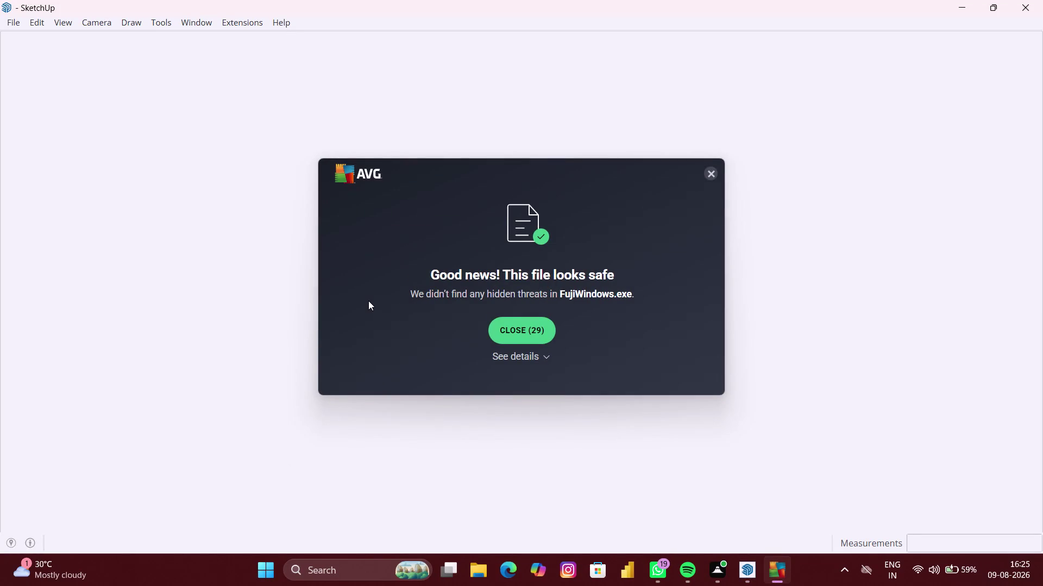
Dismiss the AVG notice and delete the default person figure.
click(713, 176)
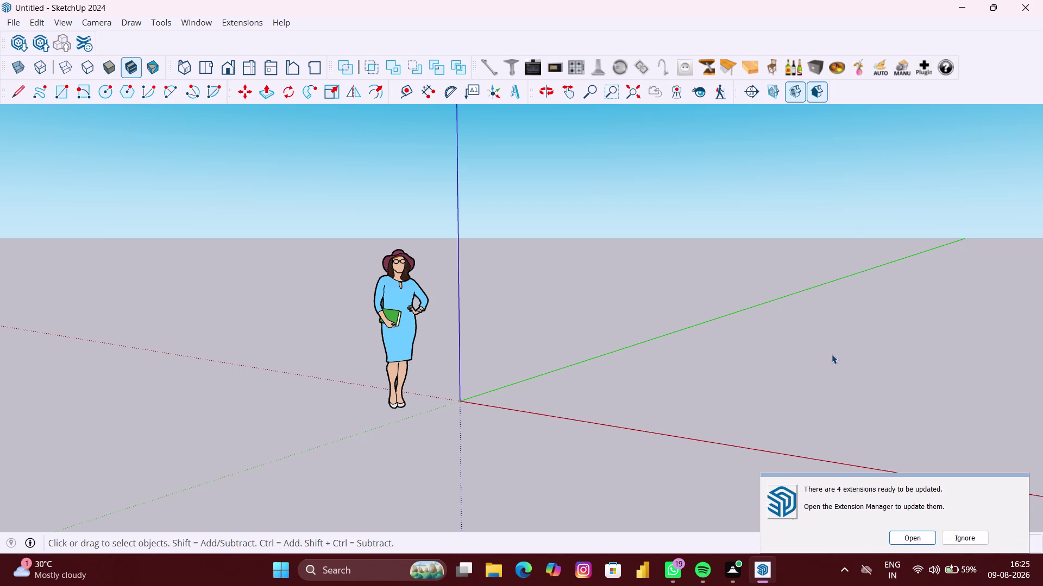
click(396, 367)
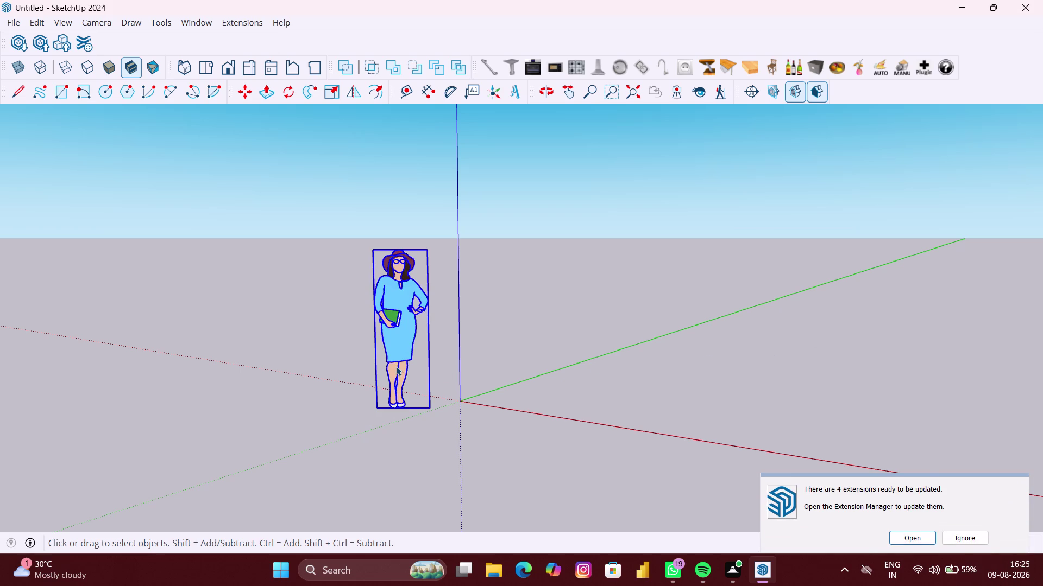
key(Delete)
Orbit and zoom to frame the empty ground plane with the origin at lower left.
scroll(down, 3)
middle_drag(445, 368, 461, 373)
middle_drag(461, 374, 603, 376)
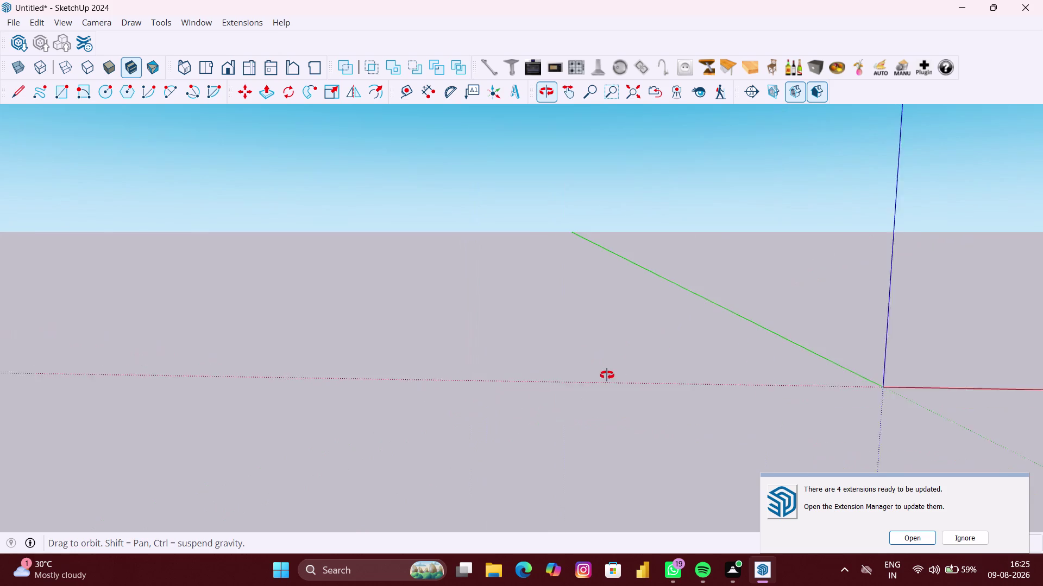
middle_drag(602, 376, 611, 373)
middle_drag(725, 362, 287, 356)
middle_drag(723, 343, 391, 364)
scroll(up, 3)
middle_drag(485, 372, 504, 379)
middle_drag(646, 353, 481, 381)
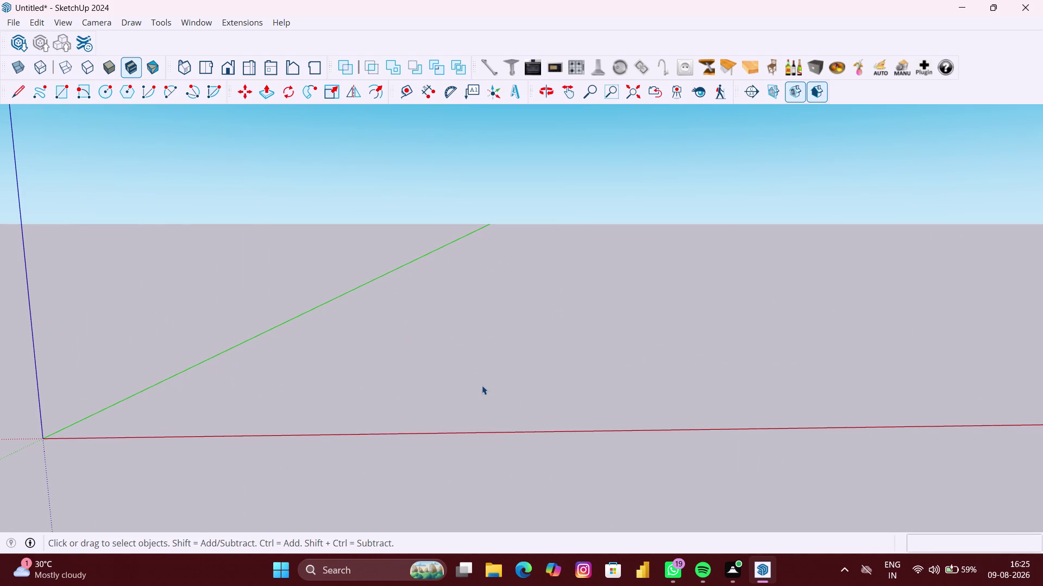
Draw a 10' × 10' rectangle from a corner point on the ground.
key(r)
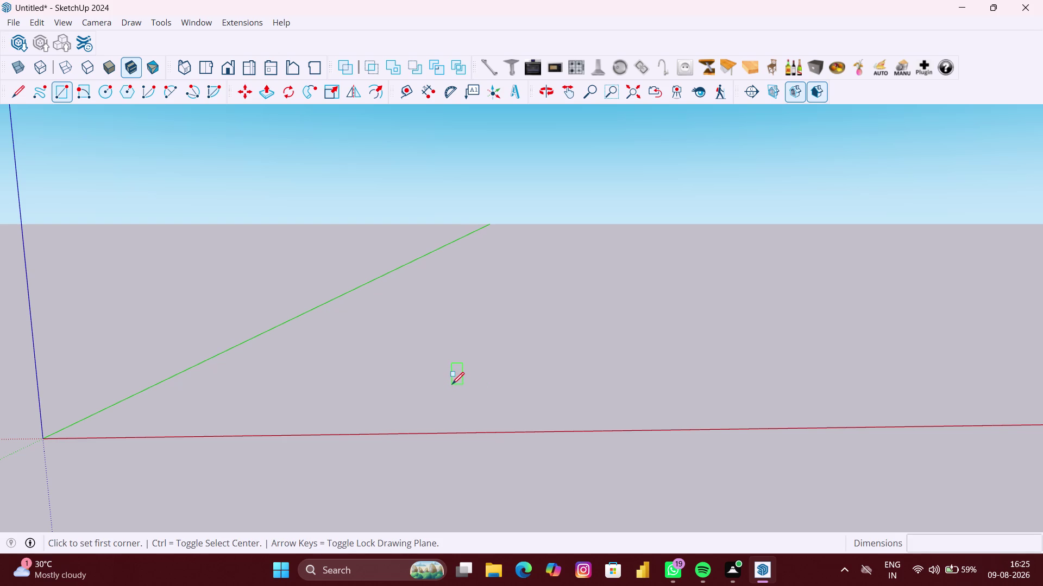
key(Up)
click(430, 333)
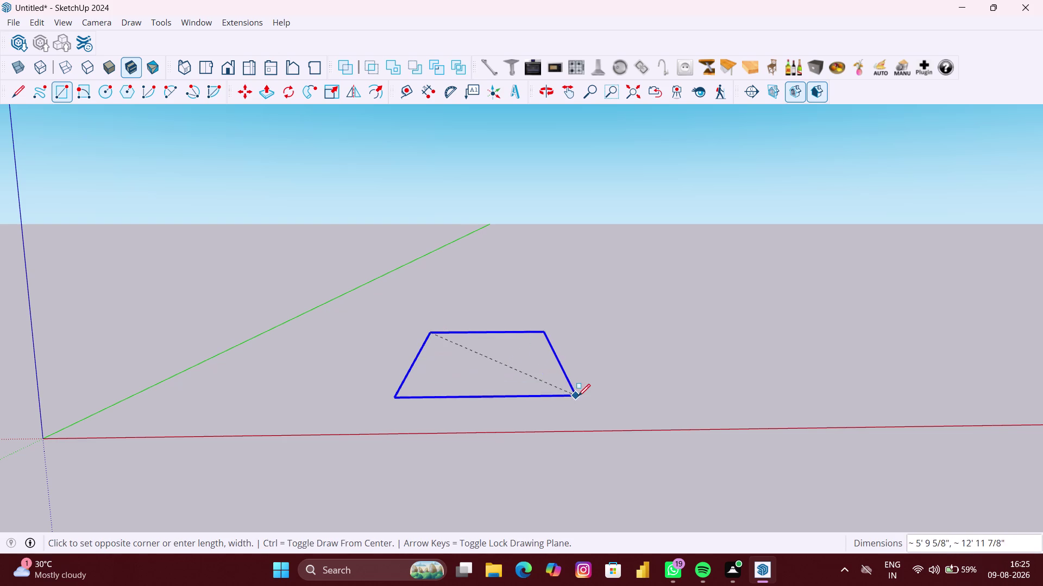
text(10')
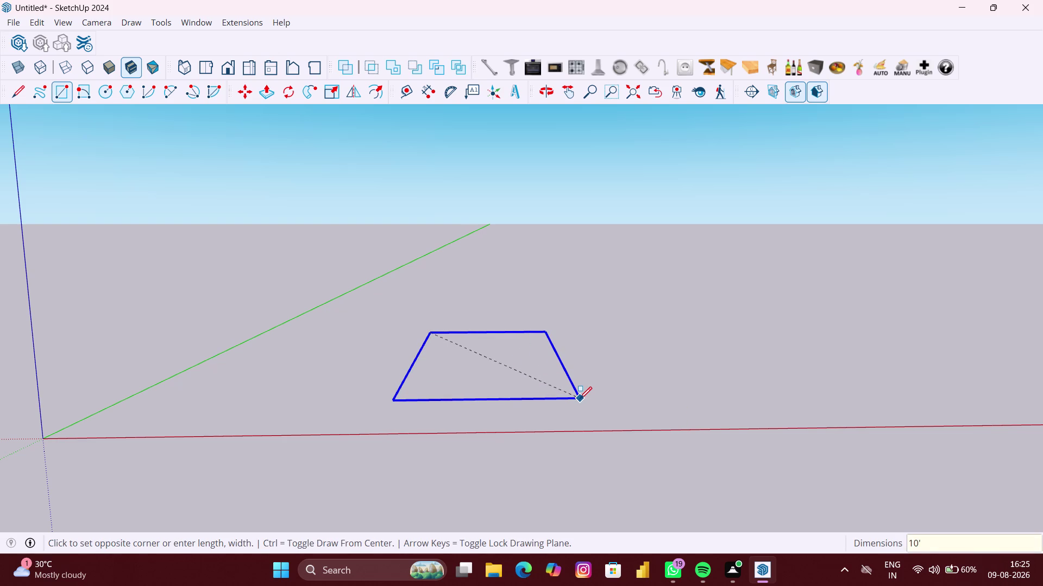
text(,)
text(10)
text(')
key(Return)
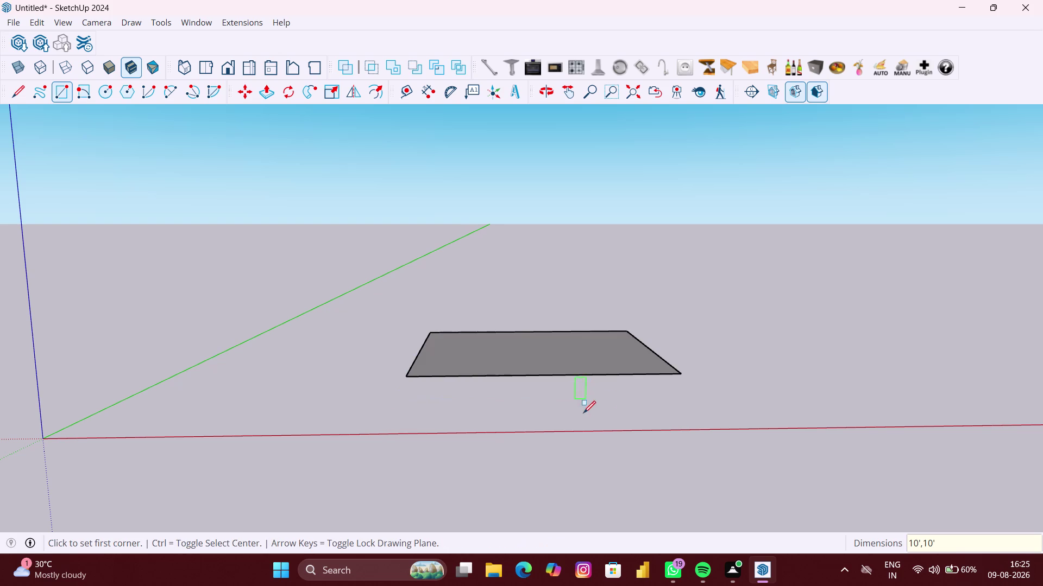
Return to Select and reframe the view around the new floor square.
scroll(up, 3)
scroll(up, 3)
middle_drag(740, 363, 737, 424)
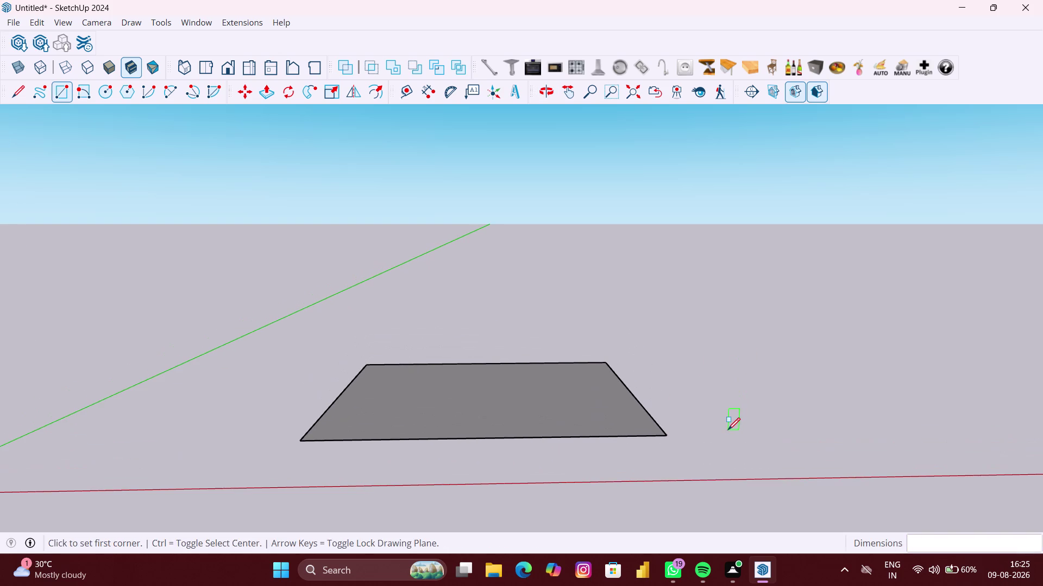
key(space)
click(727, 430)
scroll(up, 3)
middle_click(633, 449)
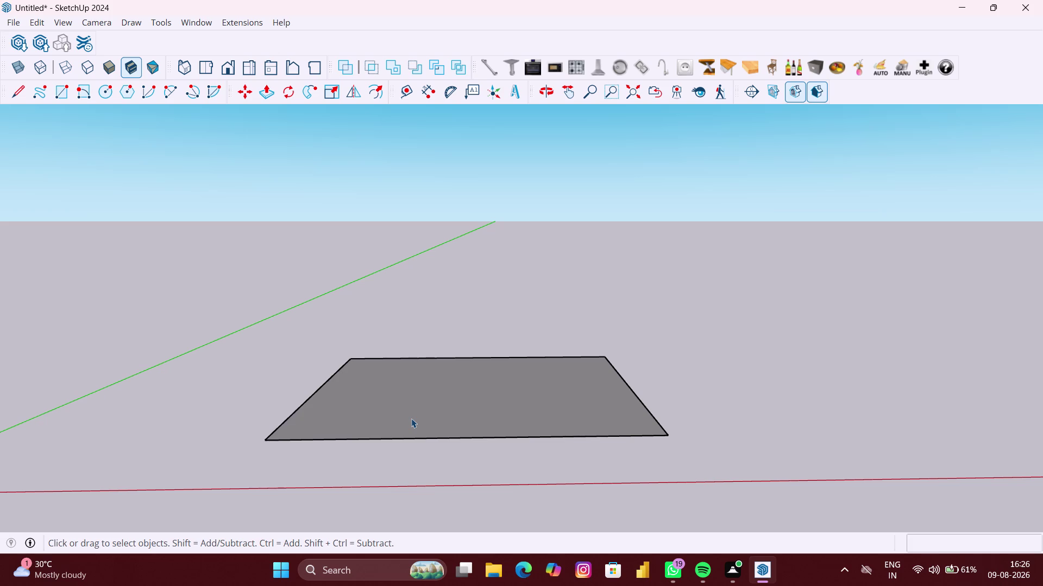
With Tape Measure, place a guide 9" from the floor's back edge.
middle_drag(509, 358, 512, 404)
scroll(down, 3)
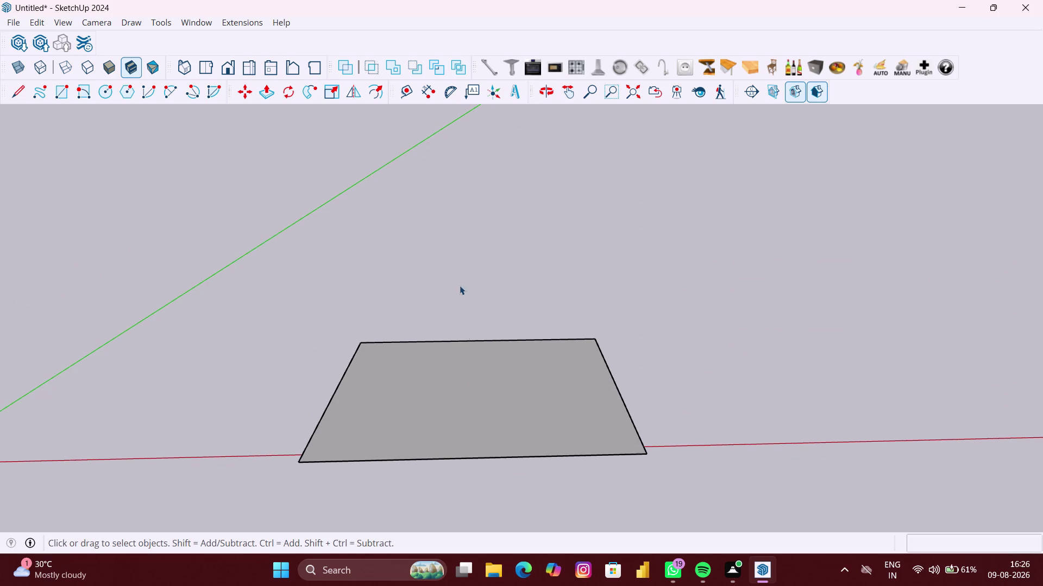
click(401, 88)
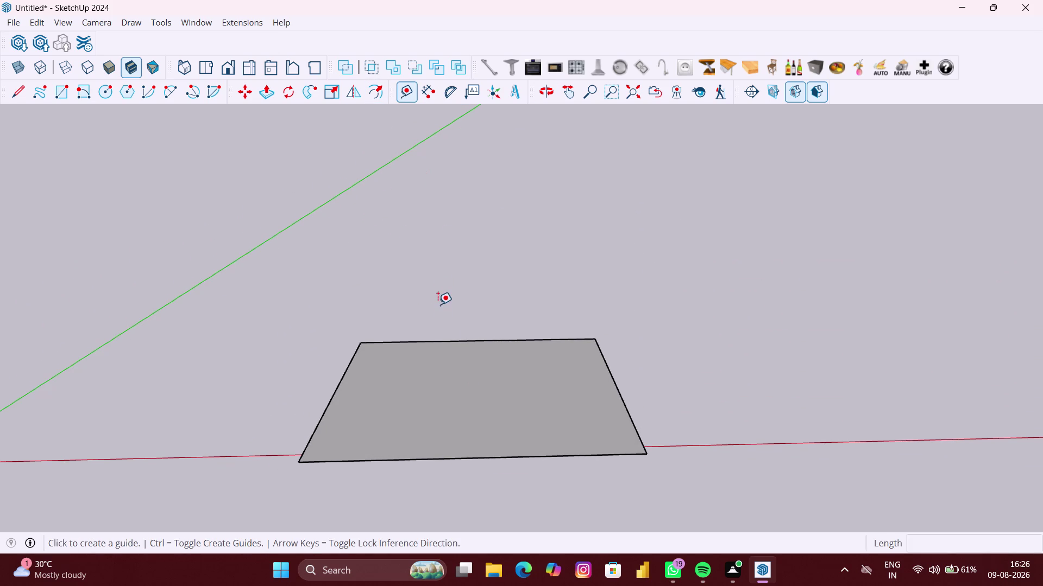
scroll(up, 3)
click(460, 343)
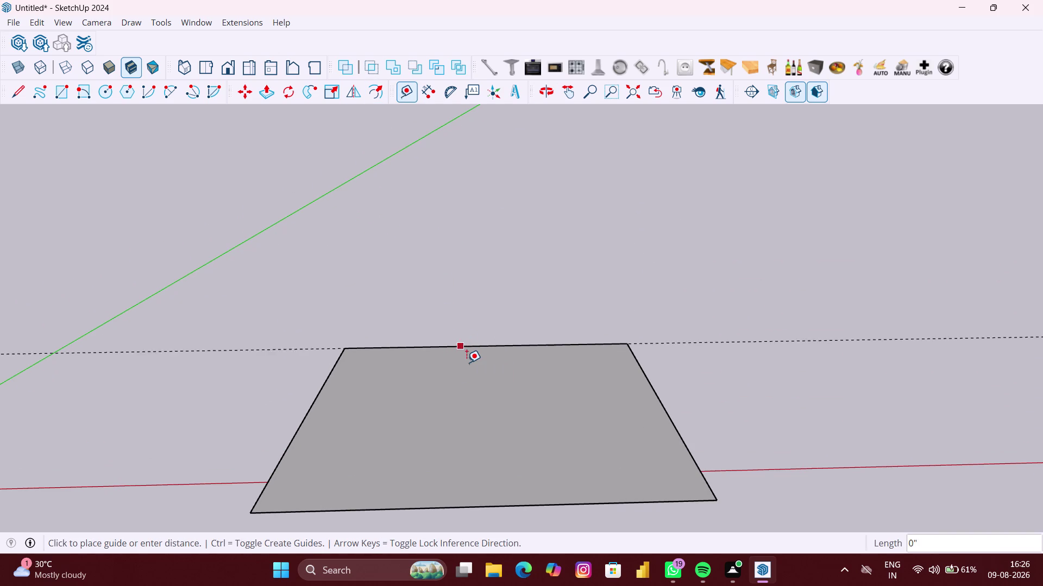
key(Up)
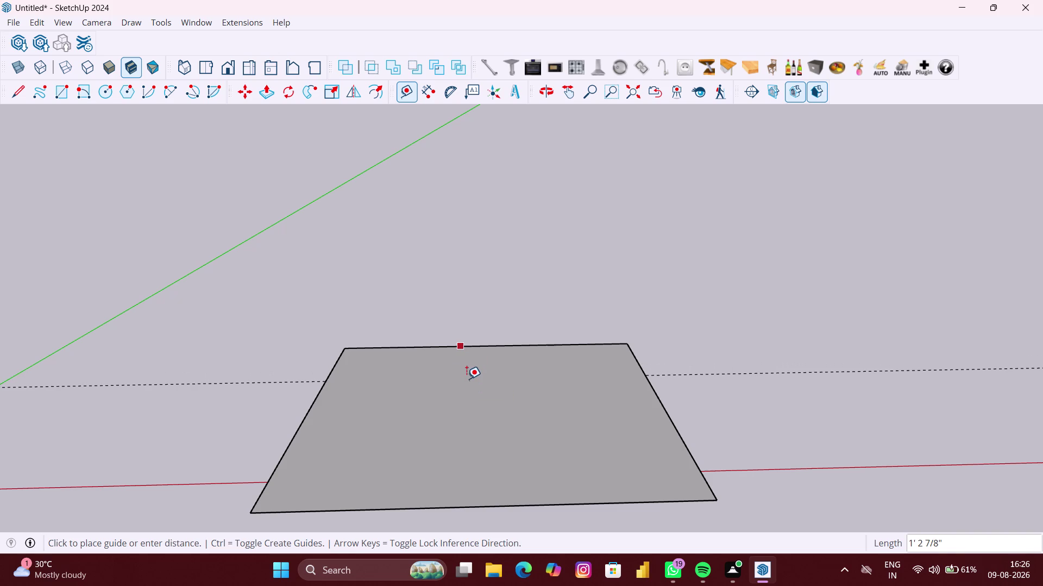
key(Left)
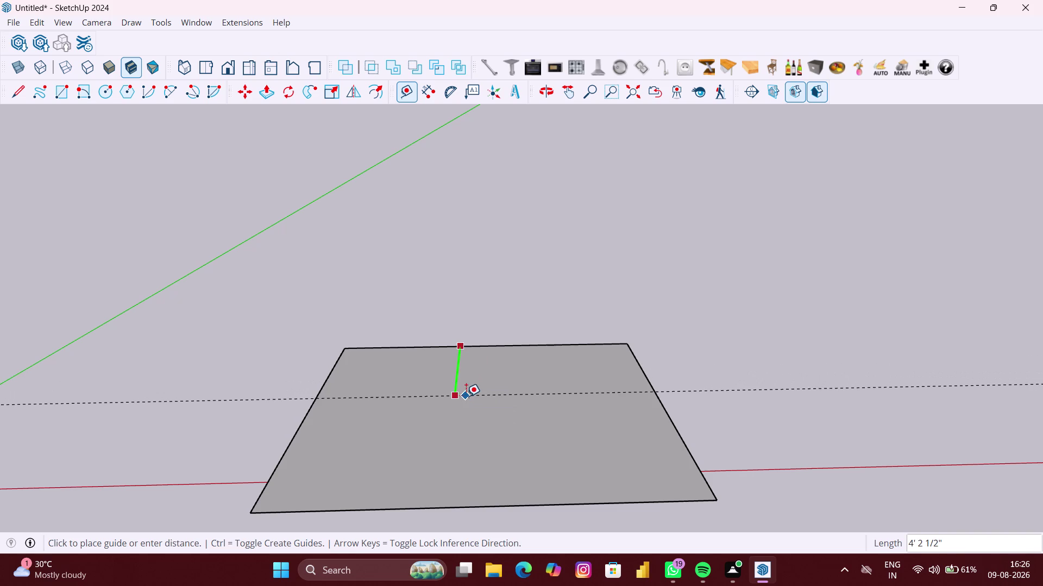
key(9)
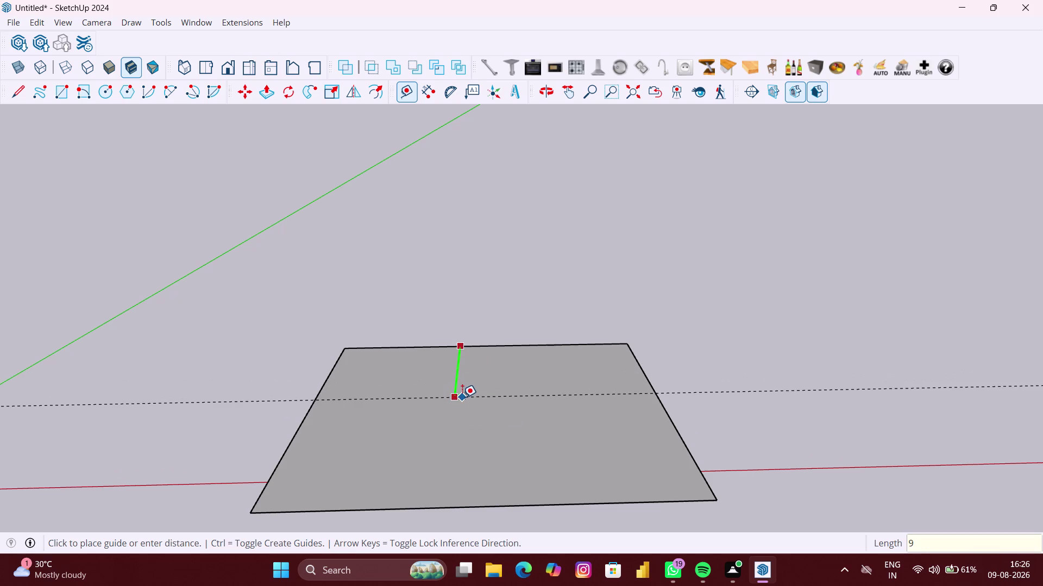
key(shift+quotedbl)
key(Return)
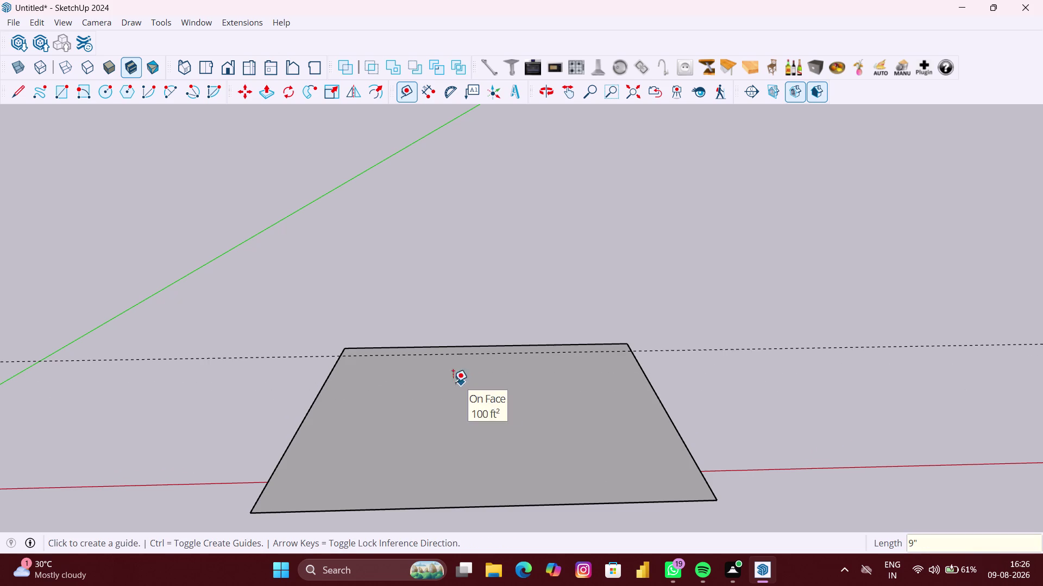
Place a second guide 380 mm from the back edge.
scroll(up, 3)
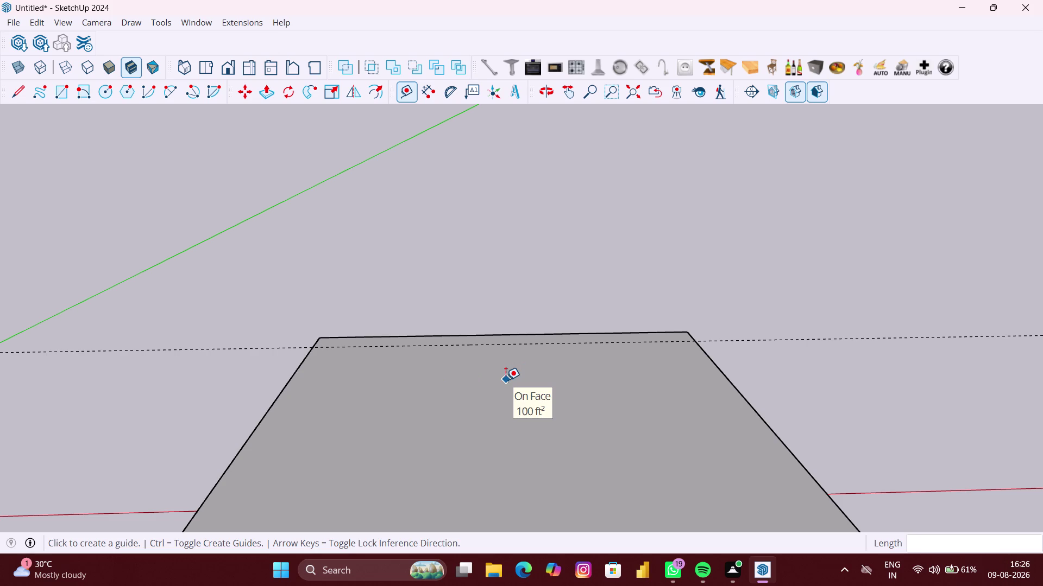
click(499, 346)
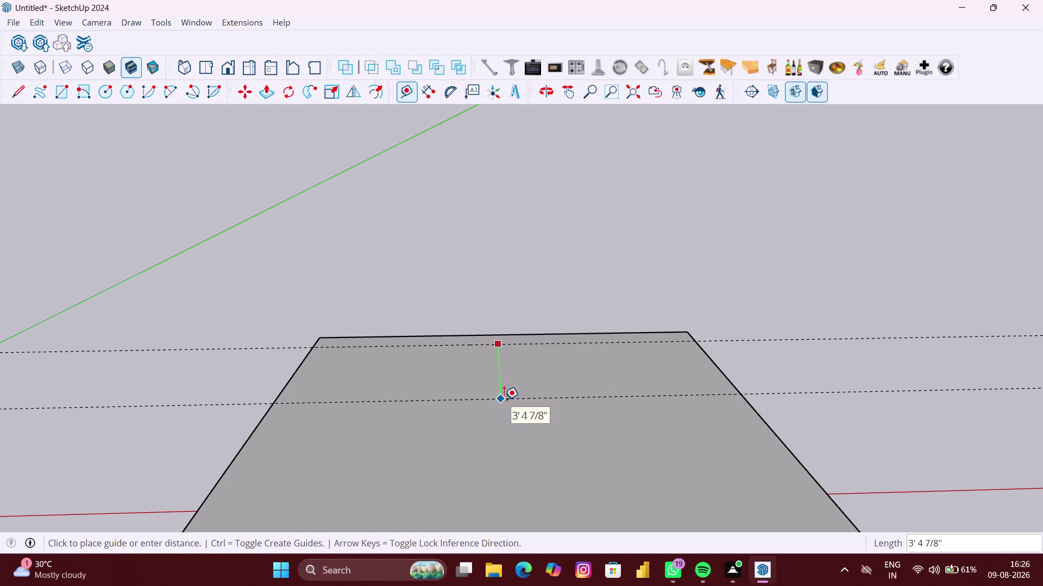
key(3)
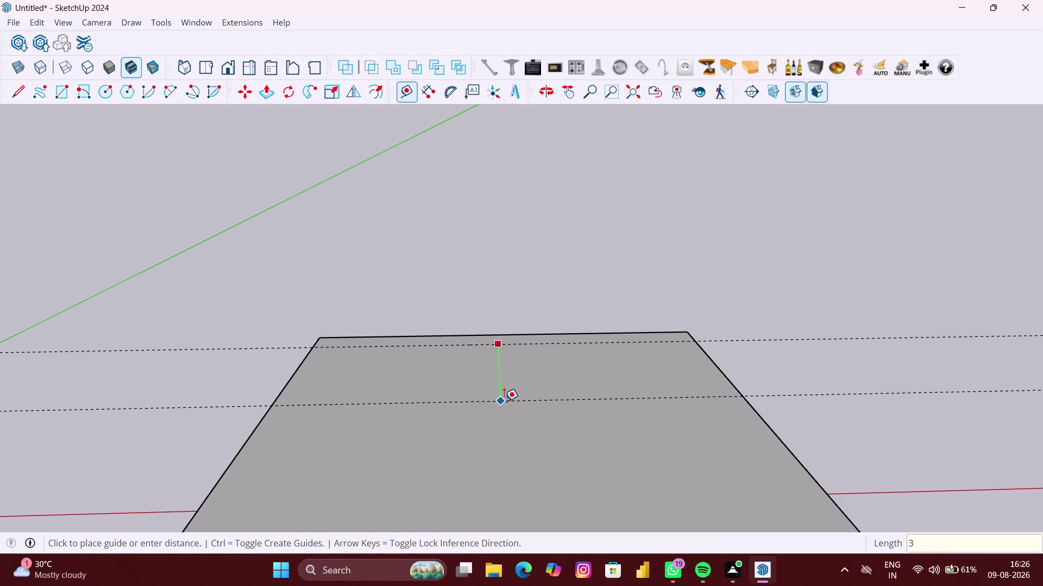
key(8)
key(0)
text(MM)
key(Return)
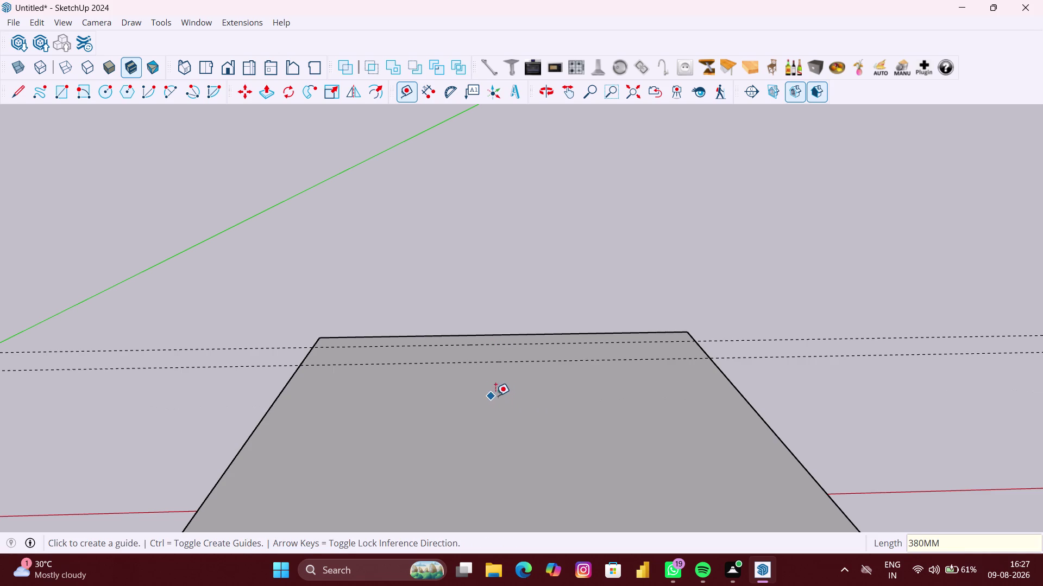
Add a crossing guide from the left edge and another 24" beyond it.
scroll(up, 3)
middle_drag(534, 385, 543, 419)
scroll(down, 3)
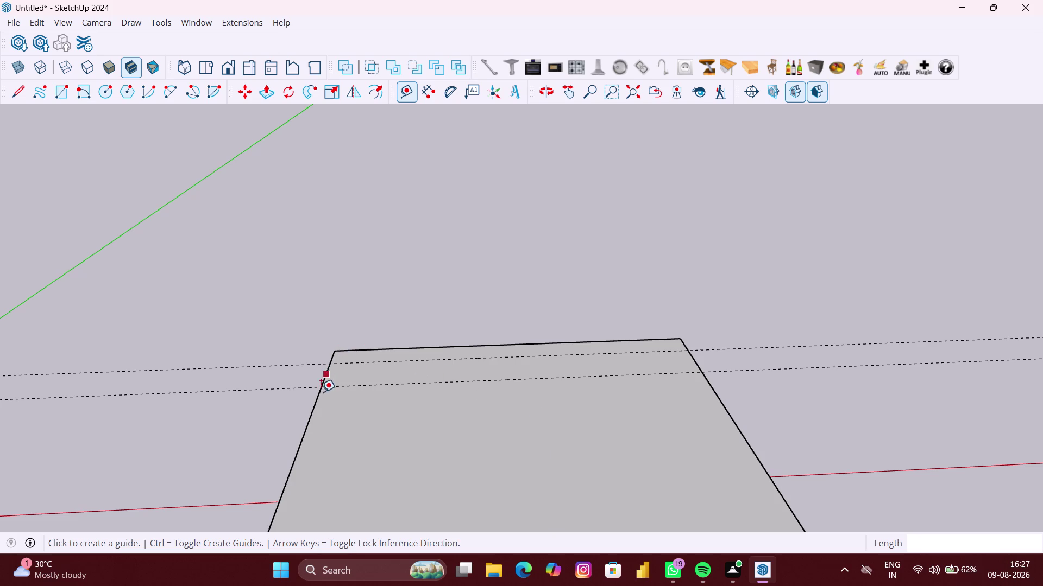
click(317, 404)
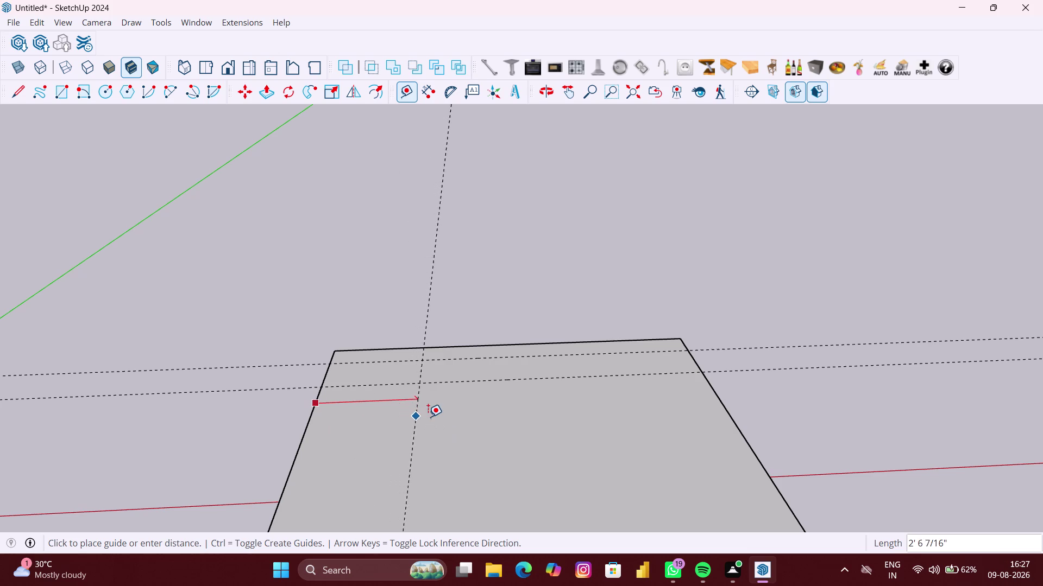
click(457, 418)
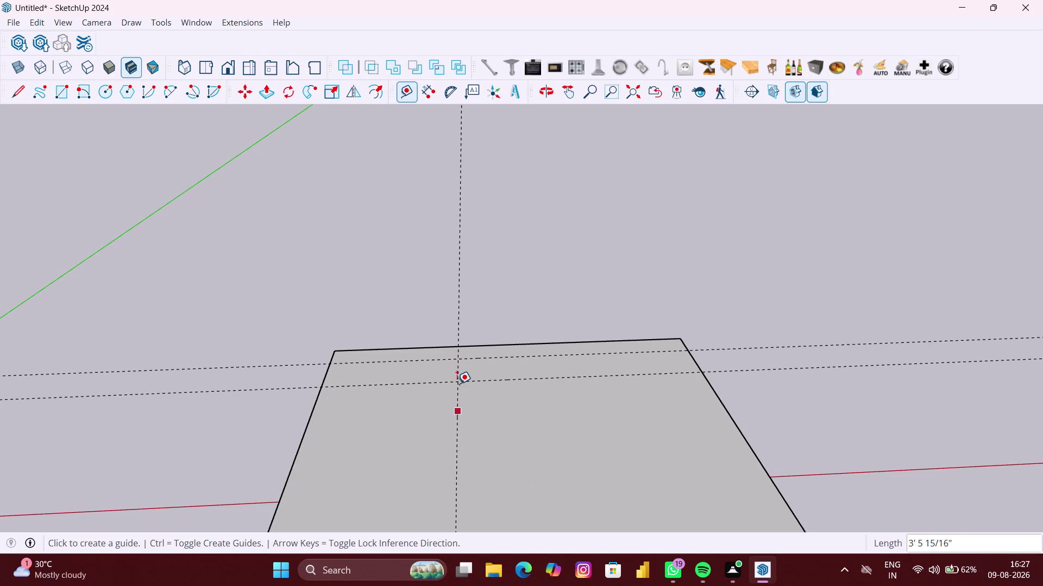
click(457, 376)
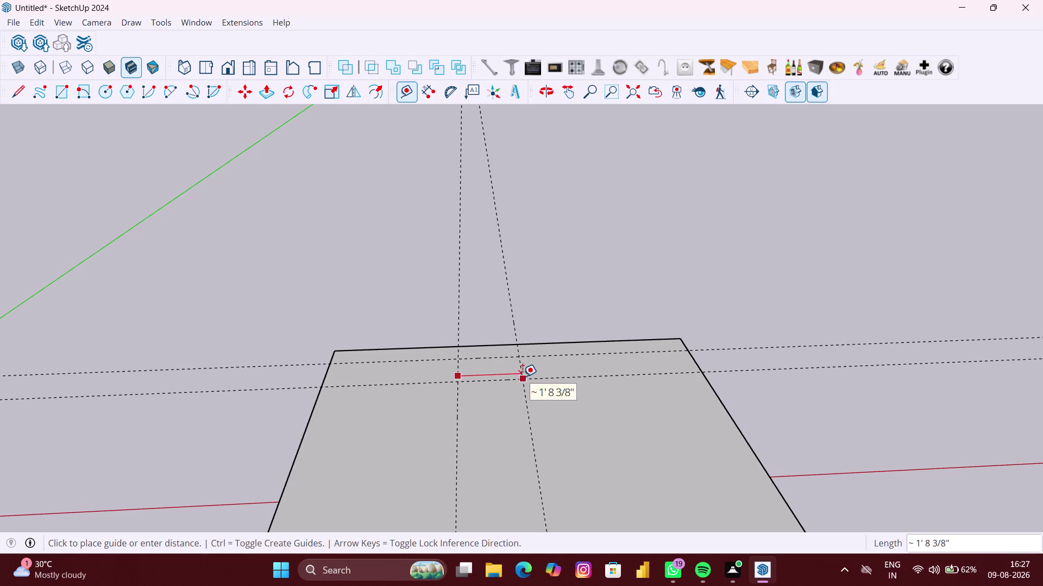
text(24")
key(Return)
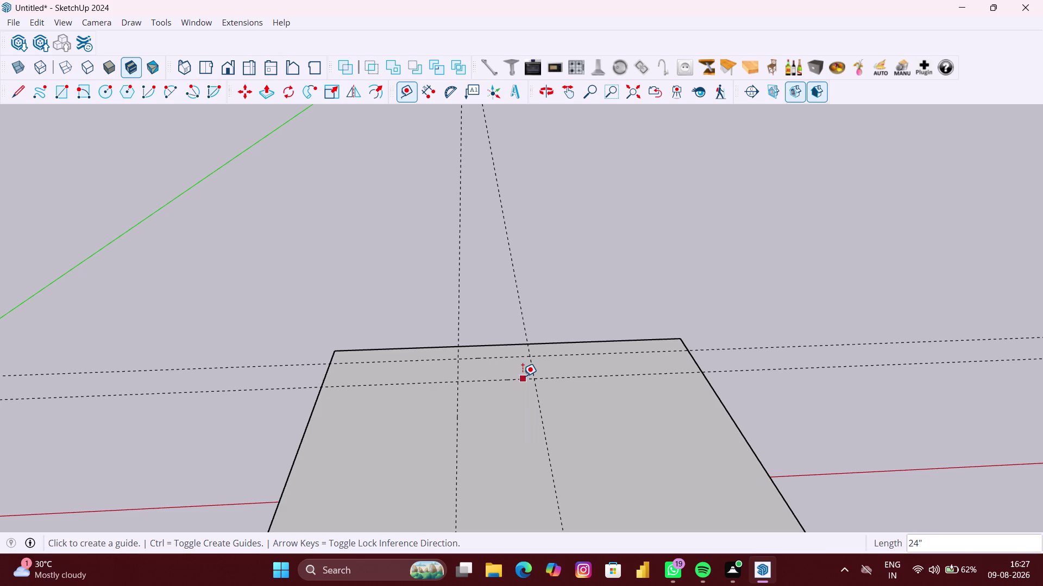
Draw the 9-inch strip rectangle along the floor's back edge.
key(r)
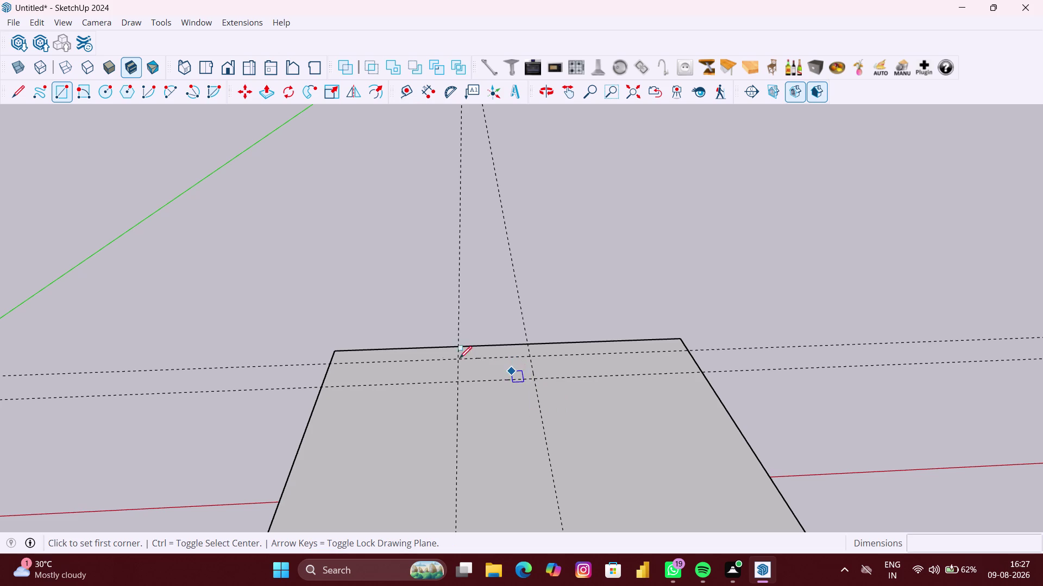
right_click(293, 348)
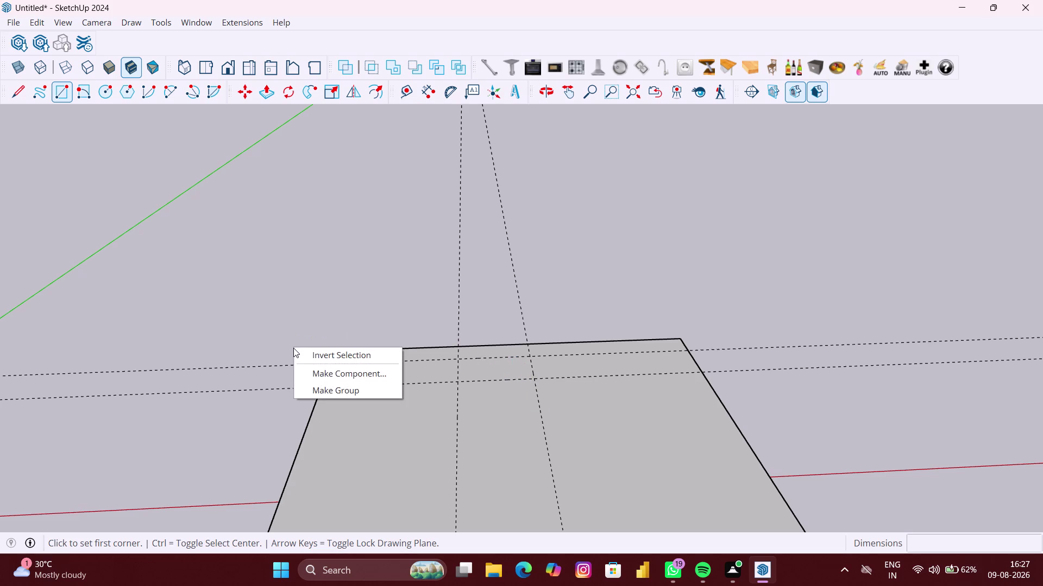
click(308, 393)
key(r)
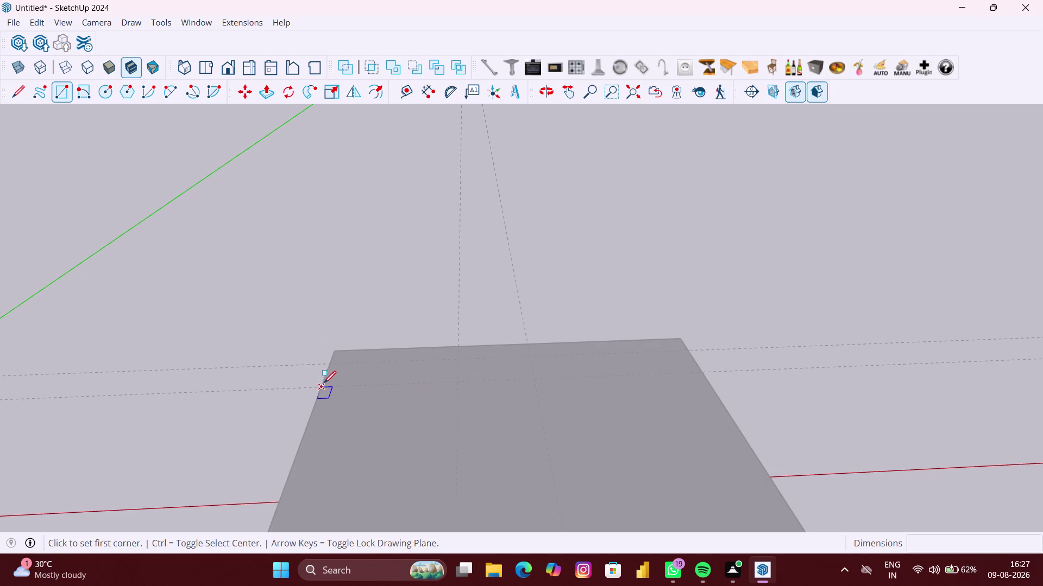
click(335, 350)
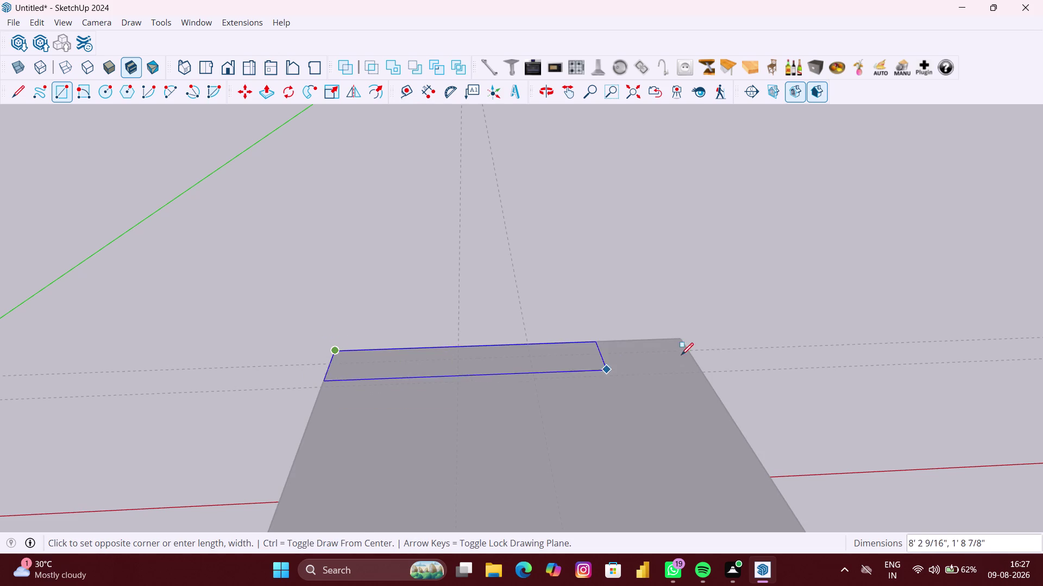
click(686, 350)
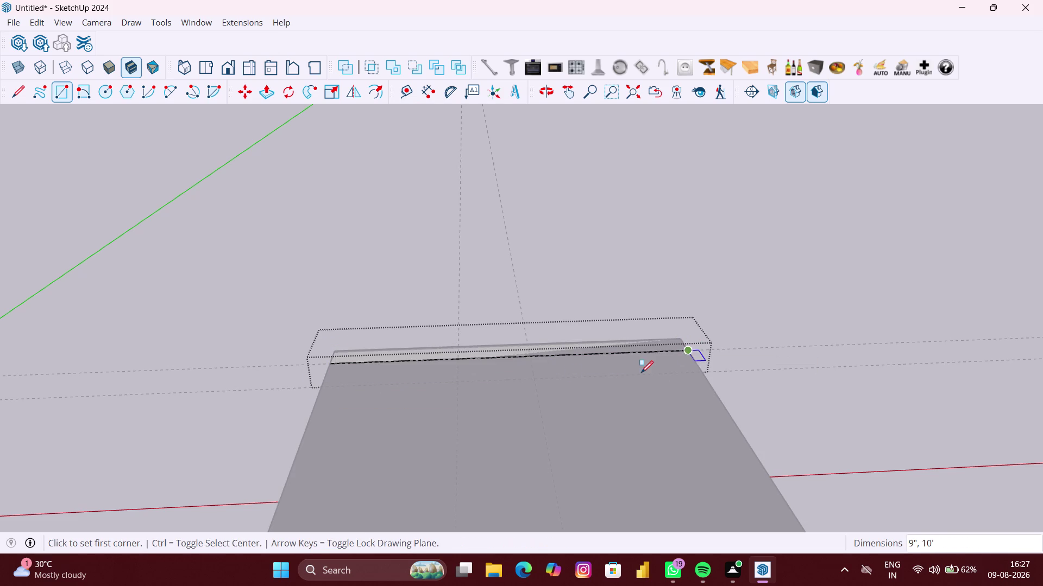
scroll(up, 3)
scroll(up, 3)
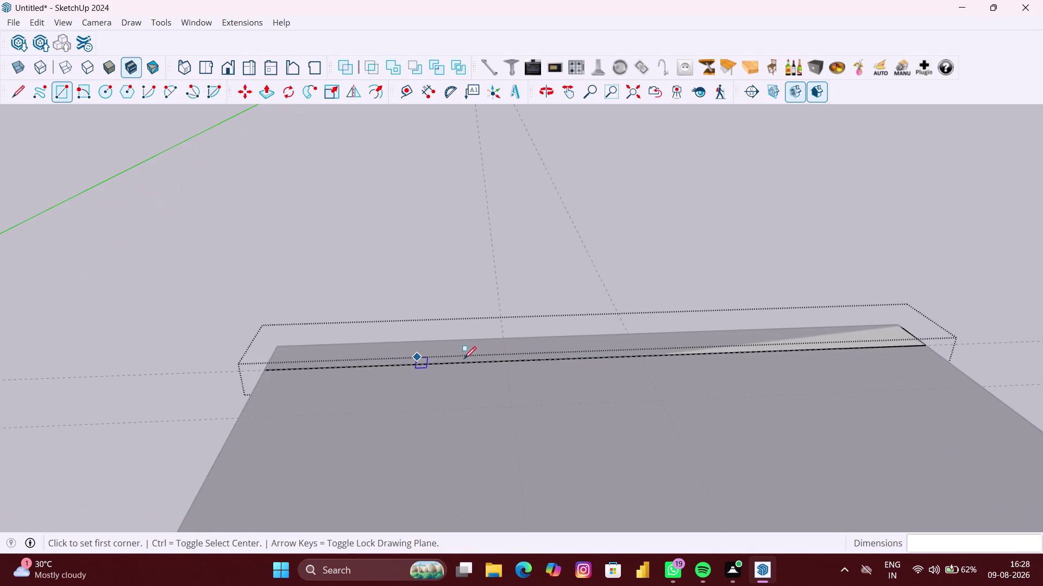
Draw a small rectangle off the strip's front edge, then orbit to check it.
click(505, 359)
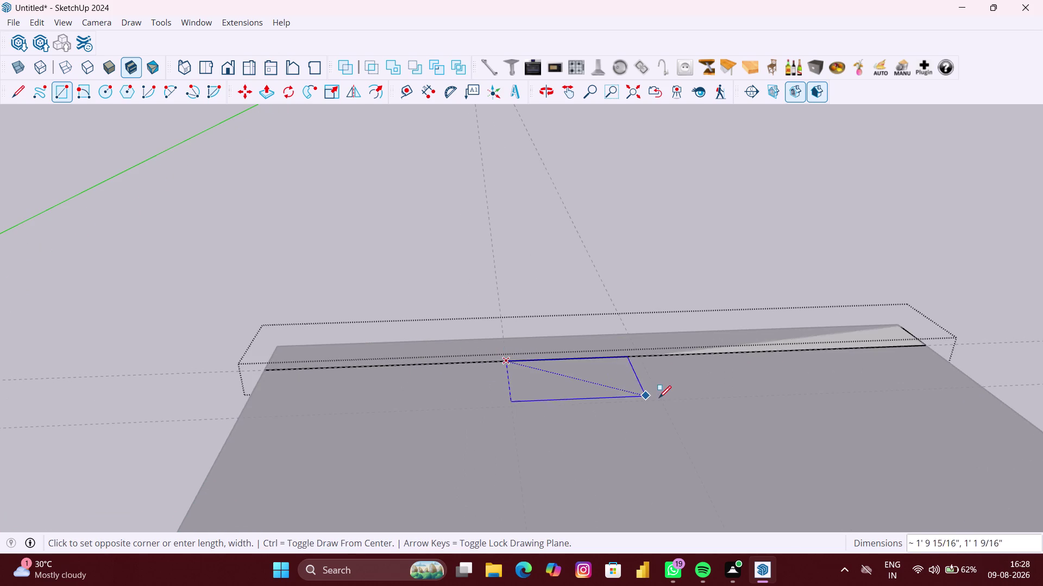
click(661, 400)
scroll(down, 3)
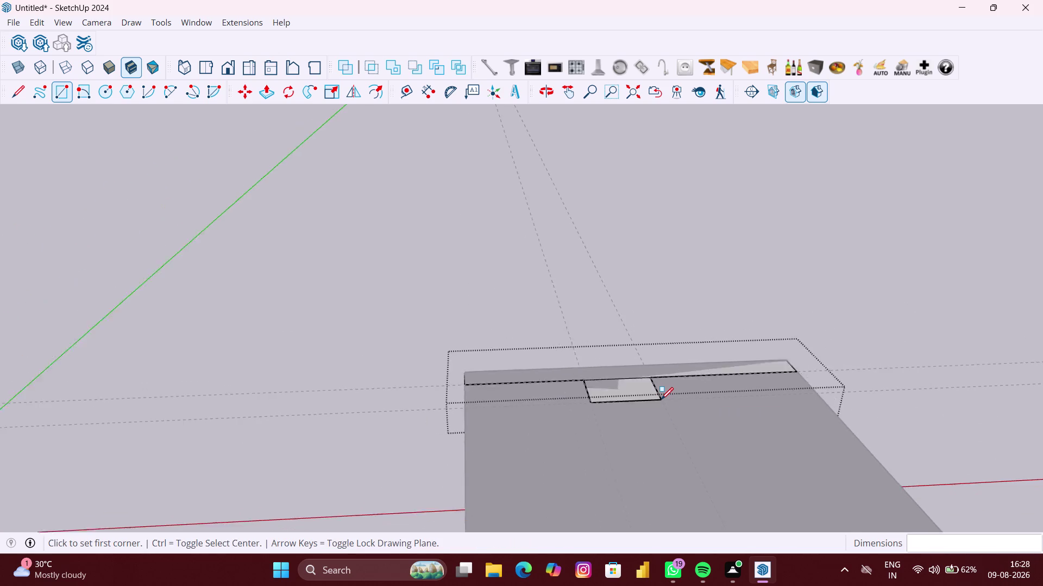
scroll(down, 3)
key(space)
click(481, 434)
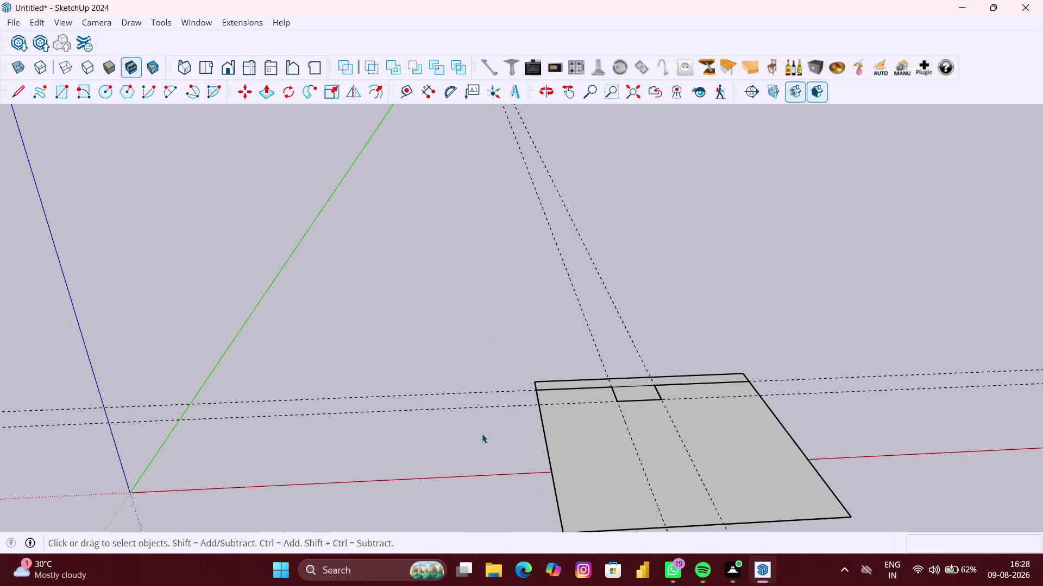
middle_drag(568, 427, 503, 415)
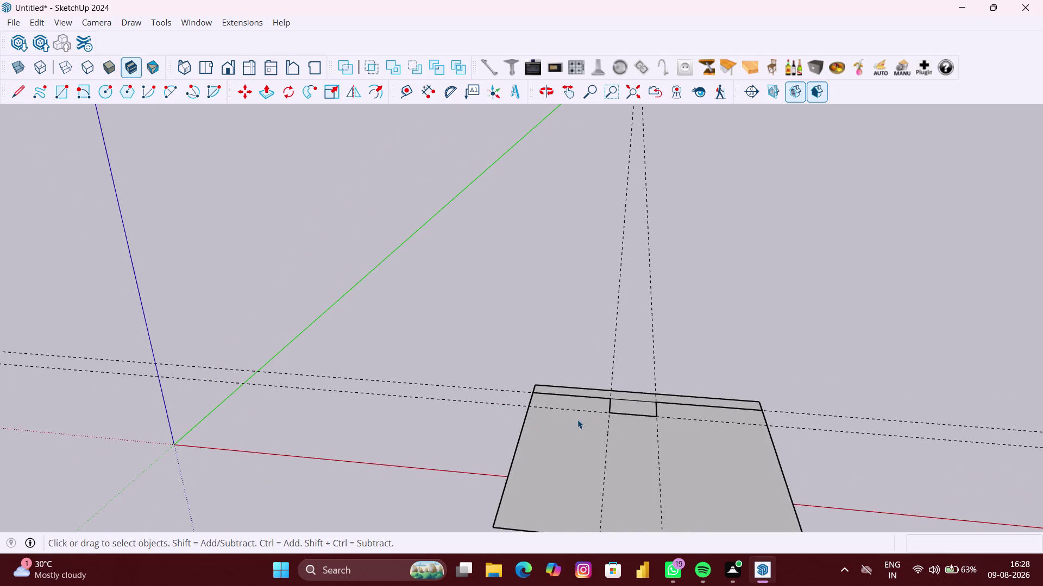
scroll(up, 3)
Cancel a mistaken floor pull and open the floor geometry for editing.
key(p)
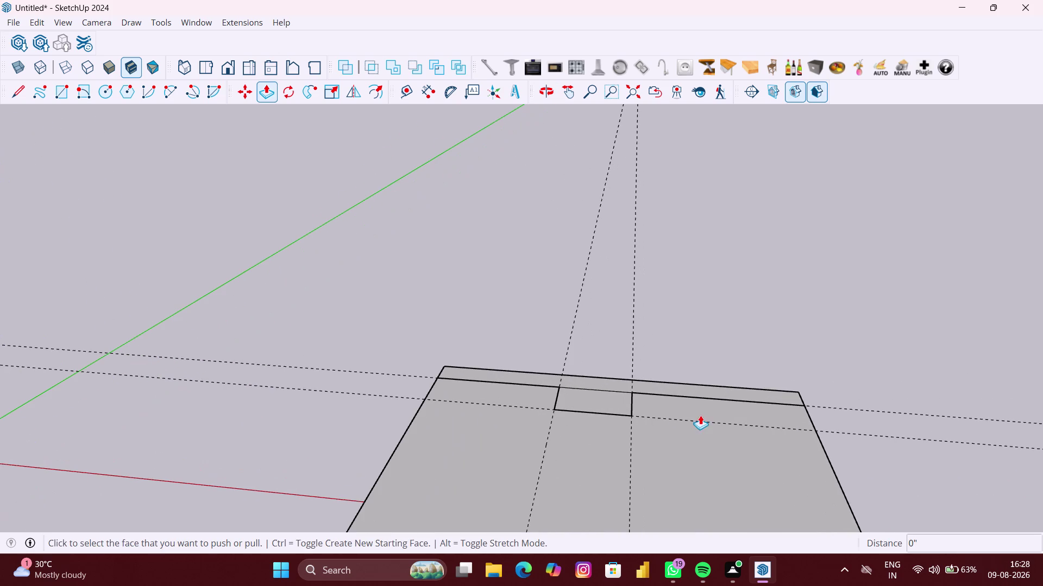
scroll(up, 3)
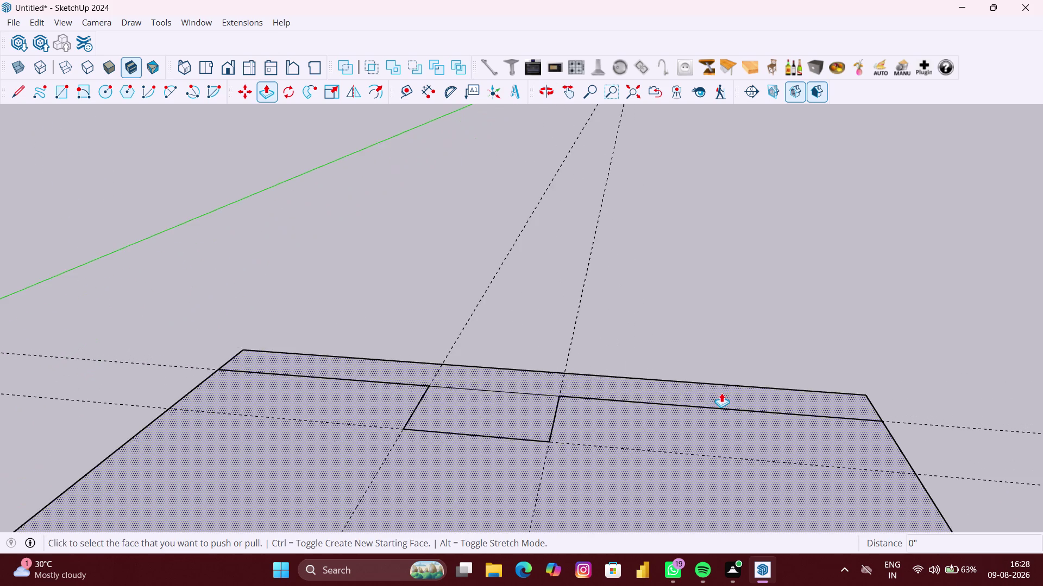
scroll(up, 3)
click(740, 390)
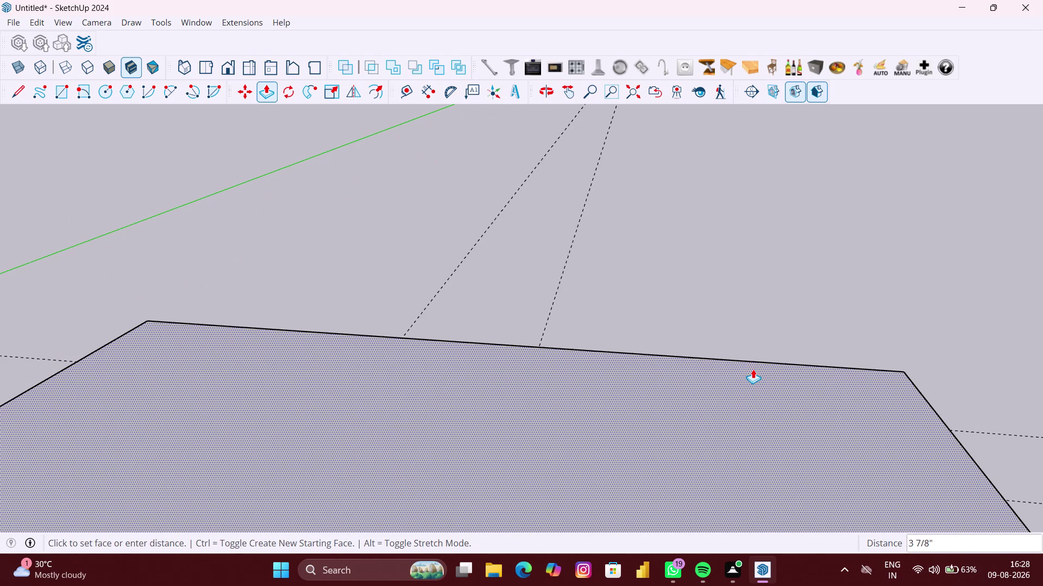
key(Escape)
key(space)
double_click(751, 389)
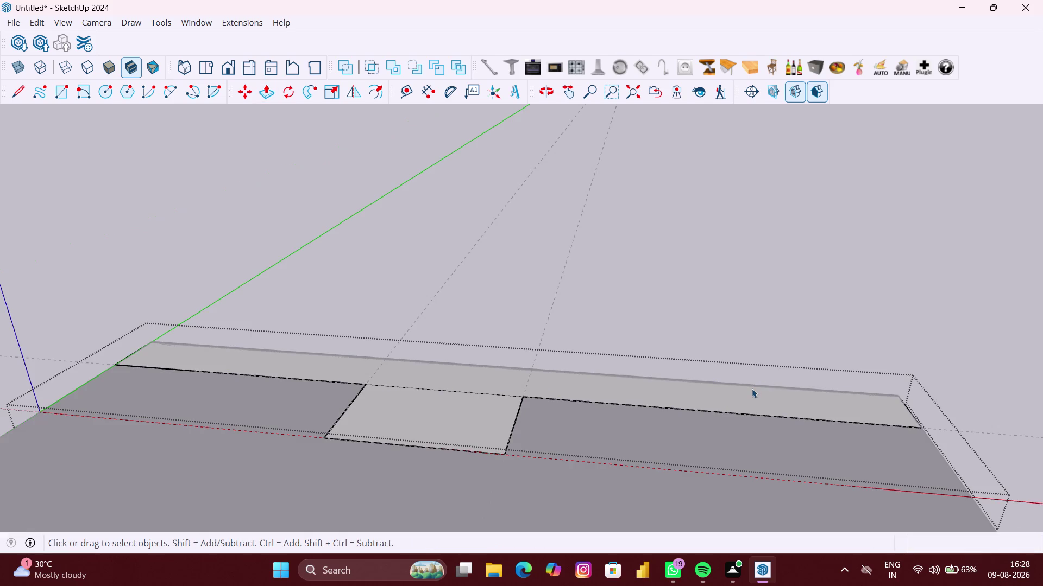
Pull the thin back strip up 10 feet into the back wall.
key(p)
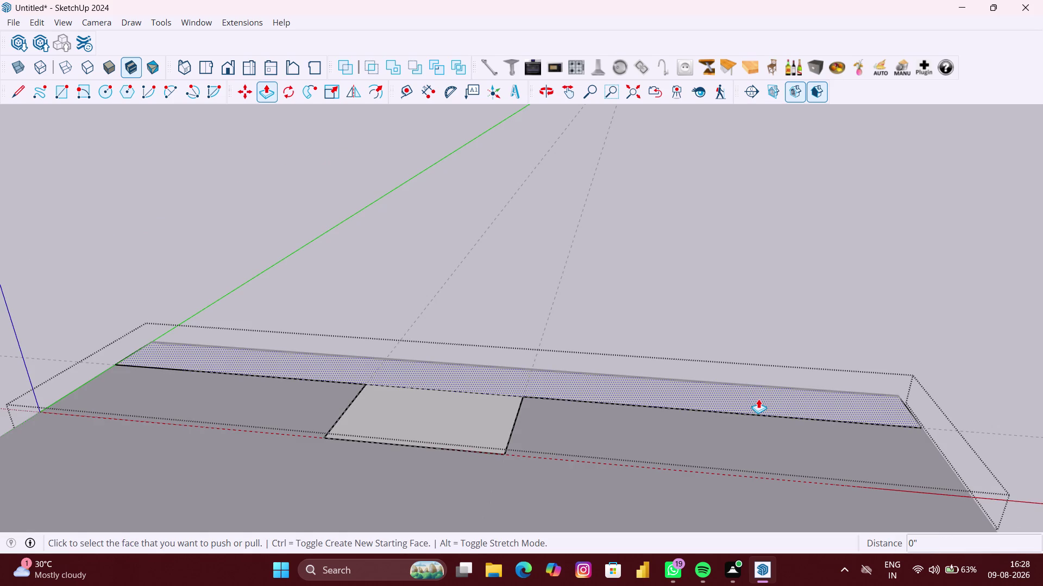
click(758, 399)
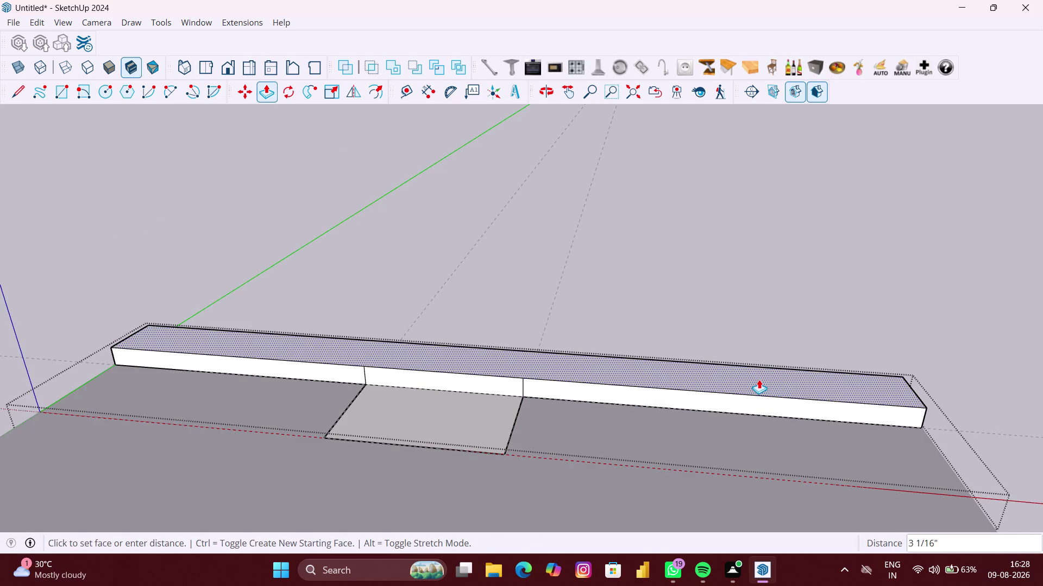
text(10')
key(Return)
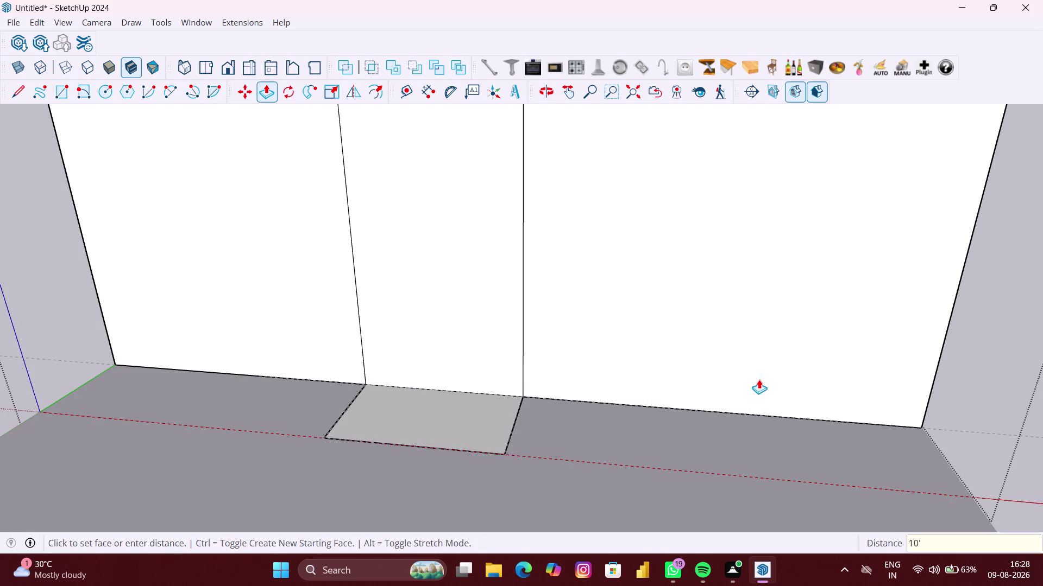
scroll(down, 3)
middle_drag(638, 435, 654, 415)
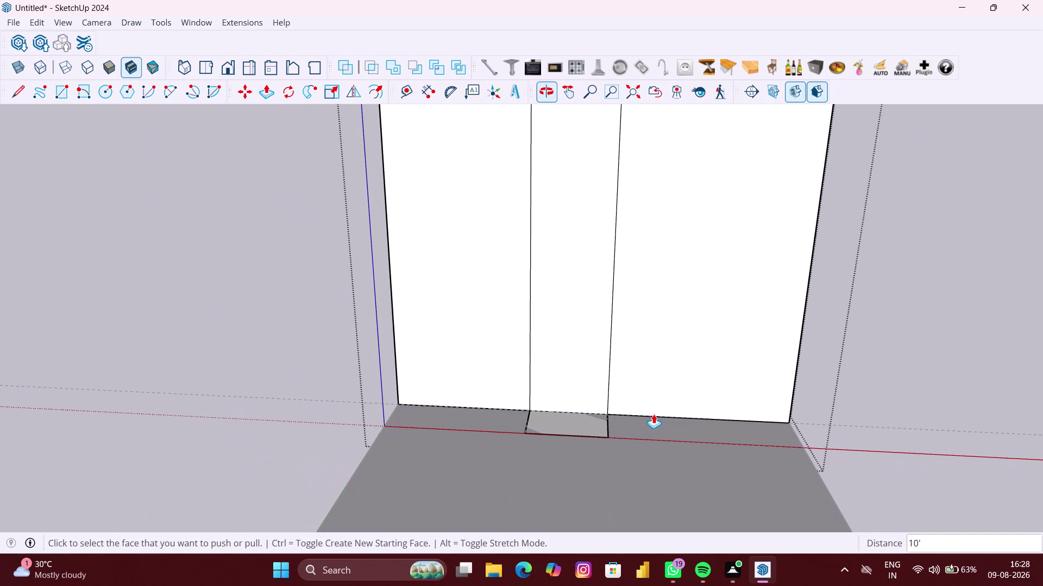
Delete the floor face in front of the wall and orbit around the wall.
key(space)
click(204, 446)
scroll(up, 3)
scroll(up, 3)
middle_click(561, 423)
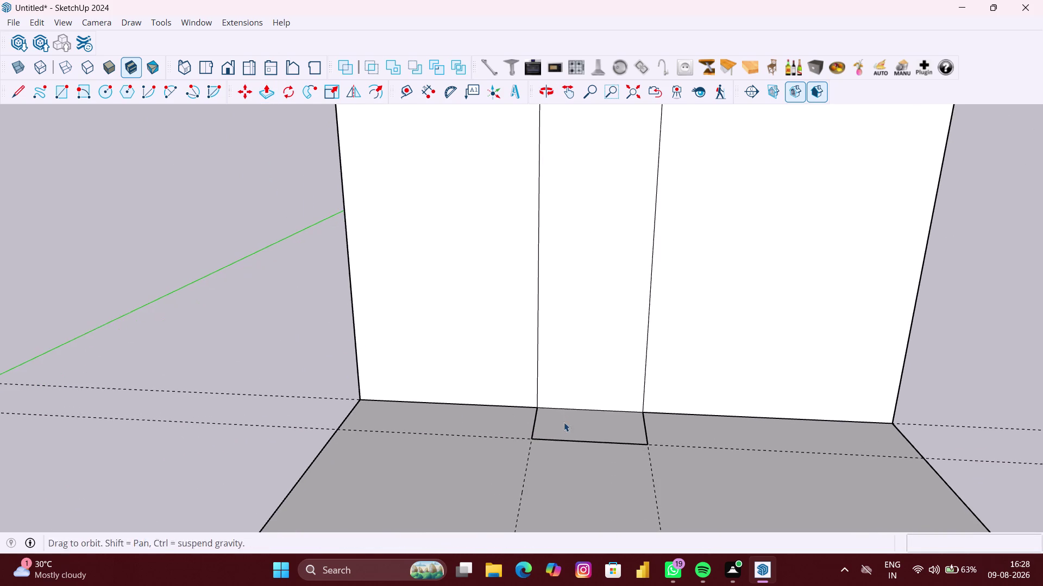
click(593, 422)
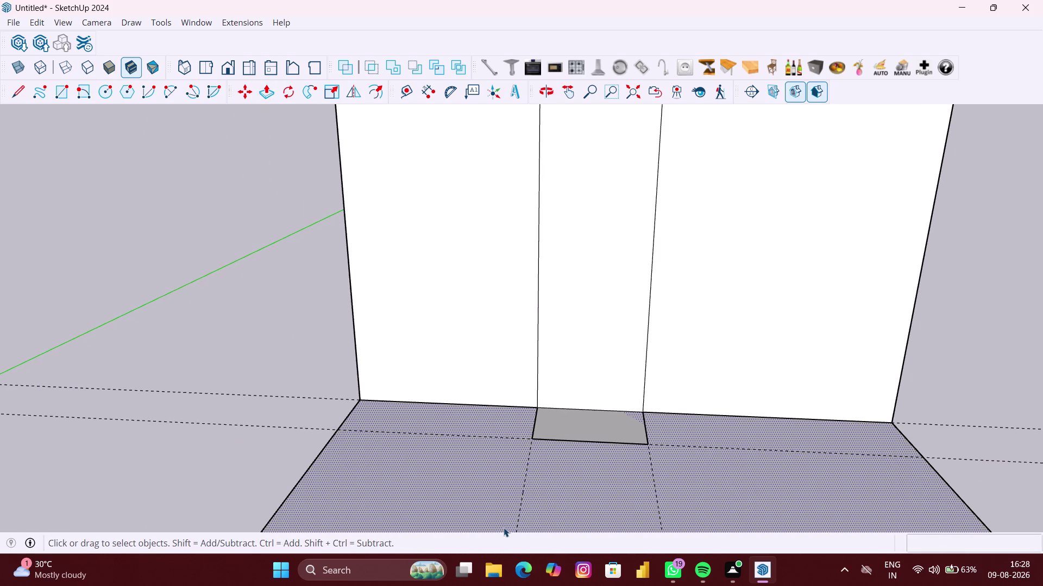
key(Delete)
click(489, 522)
scroll(down, 3)
drag(421, 498, 326, 479)
key(Delete)
drag(880, 500, 765, 514)
key(Delete)
scroll(down, 3)
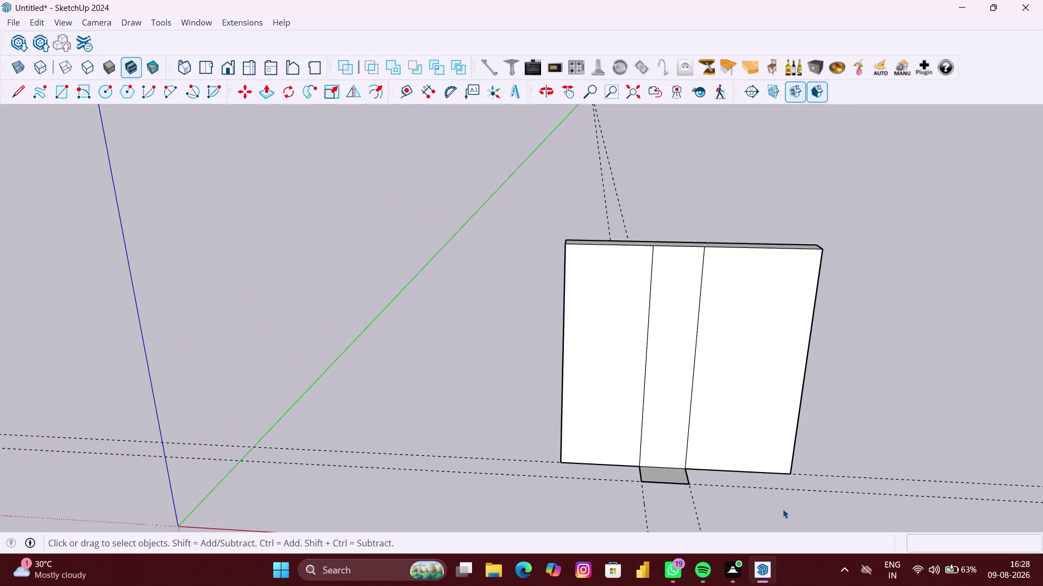
Zoom extents and orbit in close to the back wall's base.
key(shift+z)
drag(765, 523, 558, 507)
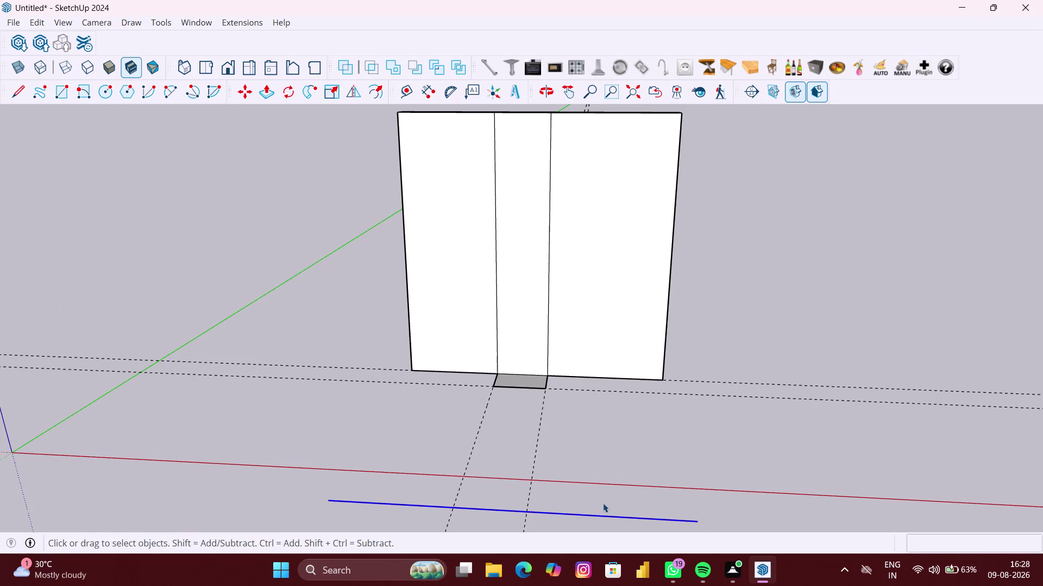
key(Delete)
key(shift+z)
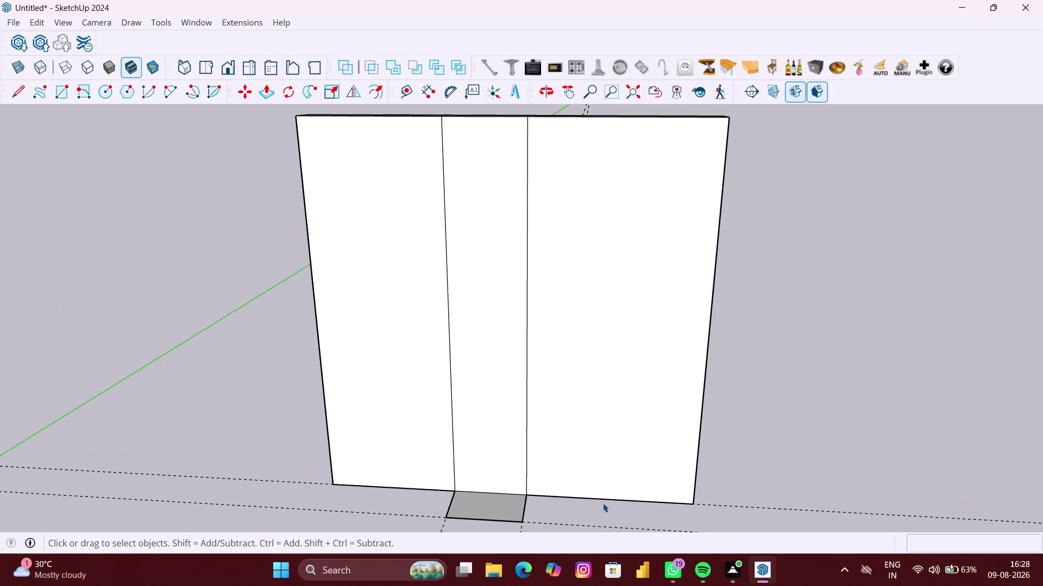
scroll(down, 3)
middle_drag(567, 509, 586, 500)
scroll(up, 3)
middle_click(529, 506)
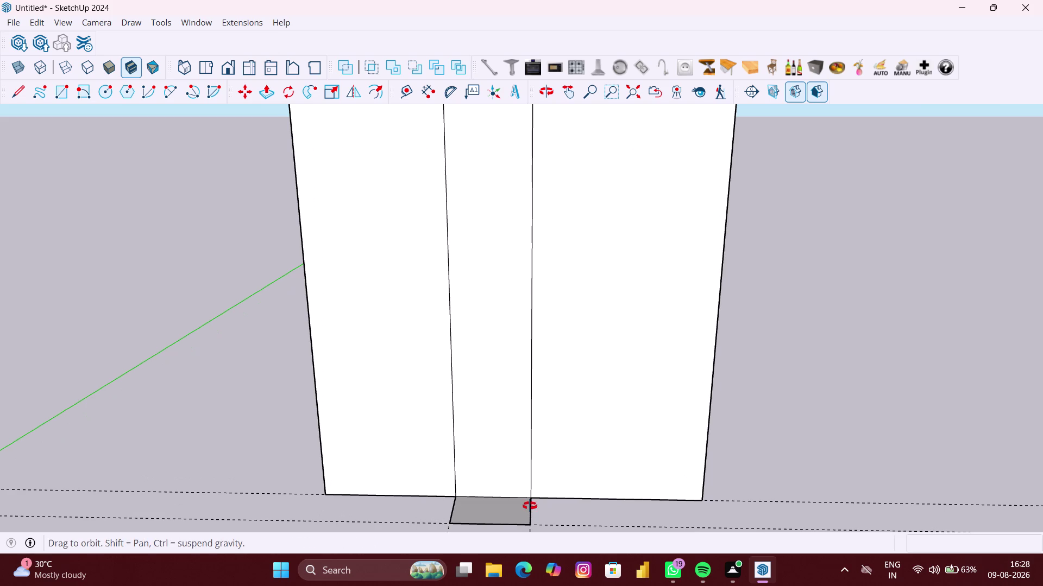
scroll(down, 3)
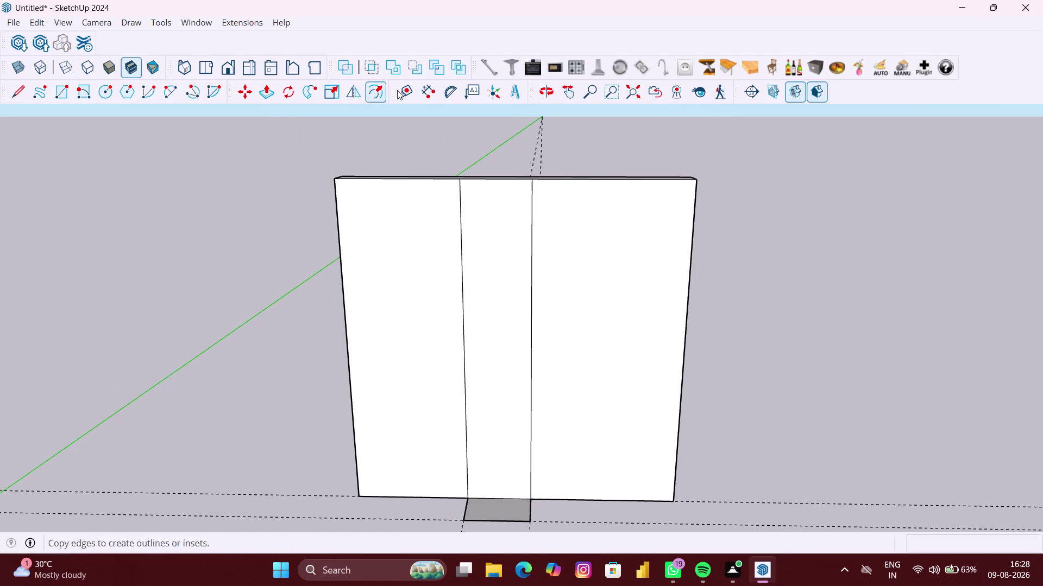
Place a Tape Measure guide 4" above the wall's bottom edge.
click(404, 94)
scroll(up, 3)
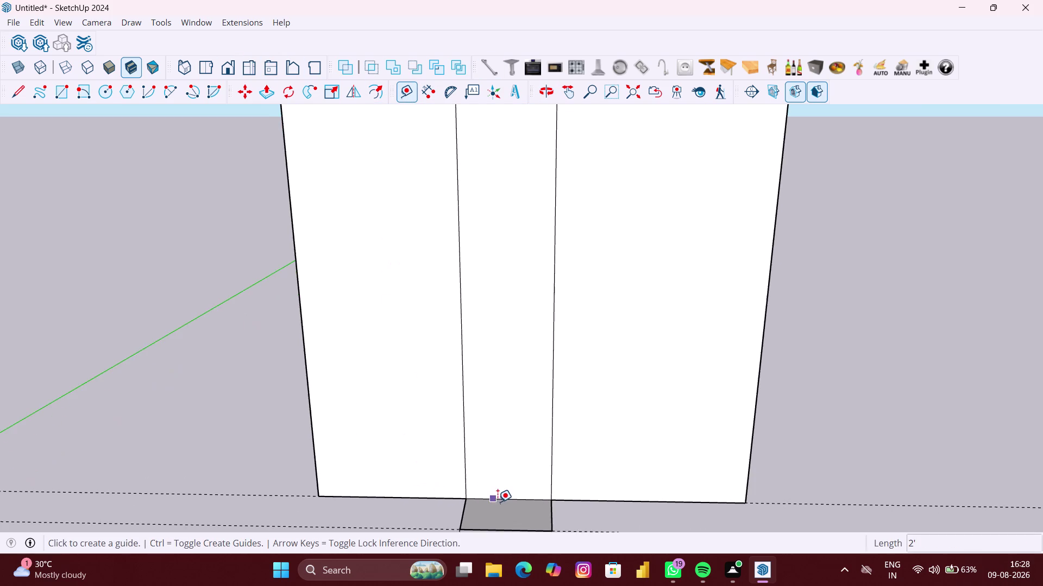
scroll(up, 3)
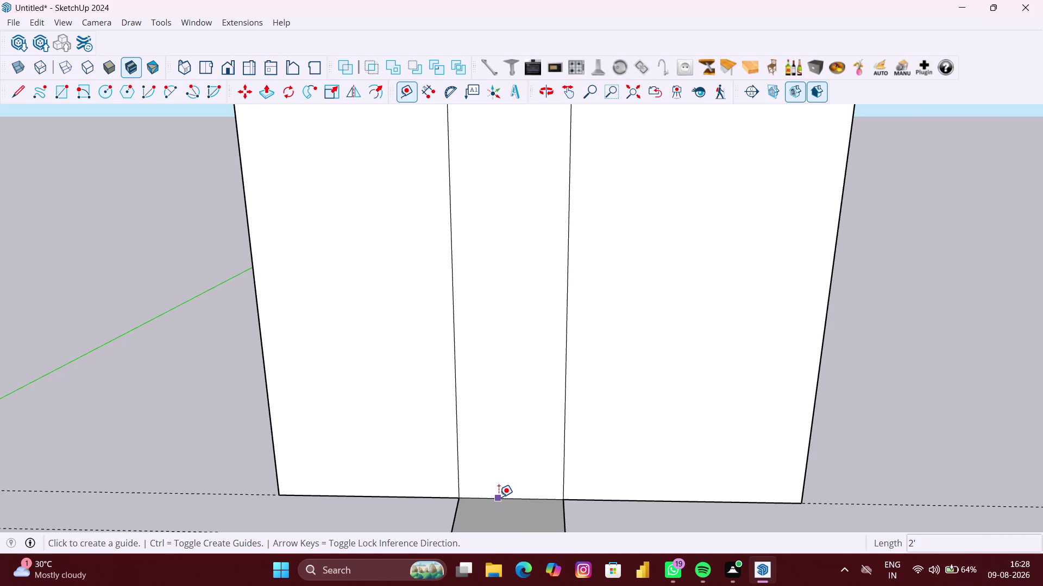
click(498, 497)
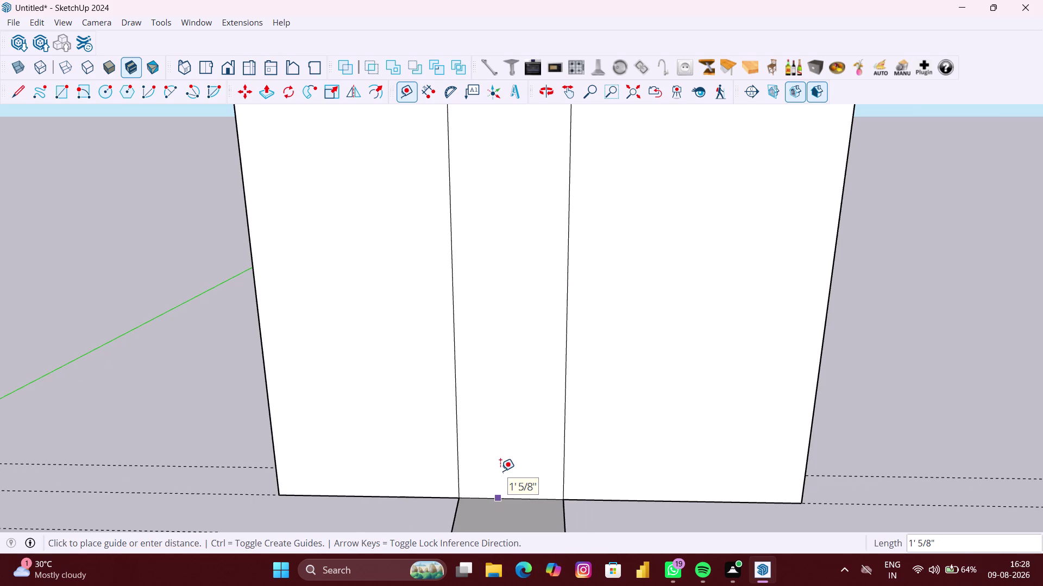
key(Up)
text(4")
key(Return)
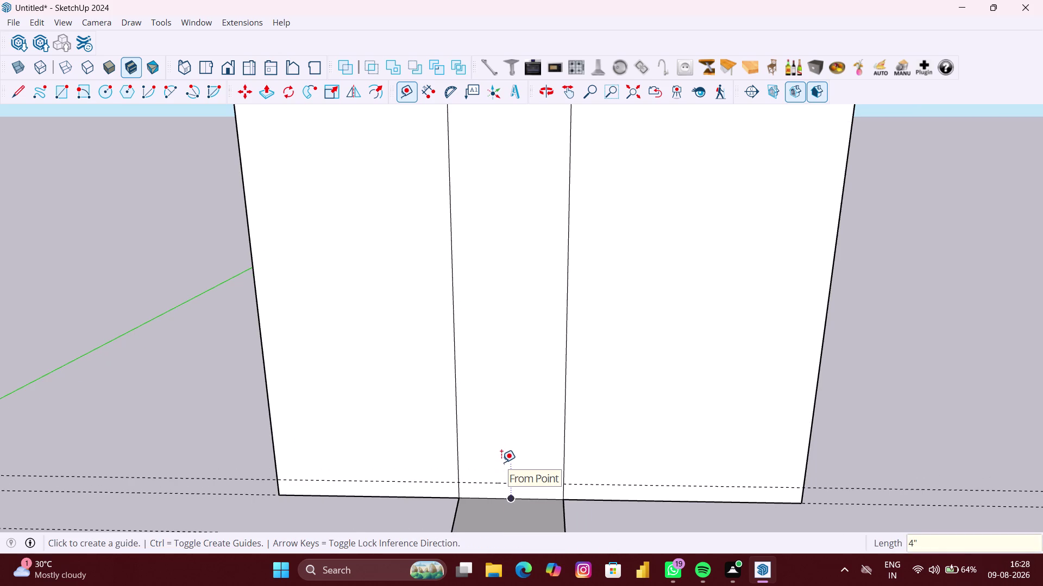
Draw the 4-inch by 2-foot rectangle at the wall base, redrawing after undoing.
key(r)
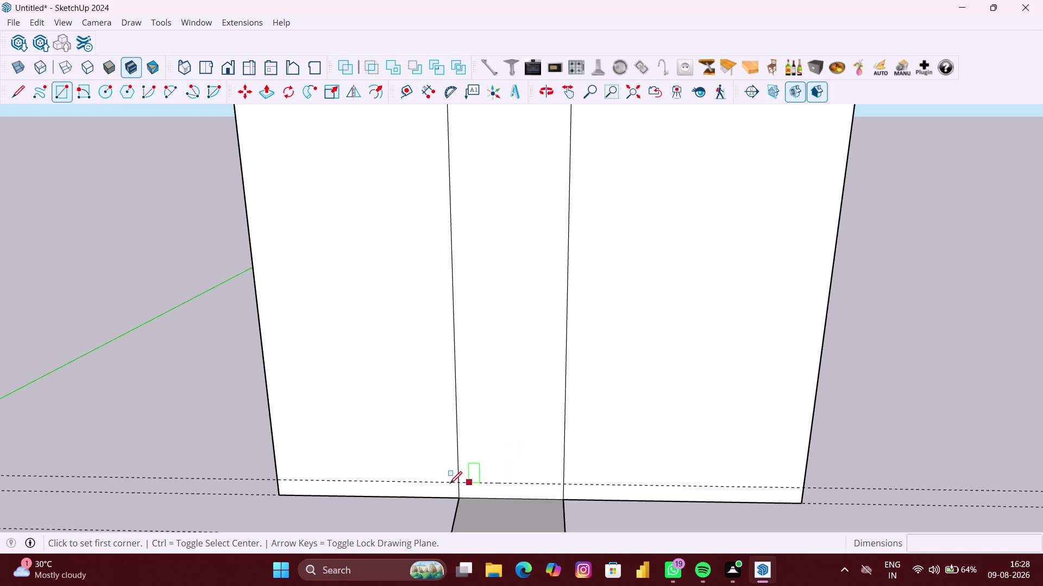
click(456, 482)
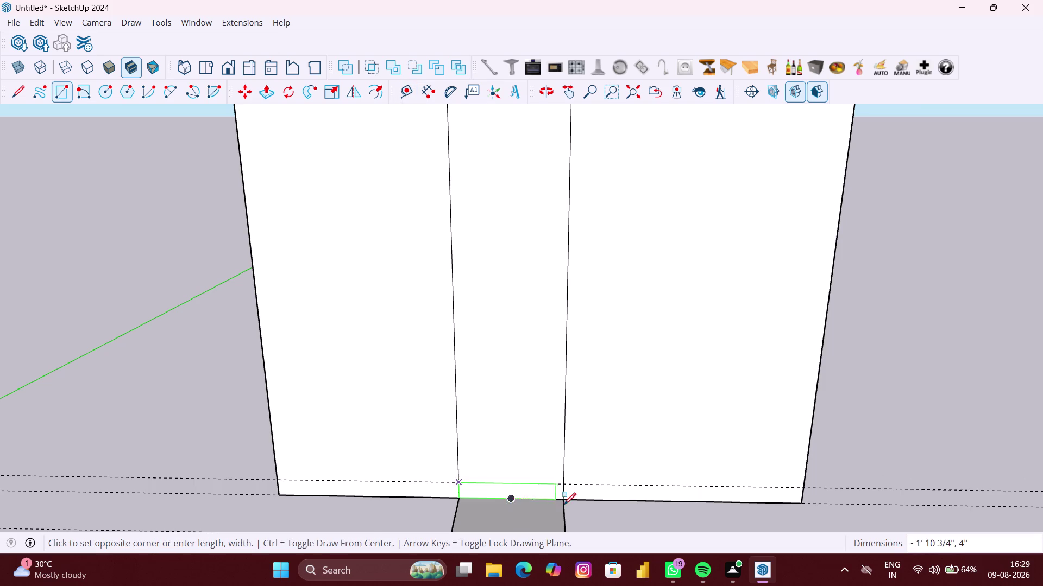
click(564, 505)
click(565, 501)
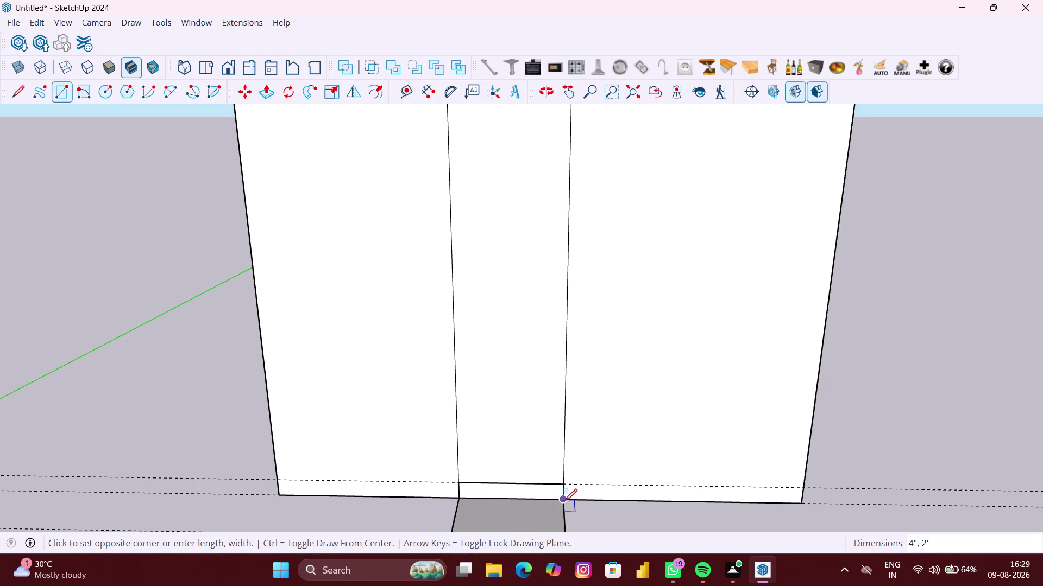
key(ctrl+z)
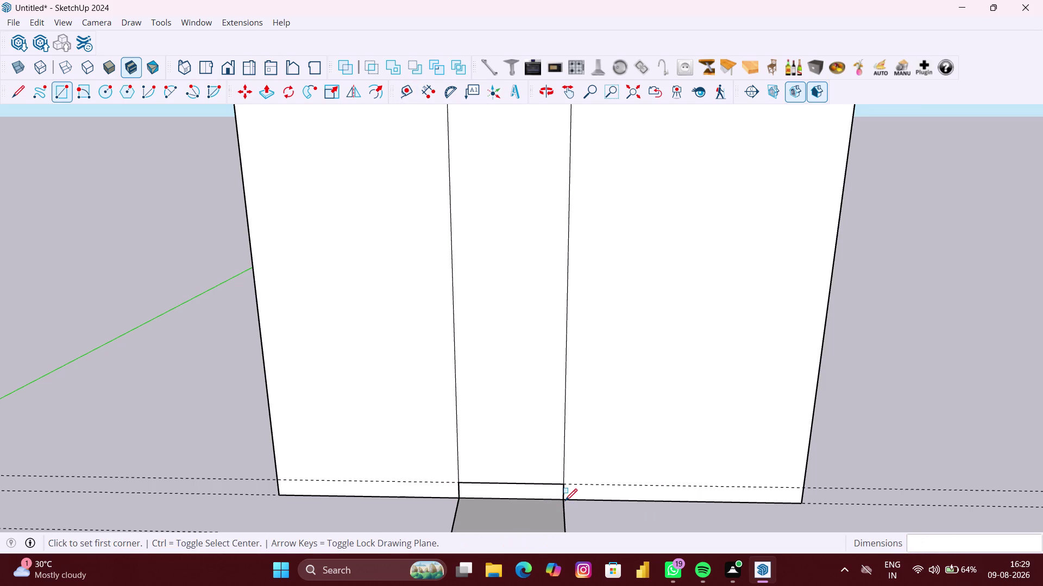
key(ctrl+z)
right_click(309, 514)
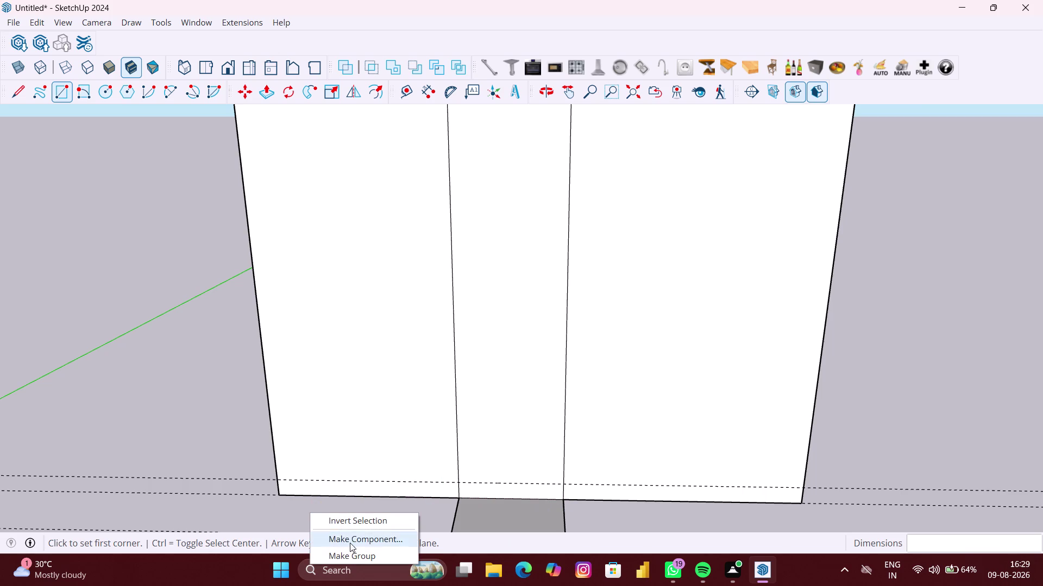
click(351, 557)
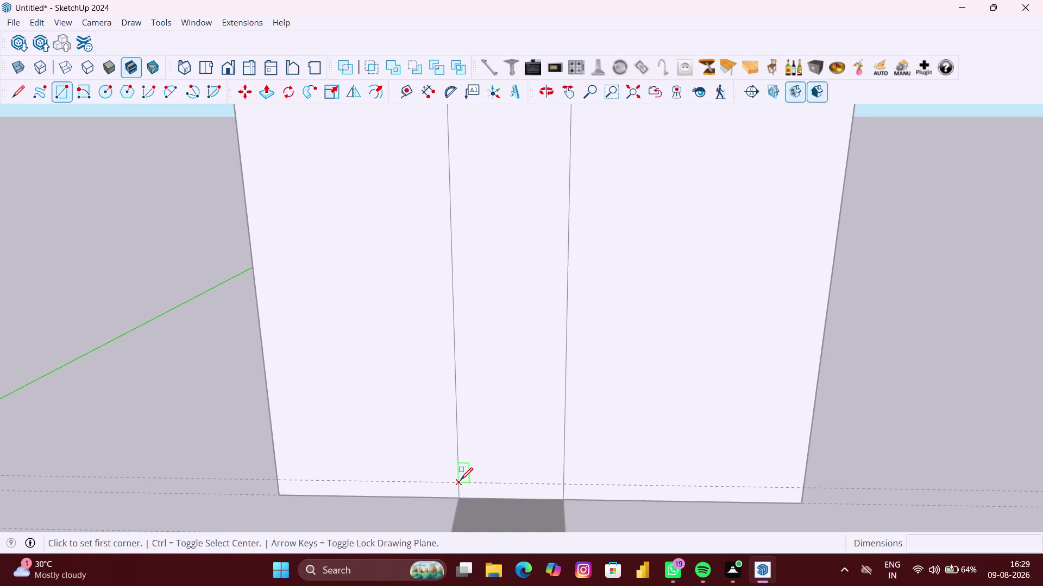
click(460, 480)
click(562, 499)
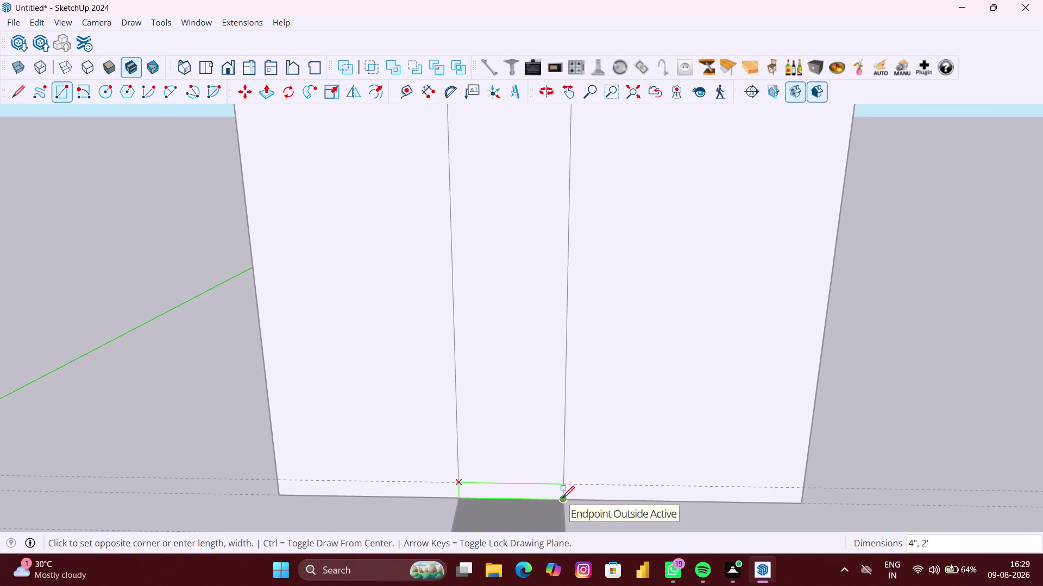
Push the base rectangle out 380 mm into a block and return to Select.
key(p)
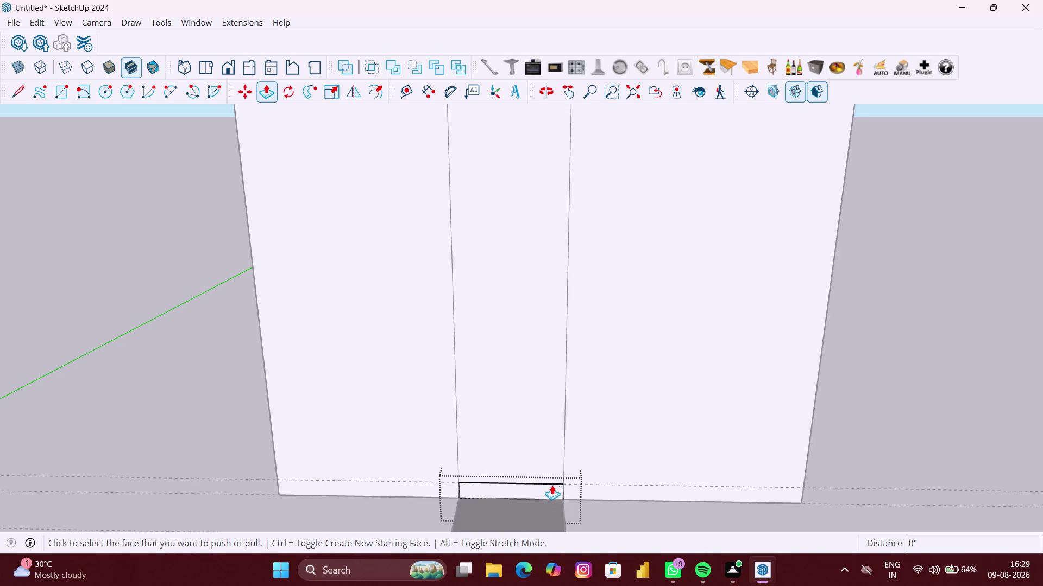
click(552, 485)
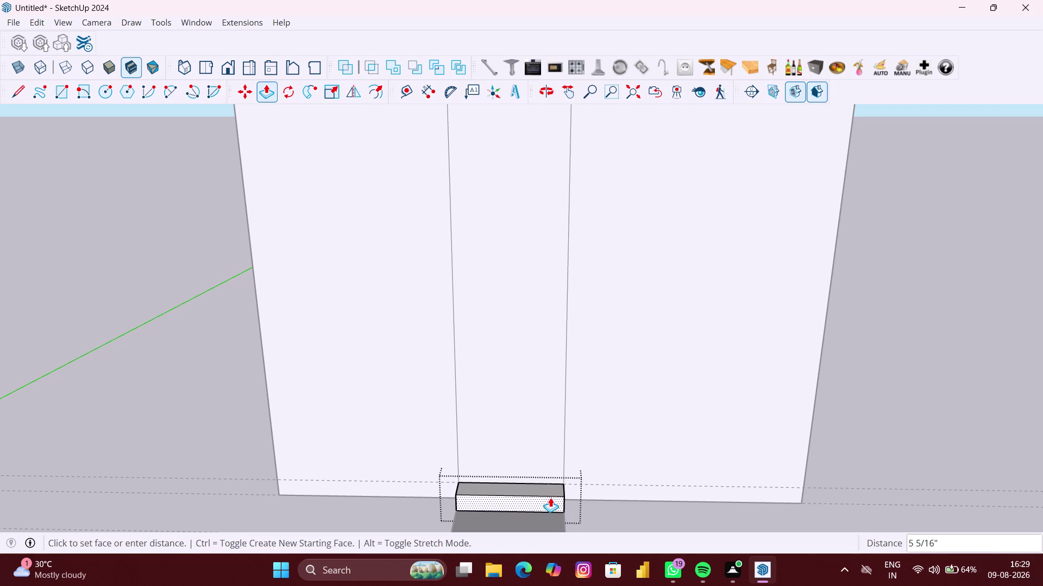
text(380)
text(MM)
key(Return)
scroll(down, 3)
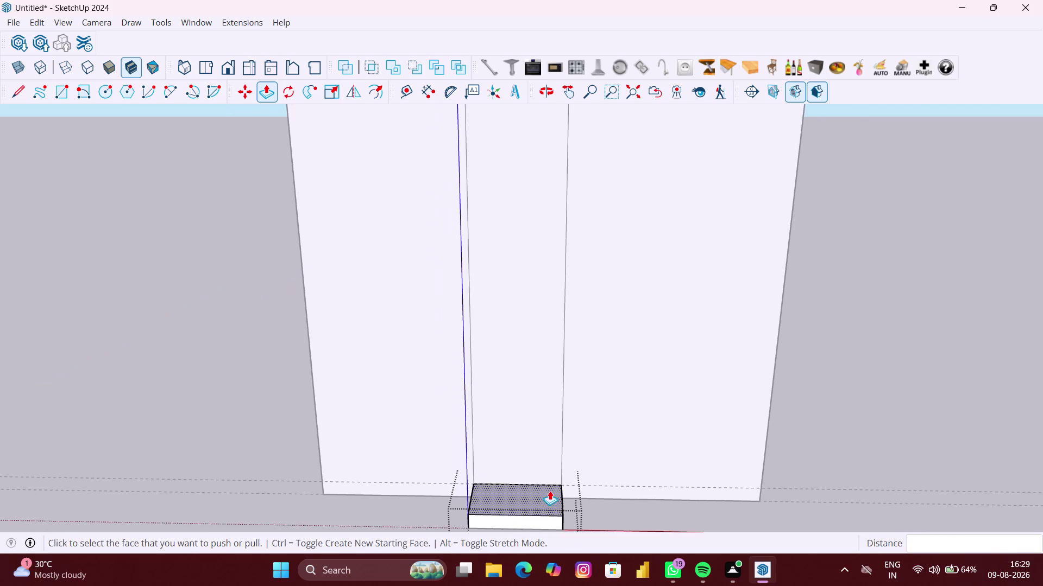
scroll(down, 3)
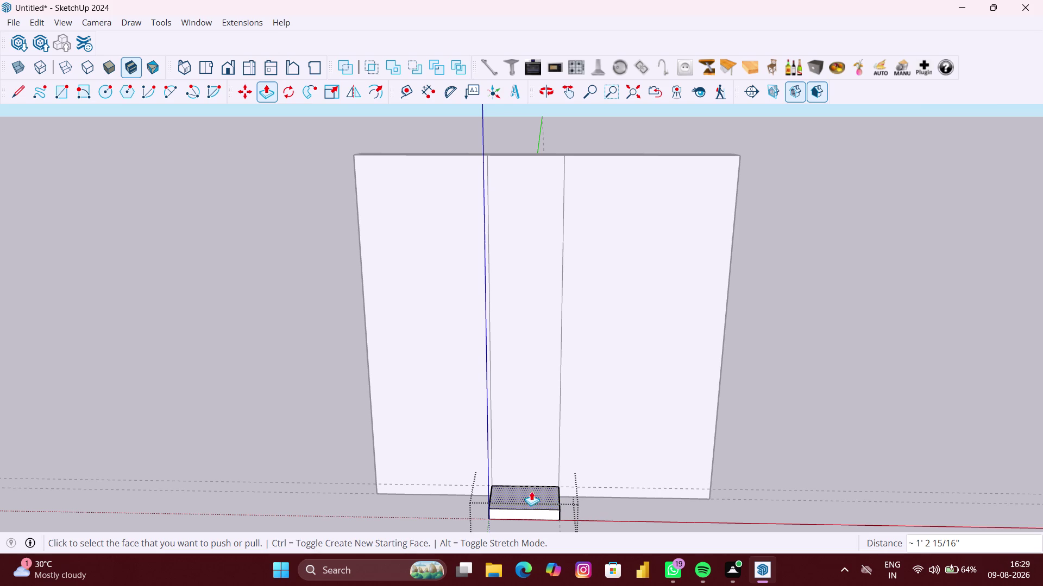
scroll(up, 3)
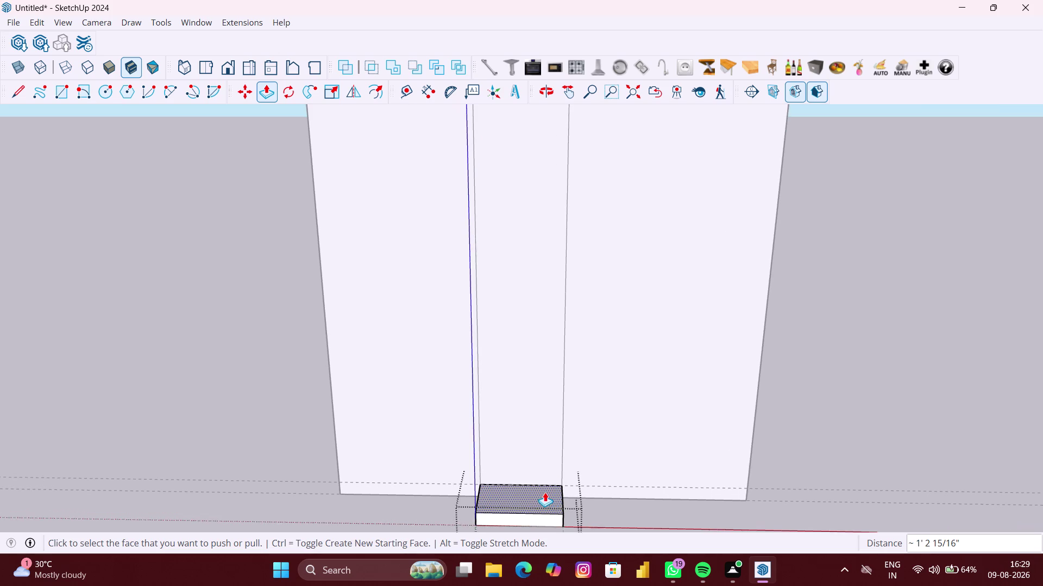
scroll(down, 3)
key(space)
click(389, 502)
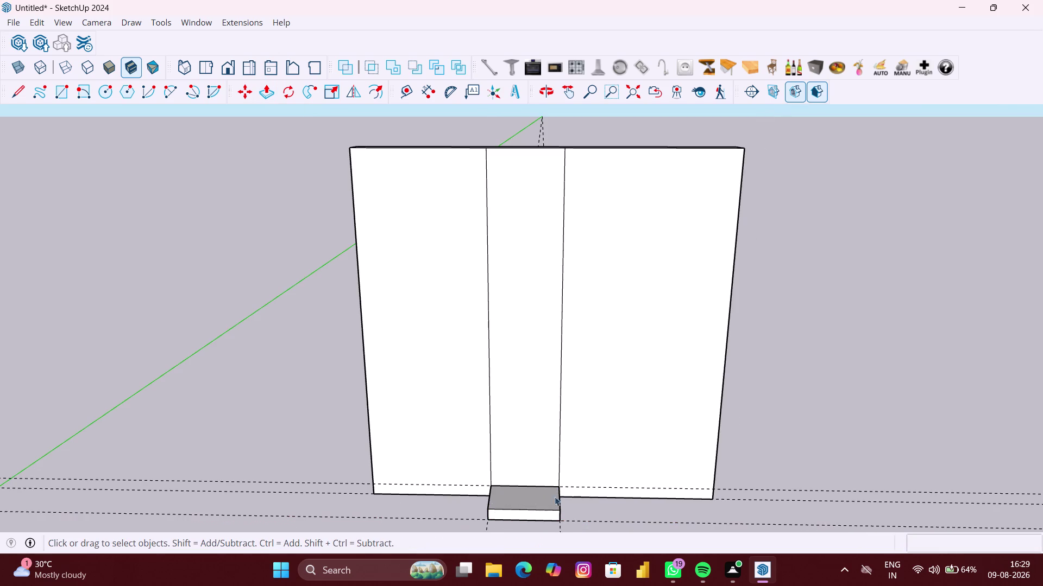
Place a guide 24" above the back wall's bottom edge.
click(414, 99)
scroll(up, 3)
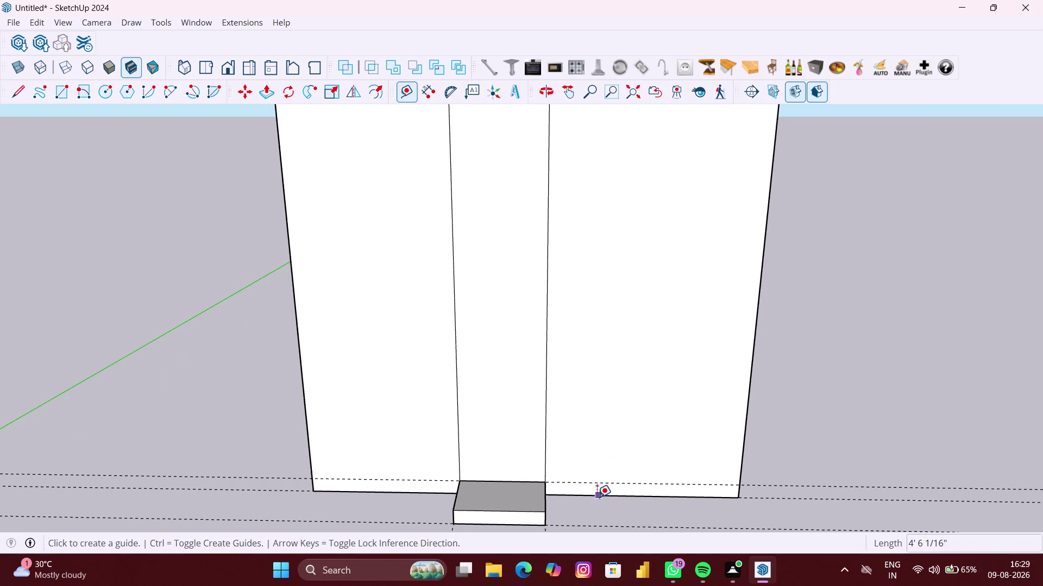
click(593, 495)
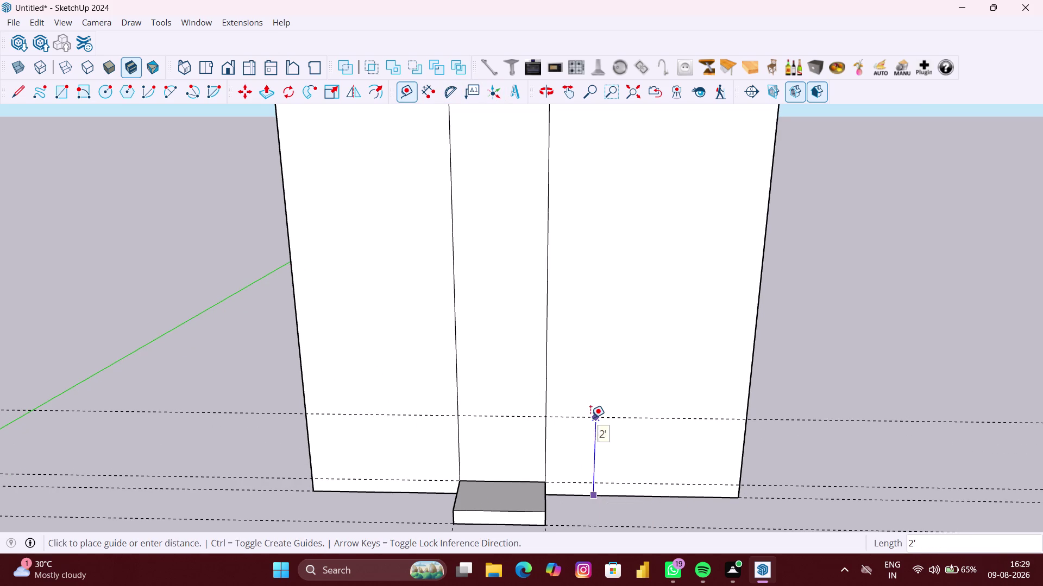
key(Up)
text(24)
text(")
key(Return)
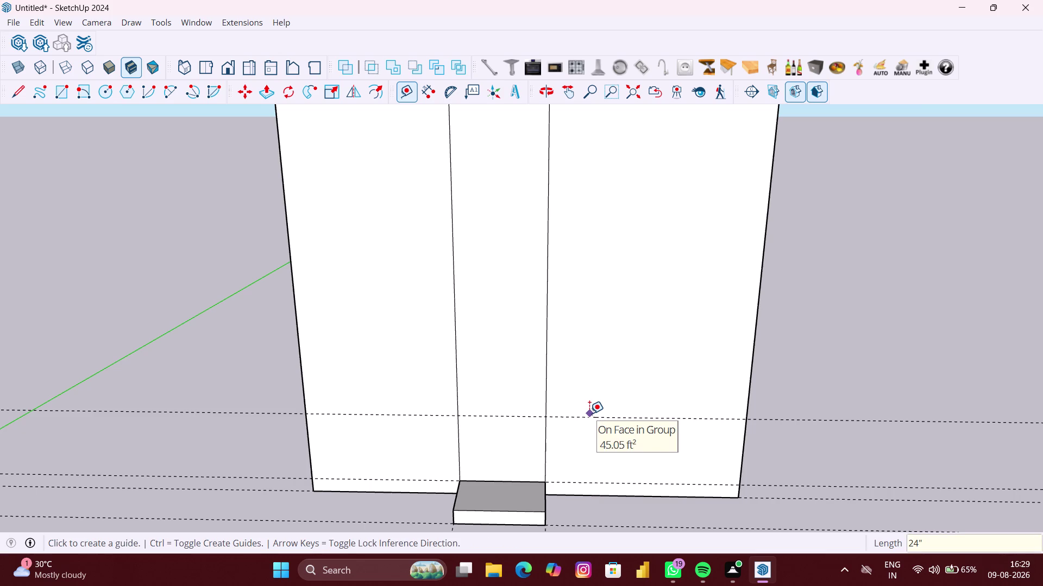
key(space)
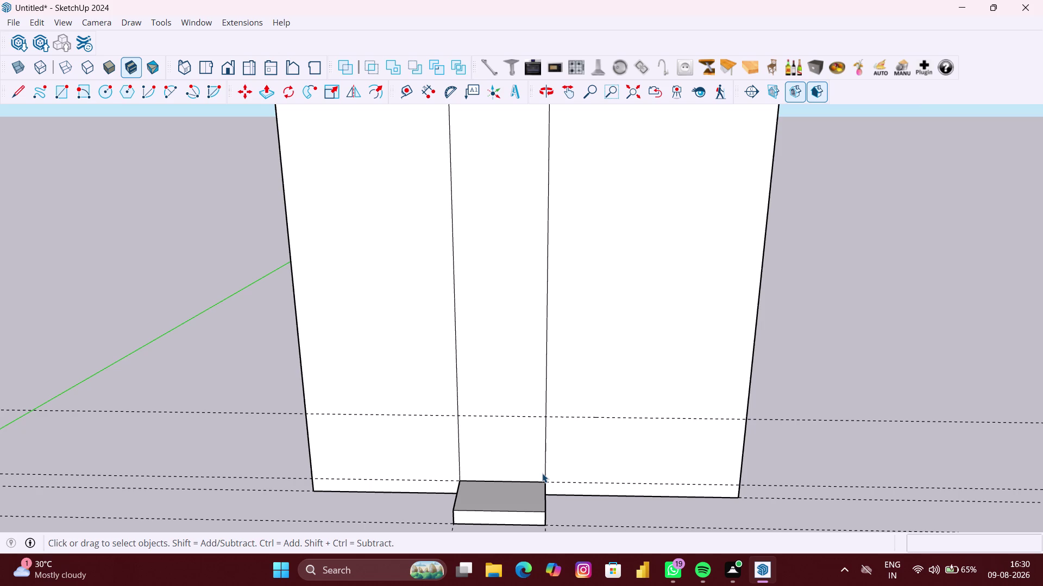
Group the selected geometry and start a rectangle at the base block's corner.
right_click(250, 455)
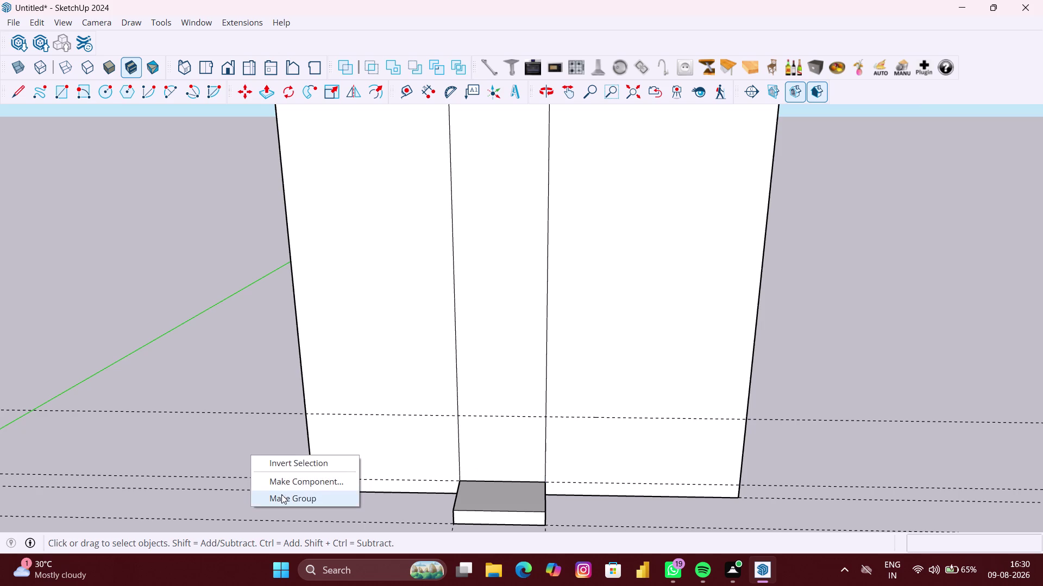
click(282, 497)
key(r)
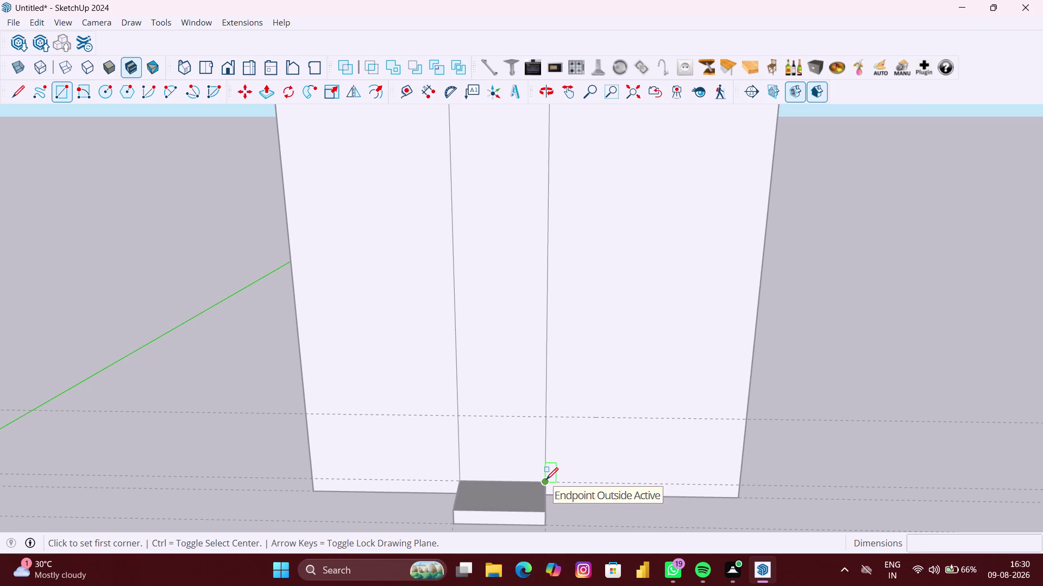
click(545, 480)
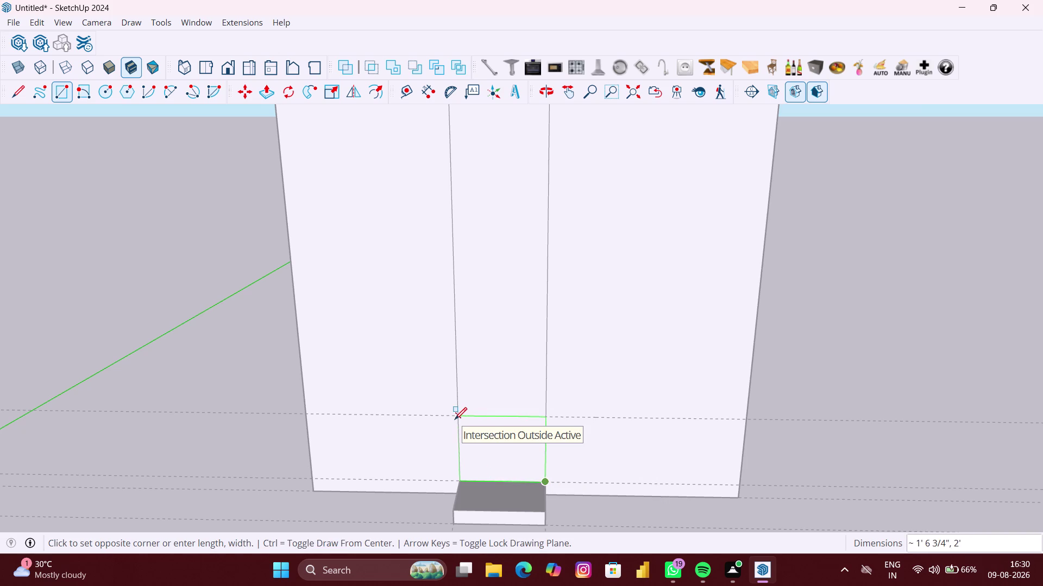
Close the rectangle at the guide intersection and push it out 380 mm.
click(454, 418)
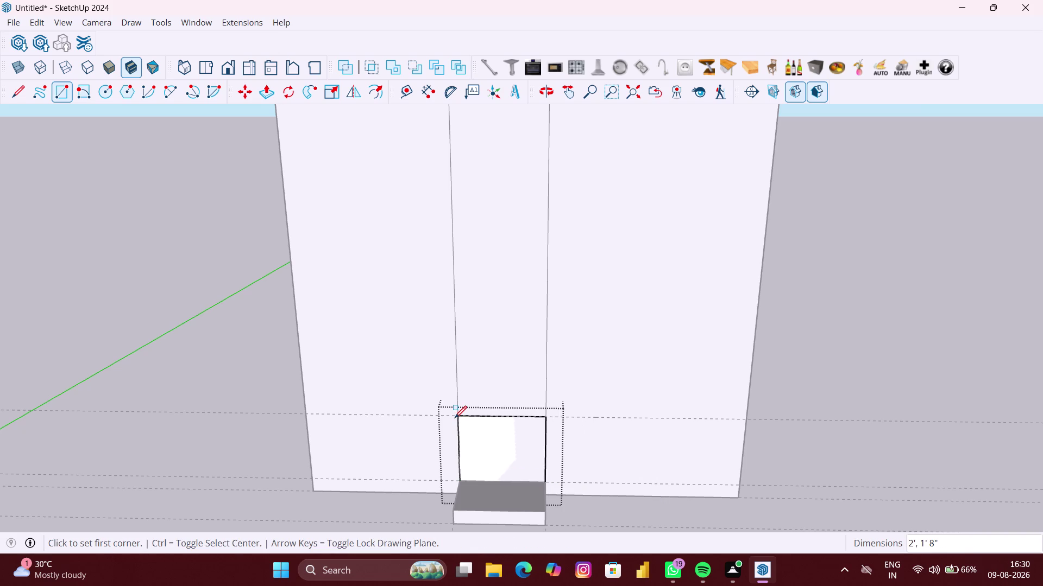
key(p)
click(515, 445)
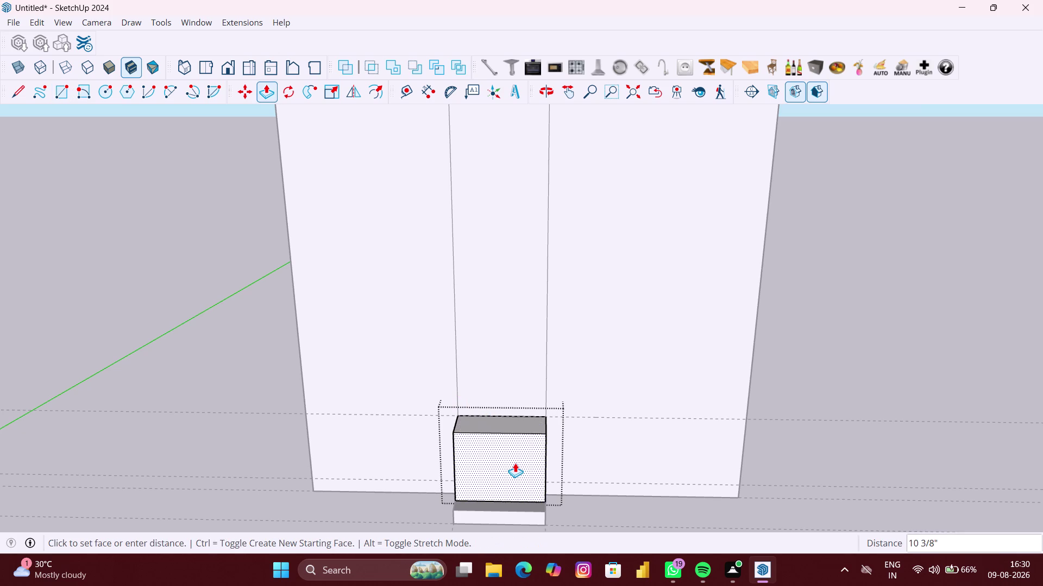
text(380)
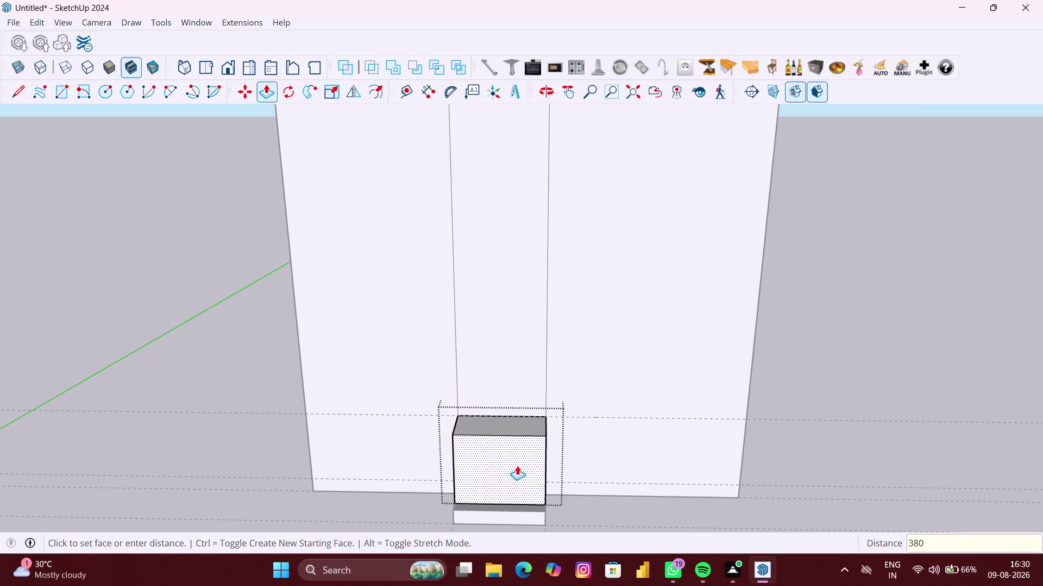
text(MM)
key(Return)
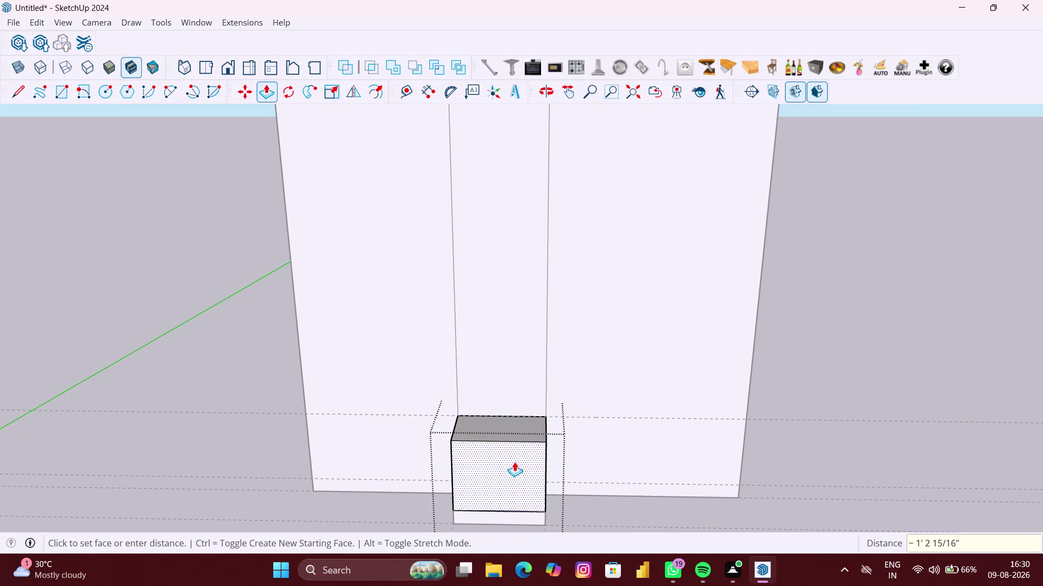
scroll(down, 3)
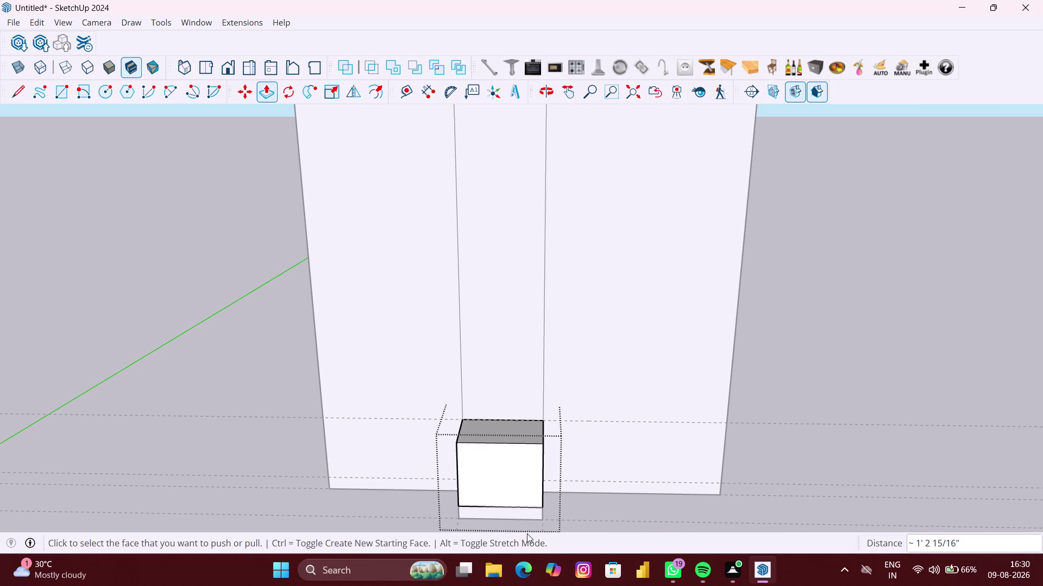
middle_drag(527, 533, 528, 478)
scroll(down, 3)
middle_drag(528, 476, 528, 456)
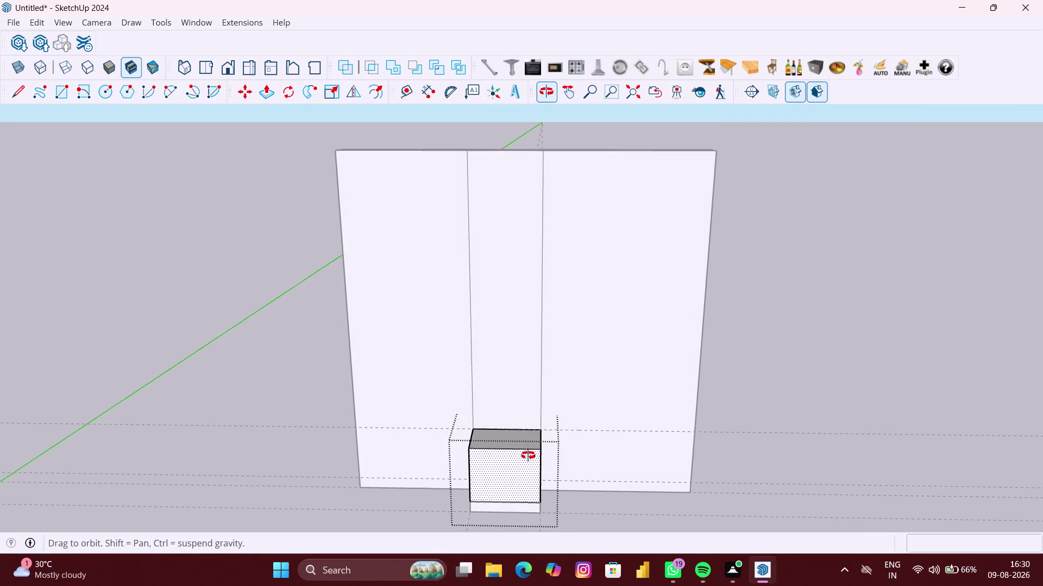
middle_drag(528, 456, 528, 423)
scroll(up, 3)
scroll(up, 3)
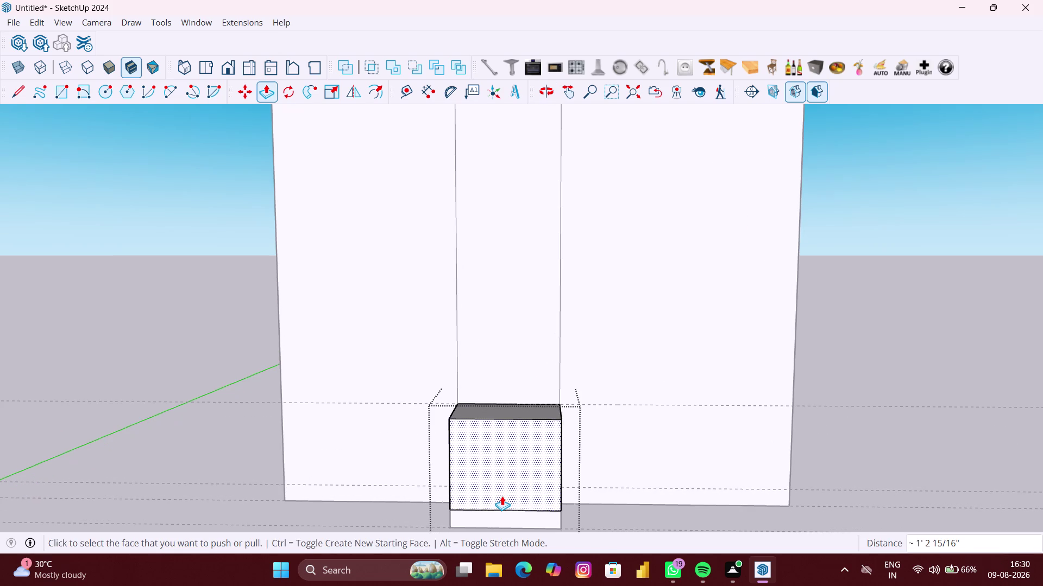
key(space)
click(503, 494)
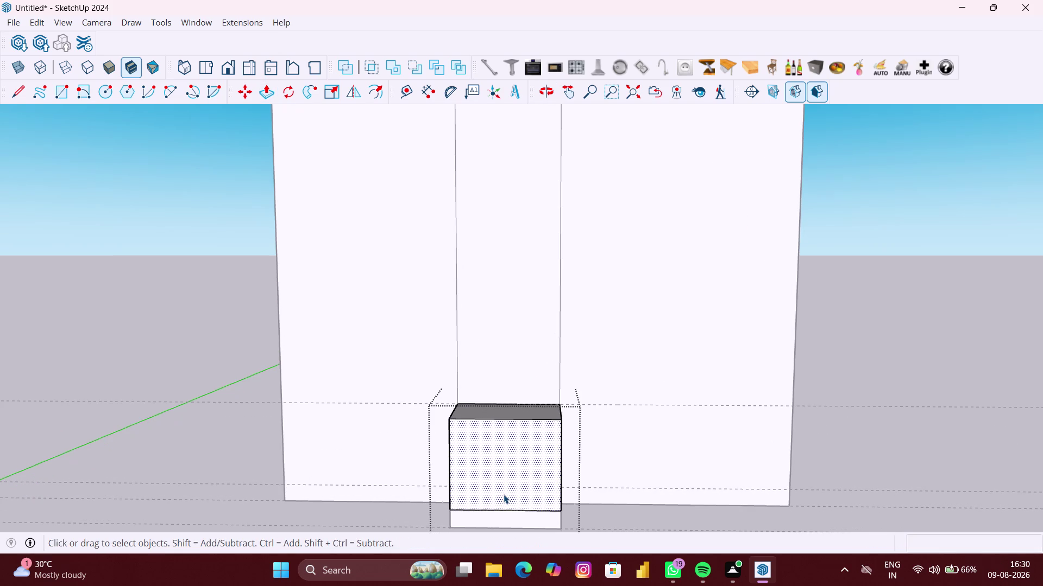
double_click(503, 494)
click(366, 499)
scroll(down, 3)
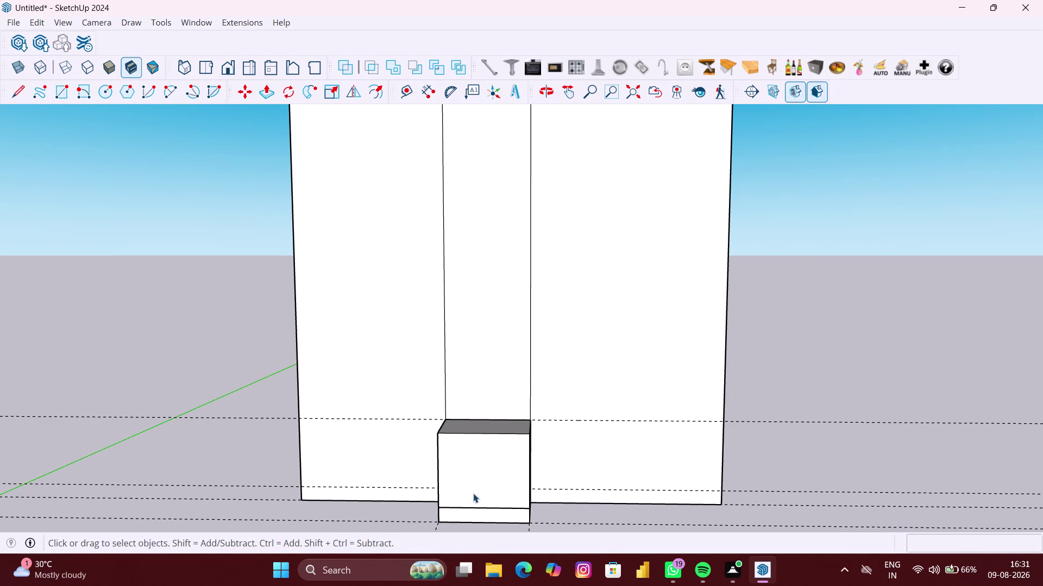
click(473, 493)
double_click(487, 489)
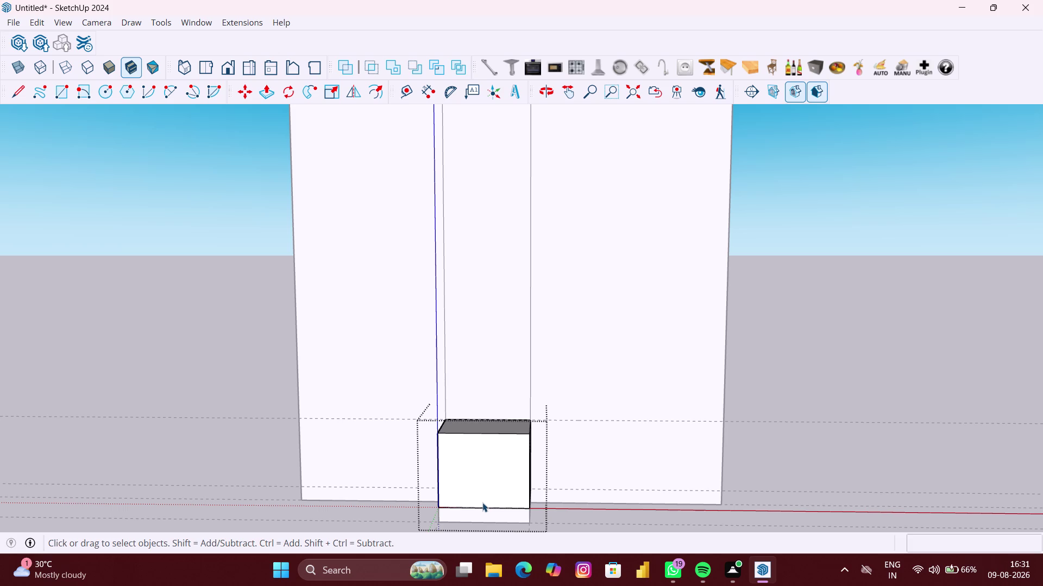
key(f)
Inset the cabinet front face by 2 inches.
click(486, 485)
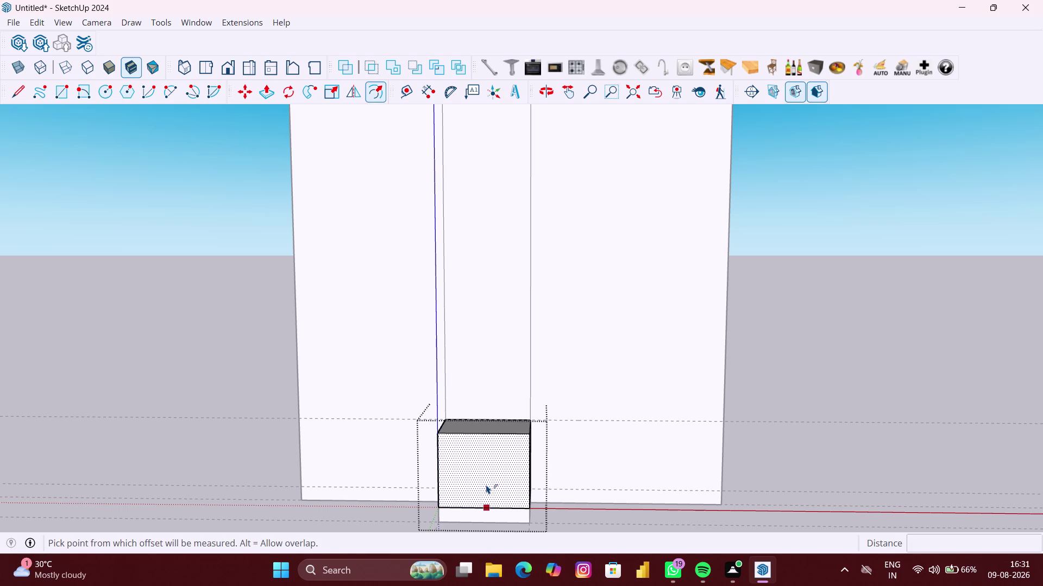
text(2")
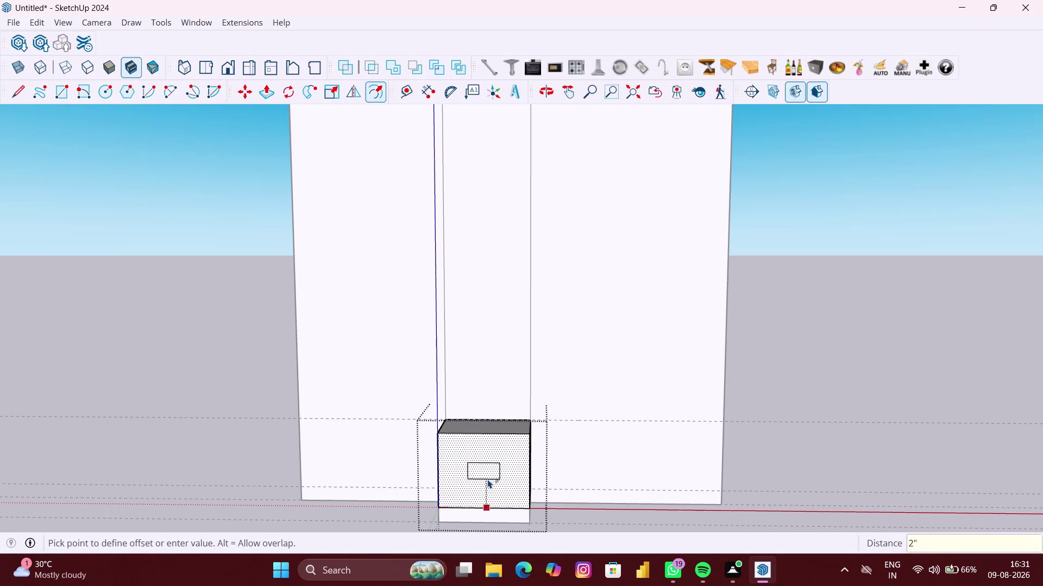
key(Return)
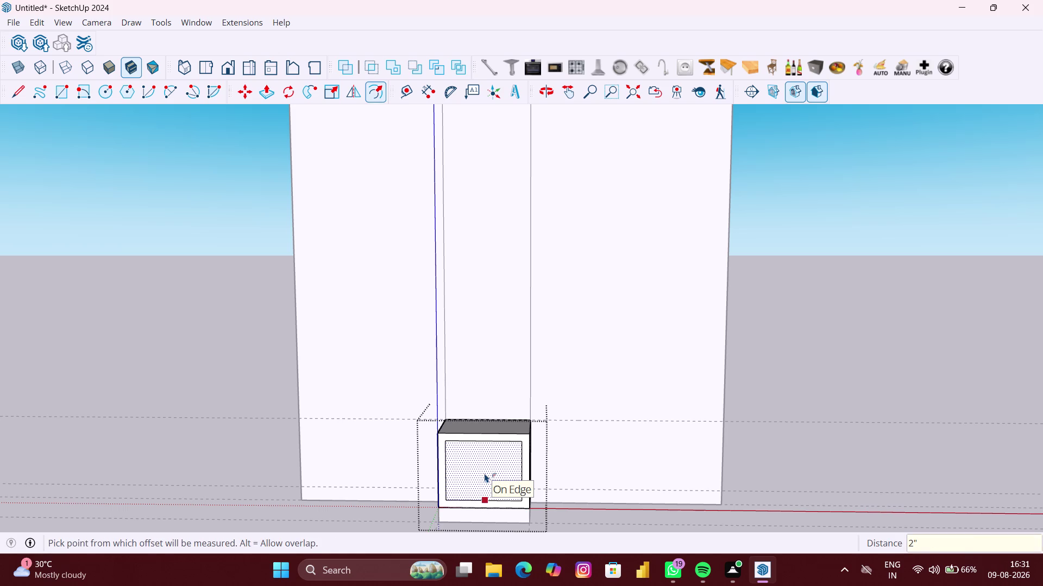
key(space)
Draw a vertical divider splitting the inset panel into two doors.
key(l)
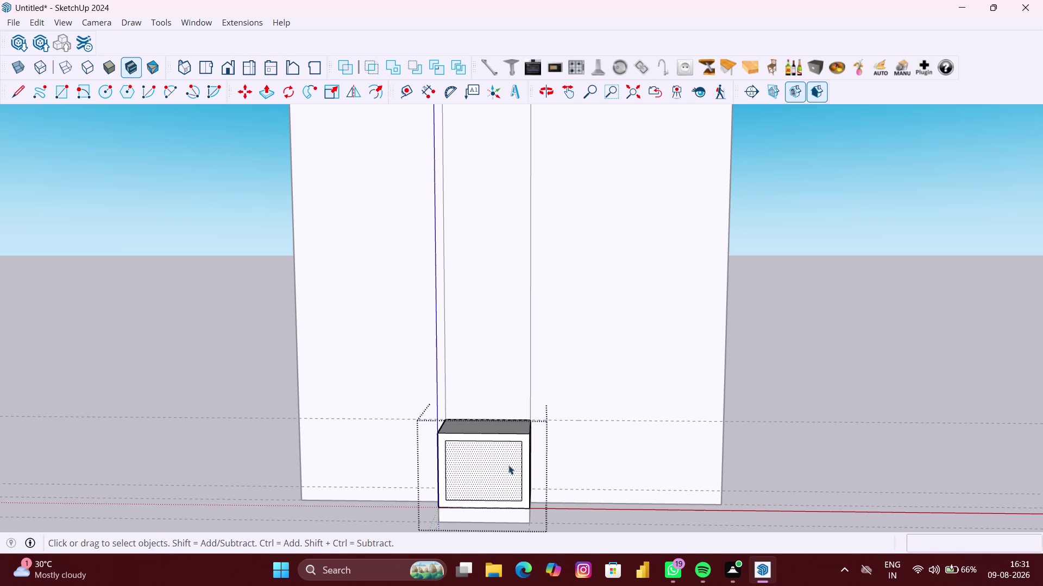
click(483, 441)
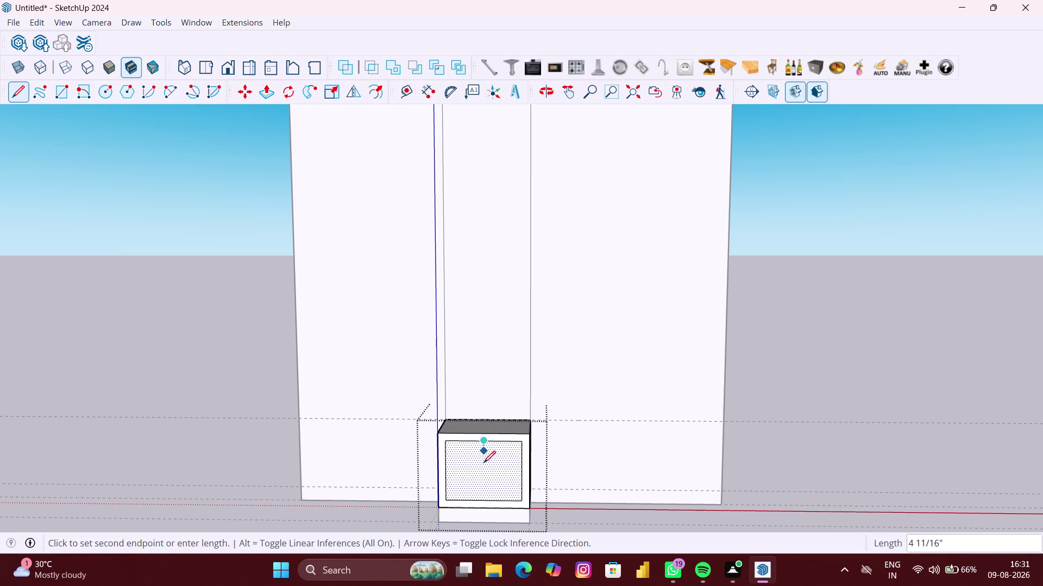
click(482, 501)
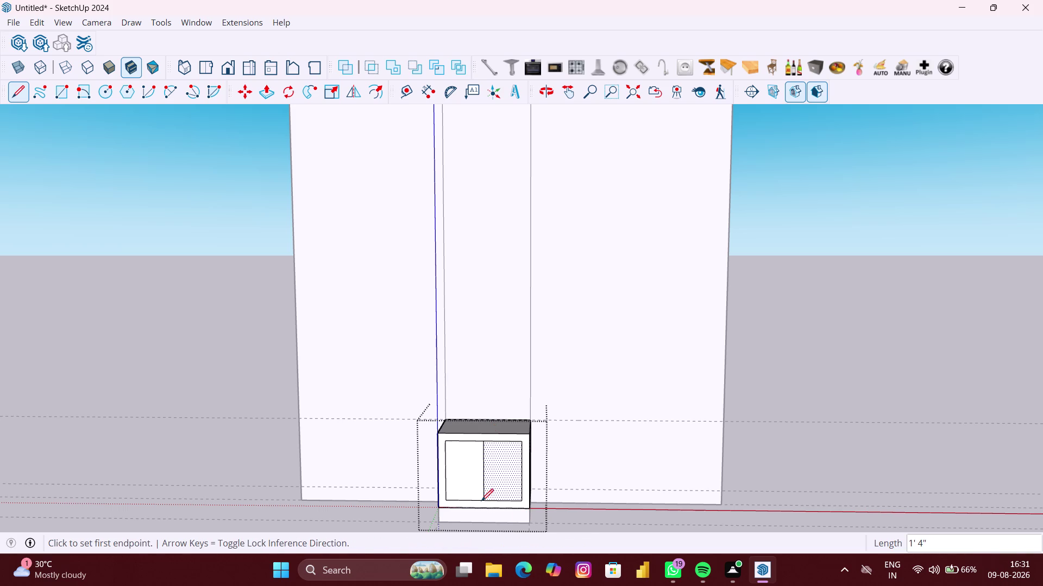
key(space)
Adjust the view, then start and cancel an offset.
scroll(down, 3)
click(368, 506)
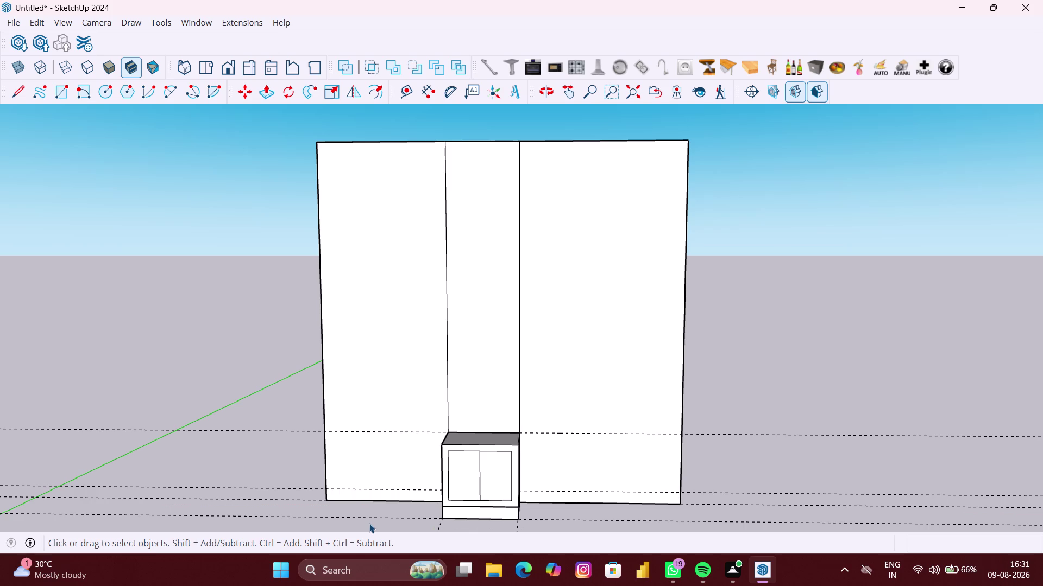
scroll(up, 3)
scroll(up, 3)
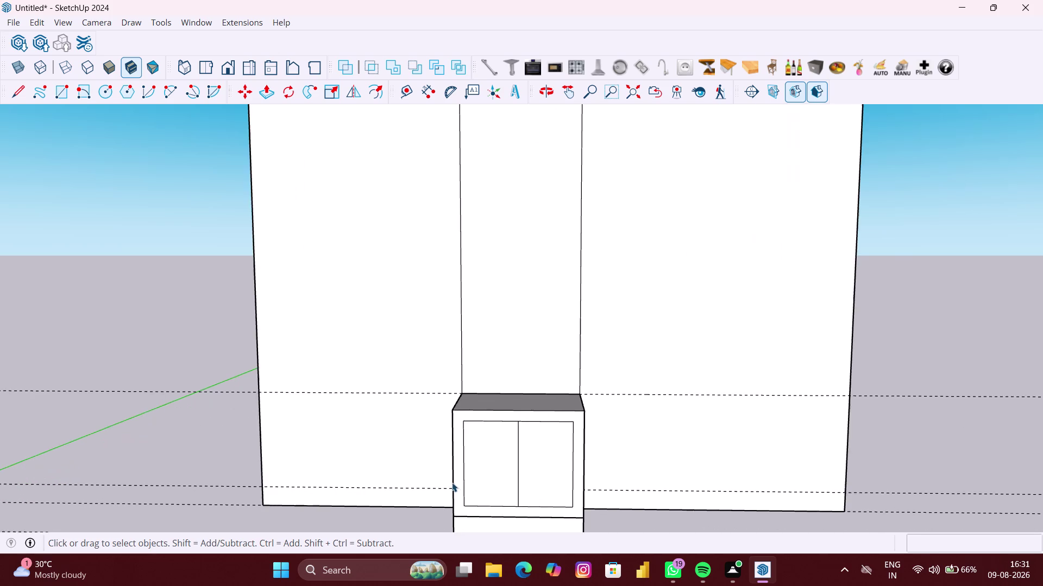
scroll(up, 3)
key(f)
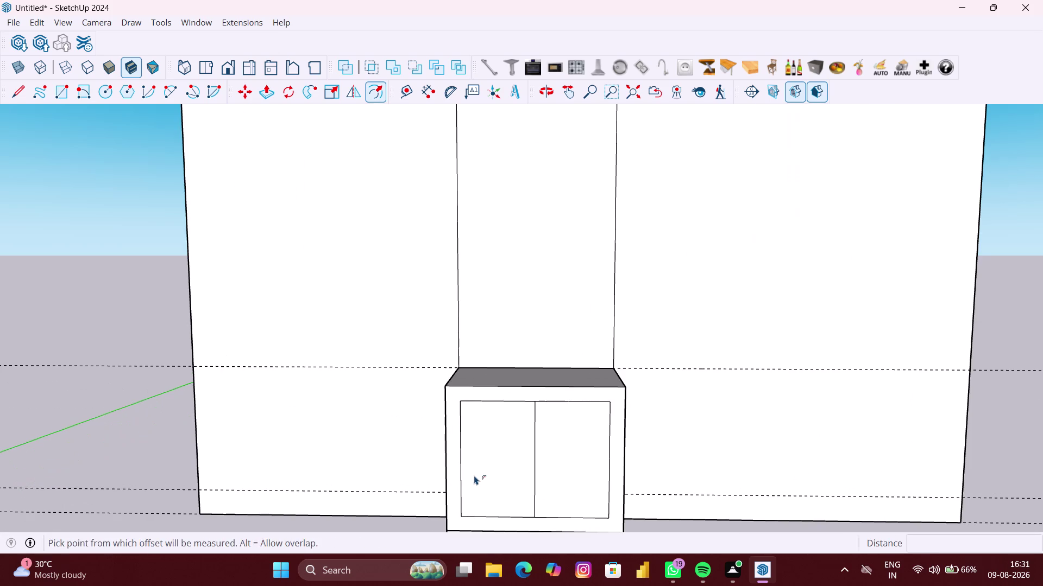
key(space)
Give the left door a 3 mm offset border.
double_click(495, 470)
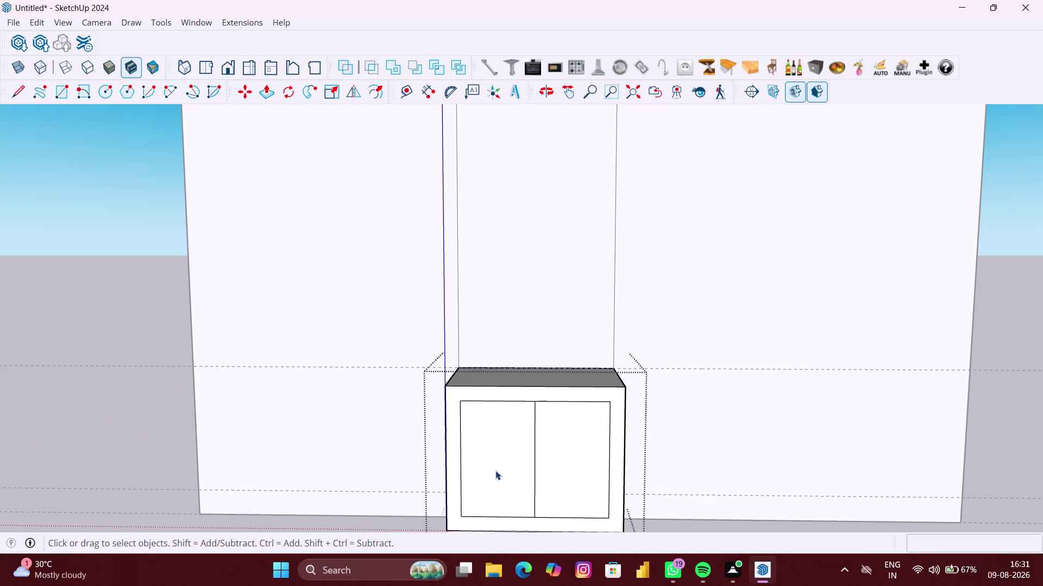
click(495, 471)
key(f)
click(496, 470)
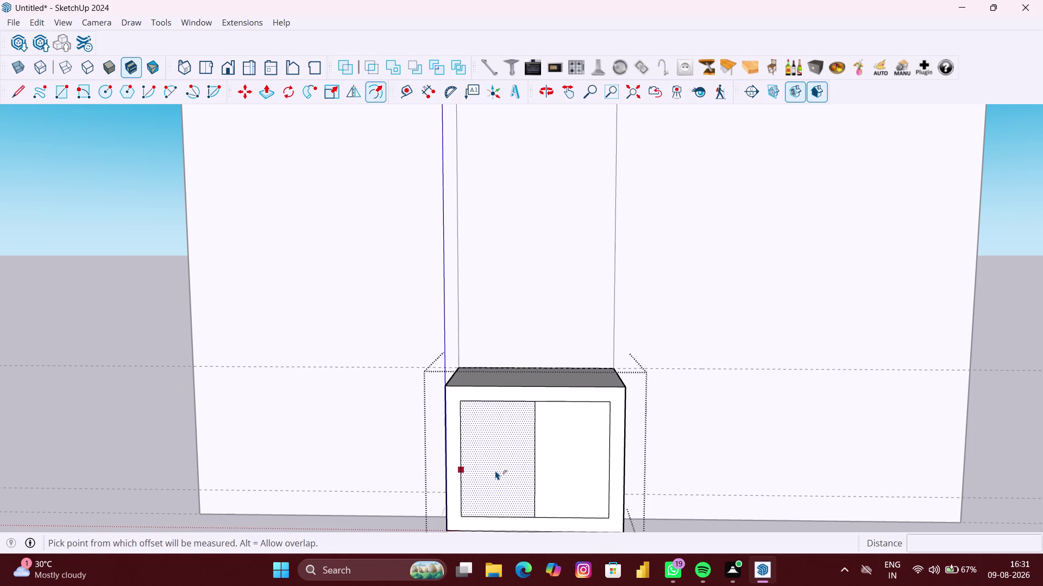
key(3)
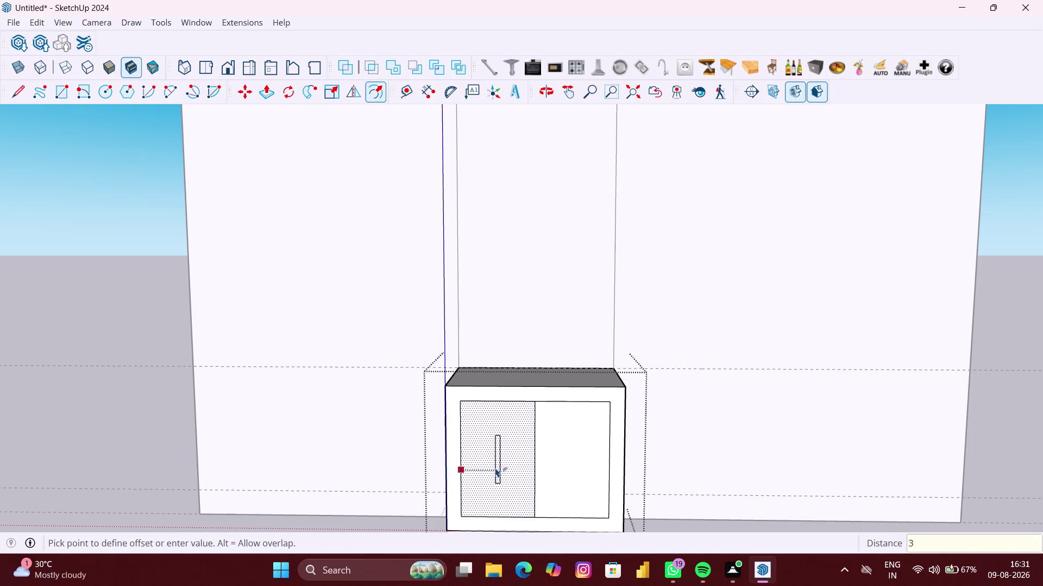
text(MM)
key(Return)
key(space)
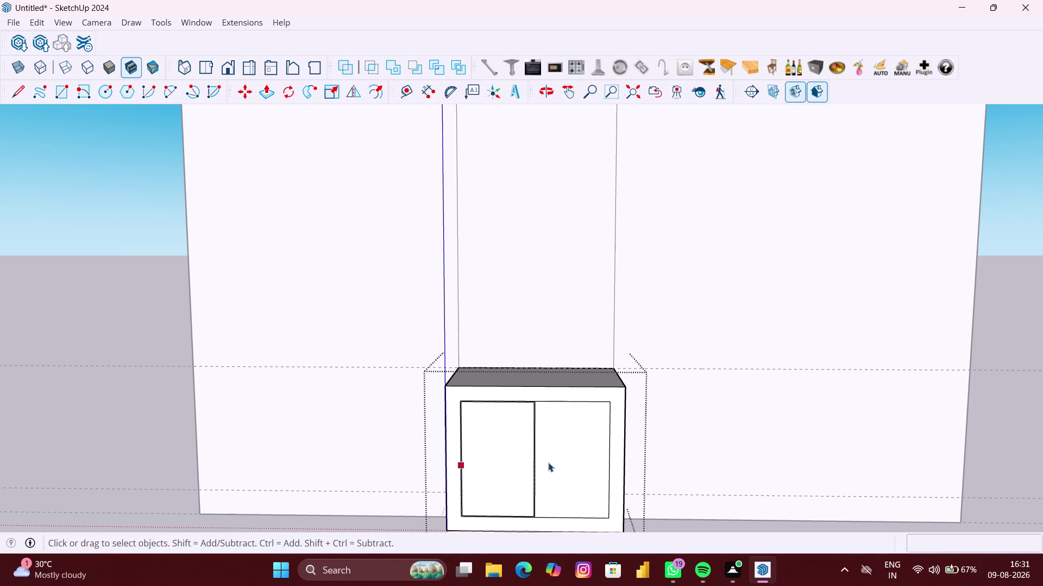
Repeat the 3 mm border on the right door.
click(578, 462)
key(f)
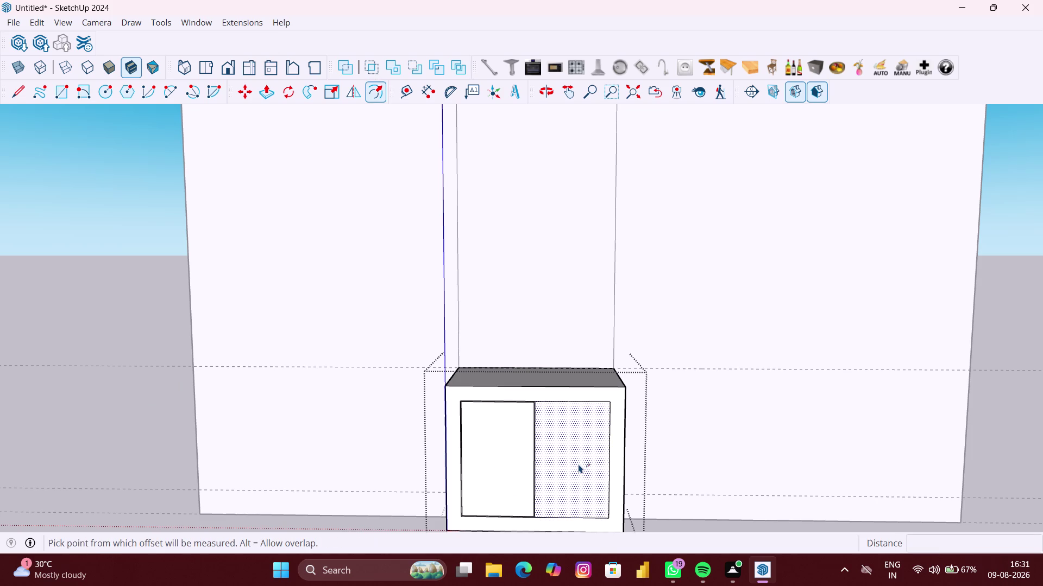
double_click(578, 465)
scroll(down, 3)
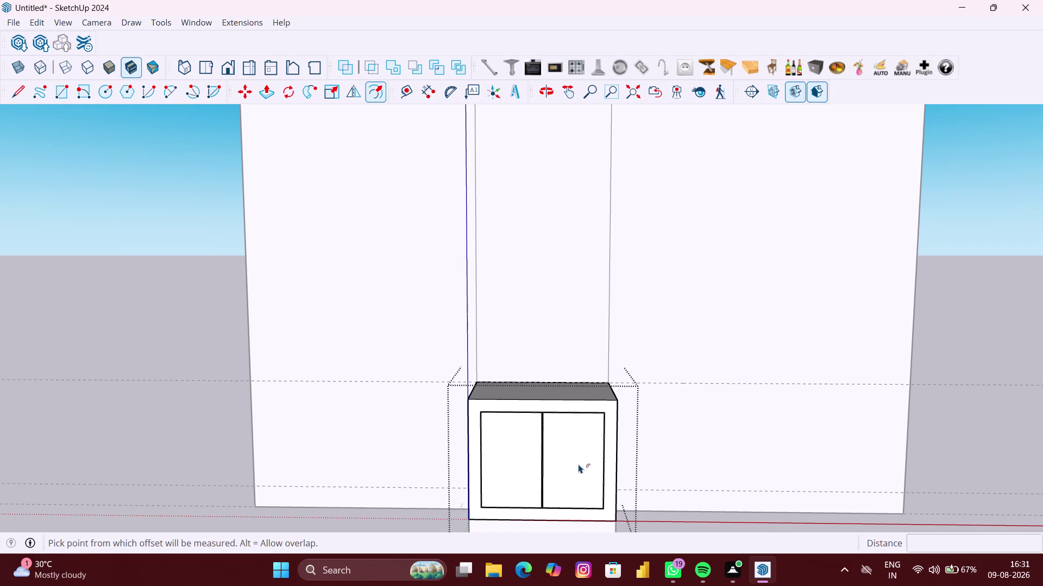
key(space)
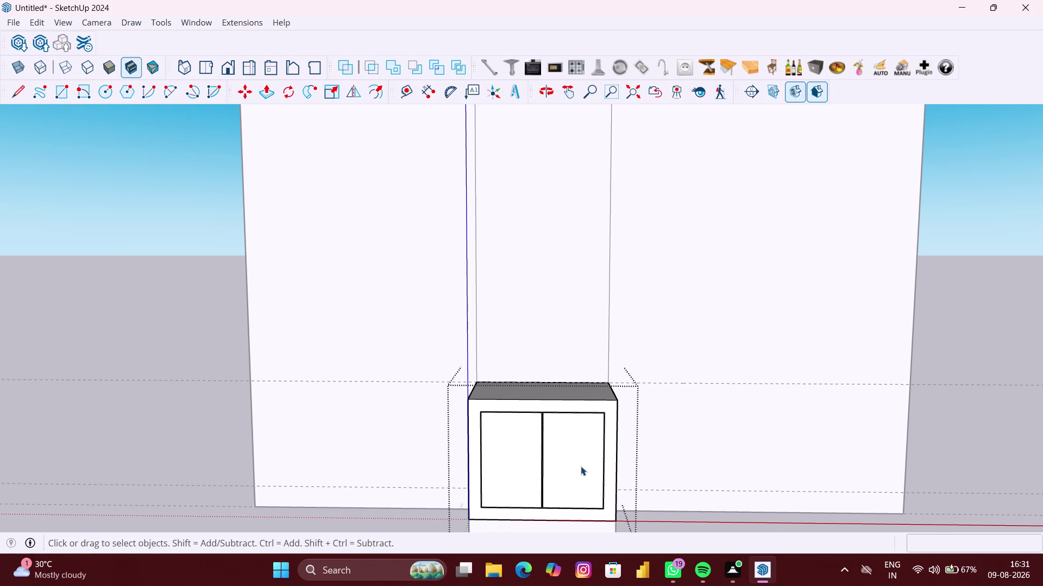
Undo the borders, divider and inset back to a plain front face.
key(ctrl+z)
key(ctrl+z)
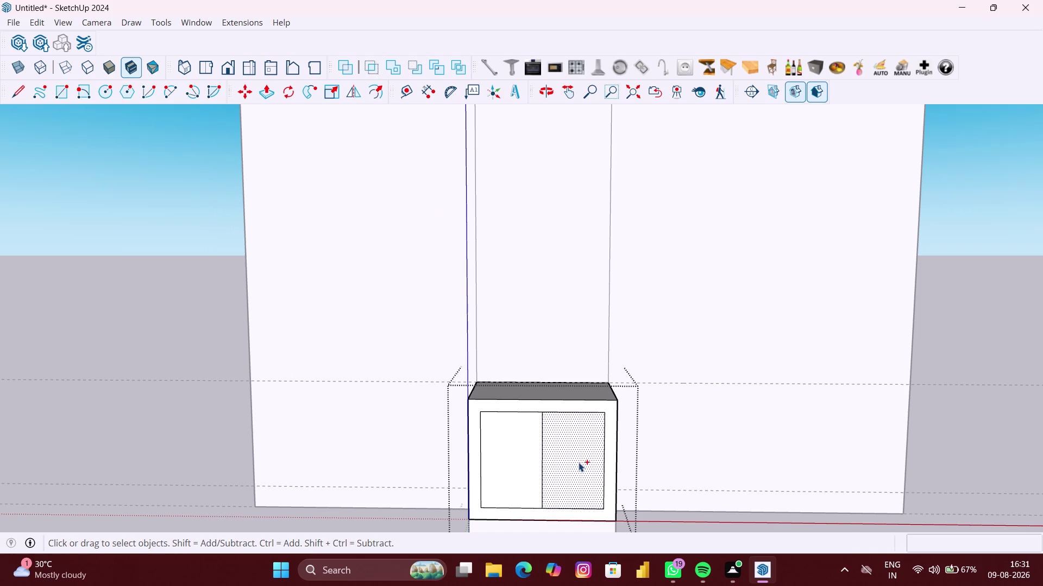
key(ctrl+z)
key(ctrl+z)
key(ctrl+z)
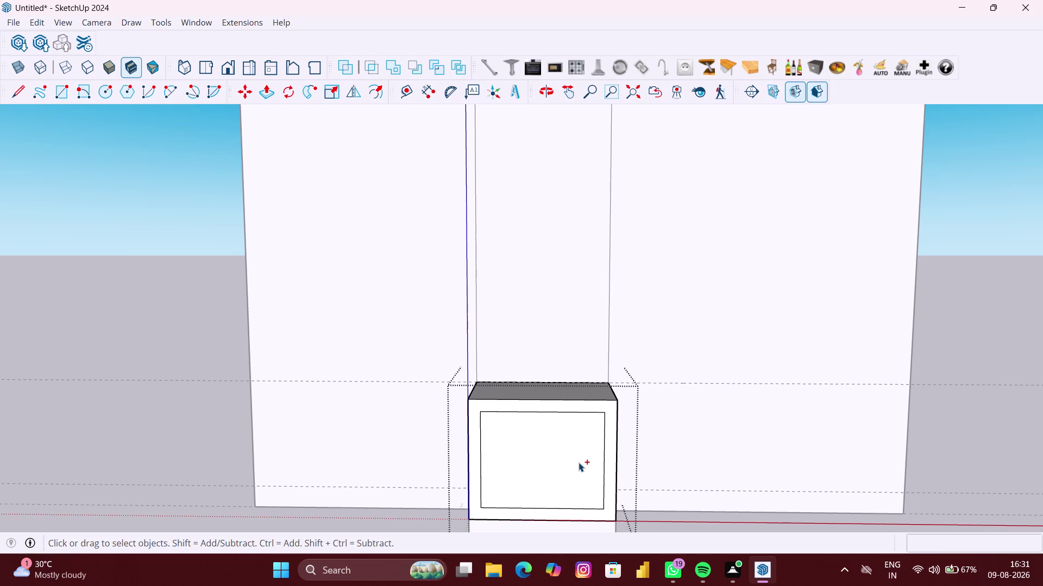
key(ctrl+z)
key(ctrl+z)
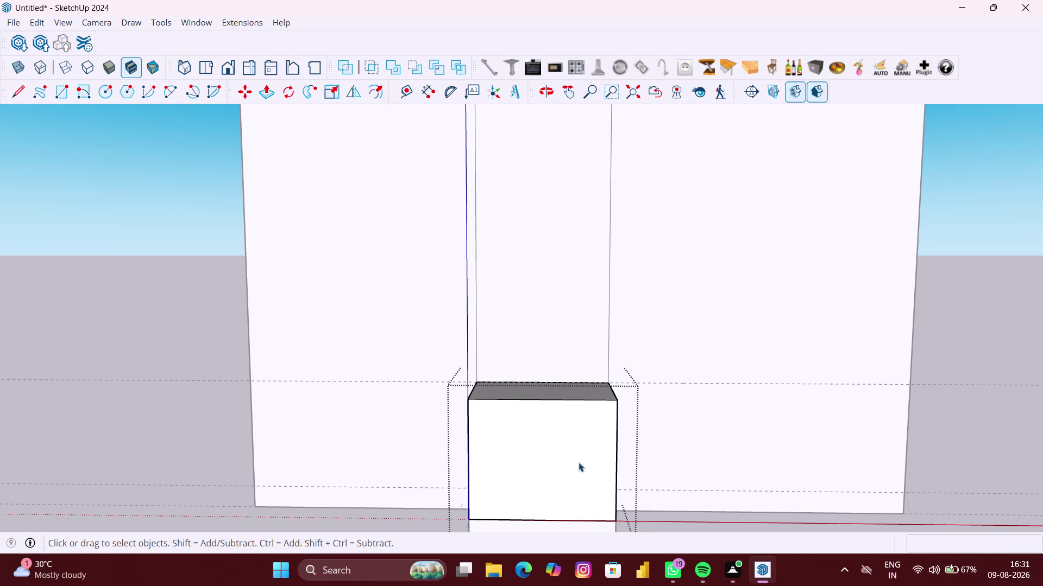
Inset the front face 1 inch and divide it with a vertical line.
key(f)
click(574, 461)
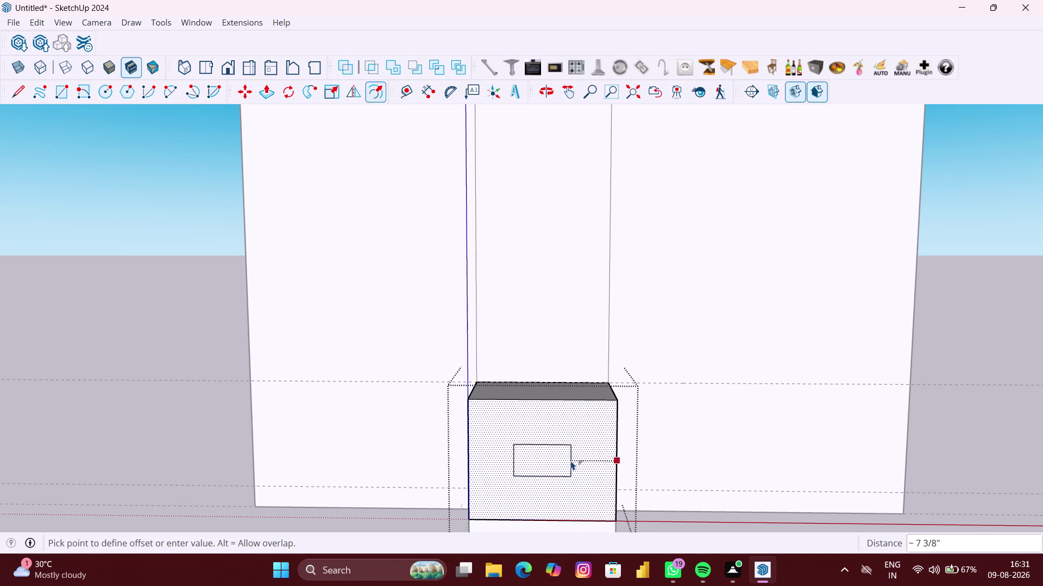
text(1")
key(Return)
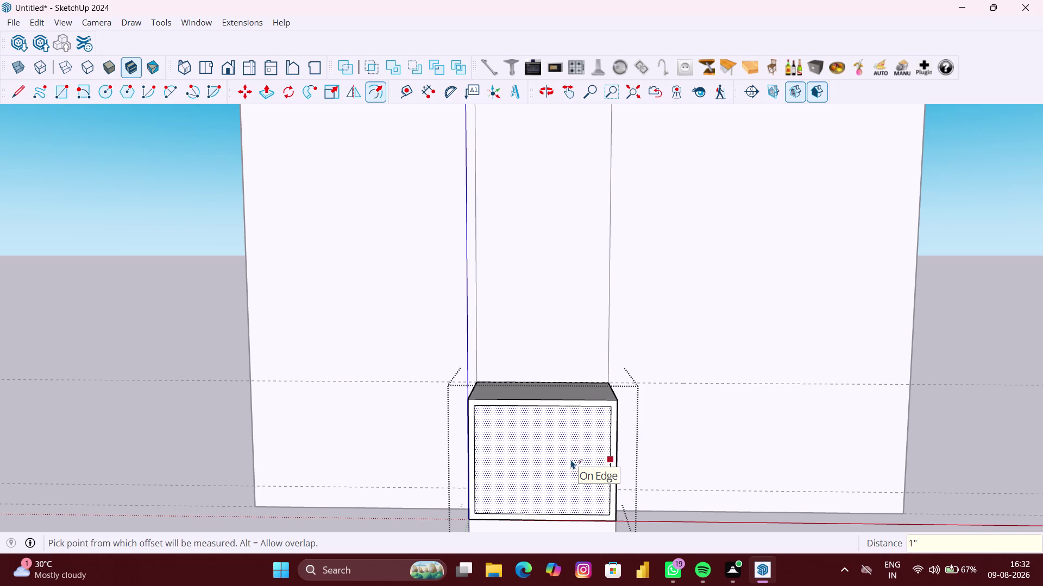
key(l)
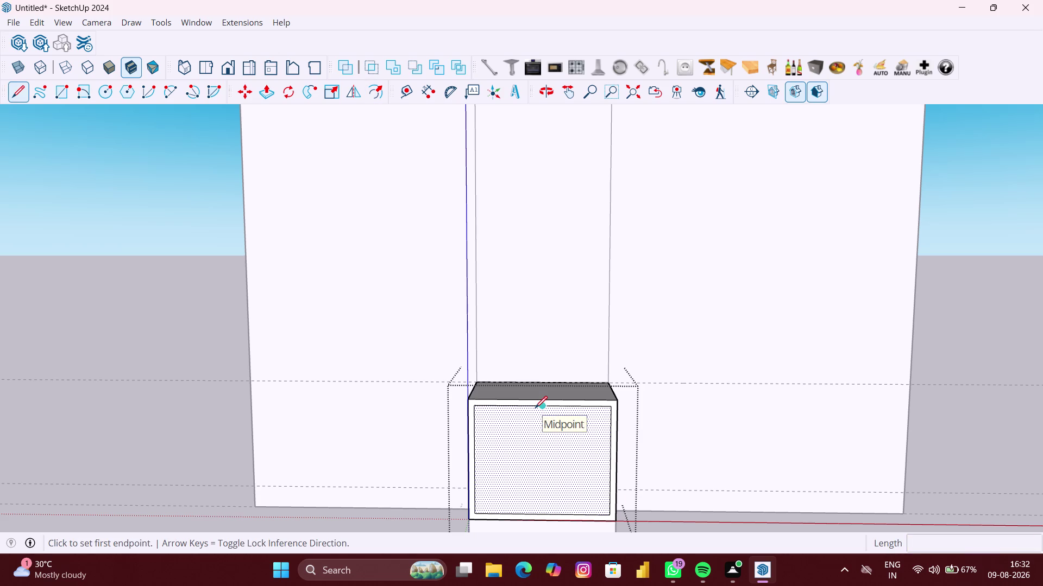
click(540, 407)
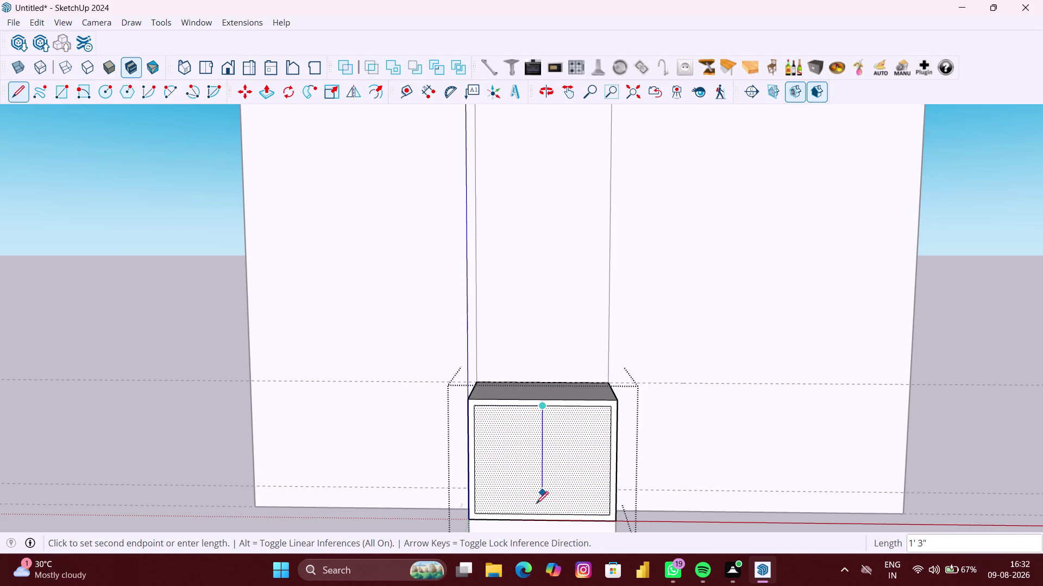
click(542, 514)
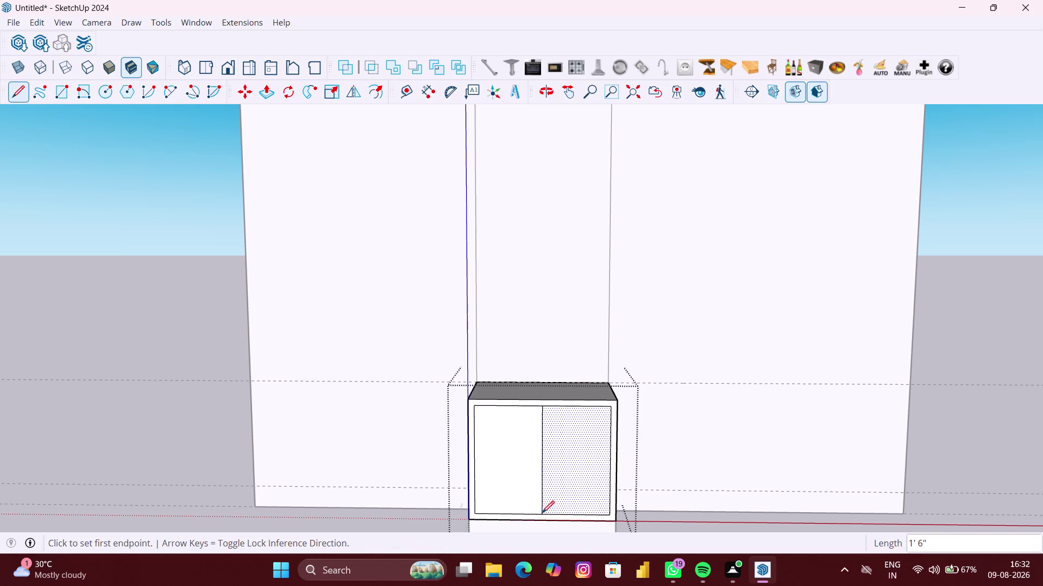
Add a 3 mm border to the right door and select the left door.
key(f)
click(588, 481)
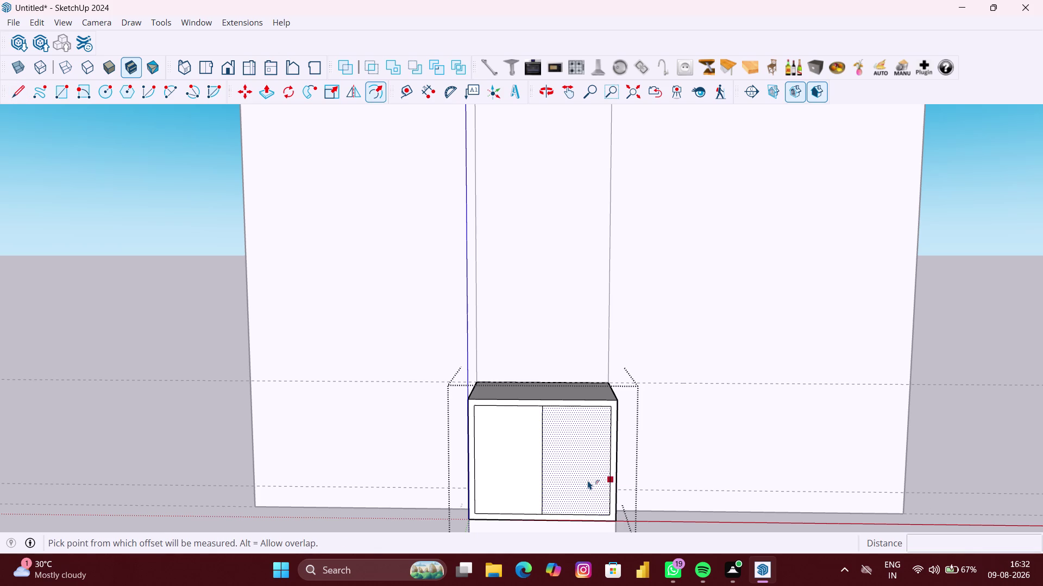
key(3)
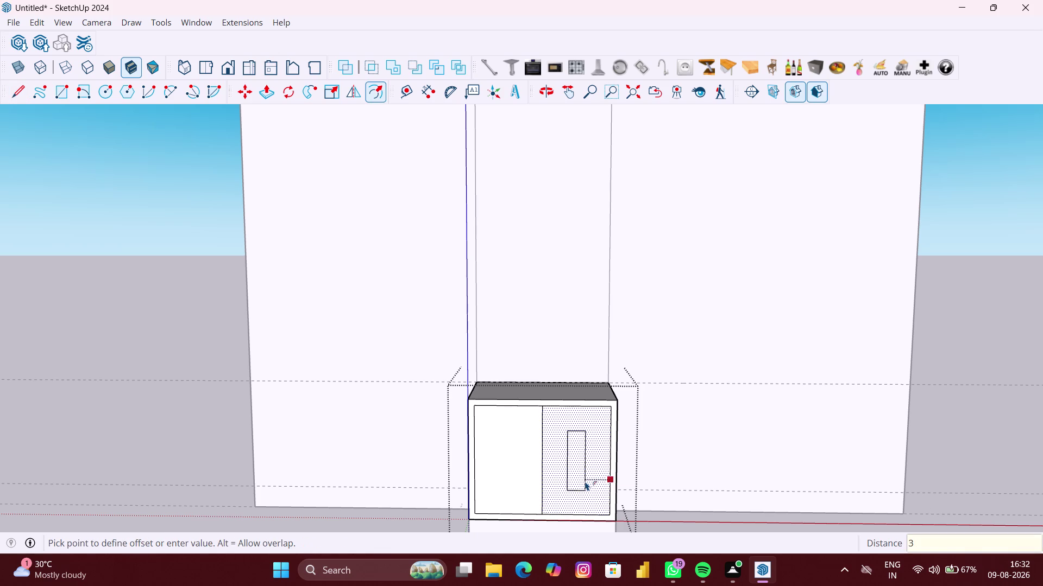
text(MM)
key(Return)
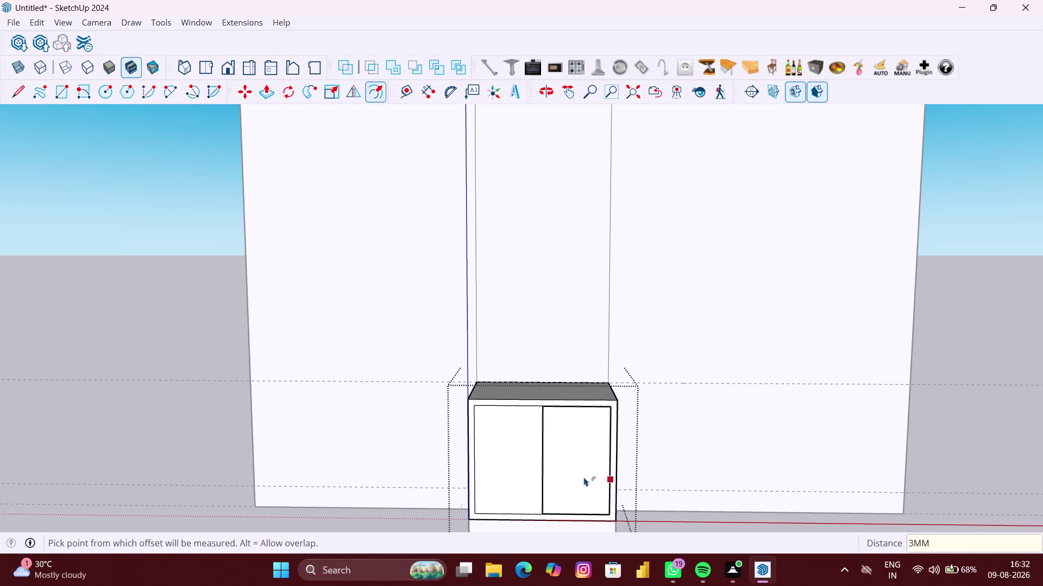
scroll(up, 3)
key(space)
click(504, 469)
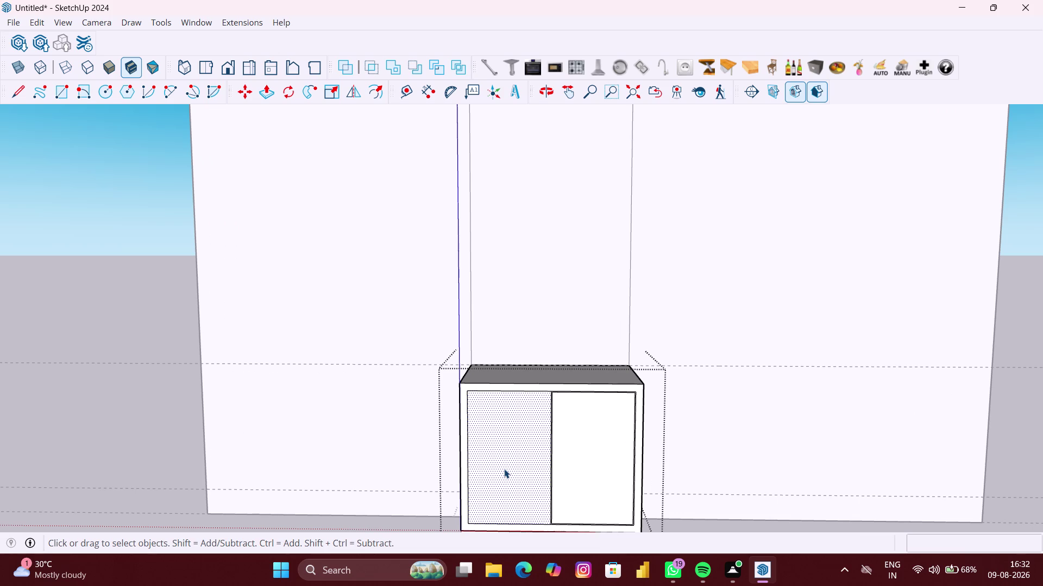
Offset the left door face by 3 mm, then clear the selection.
key(f)
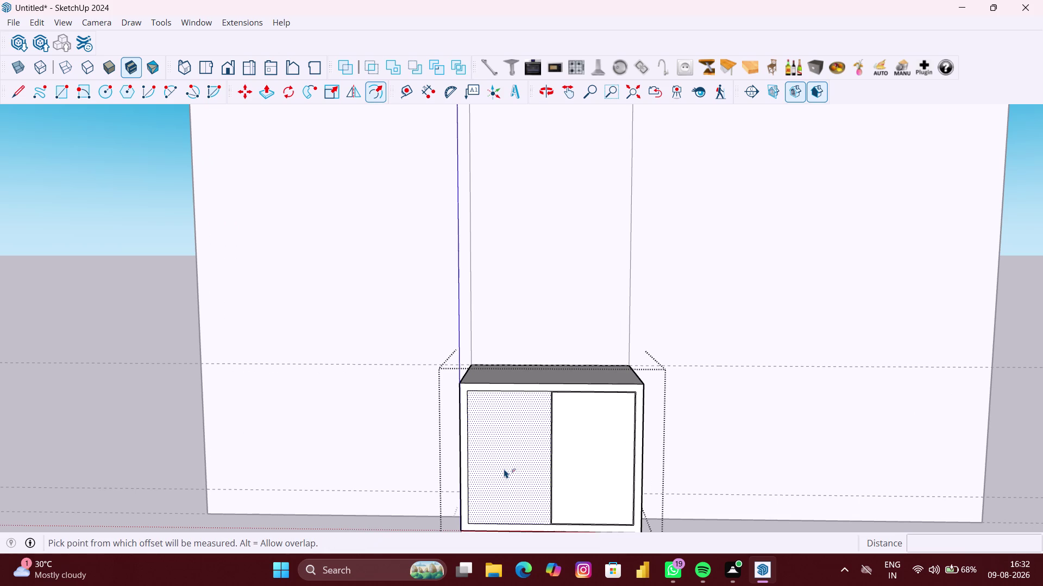
click(504, 469)
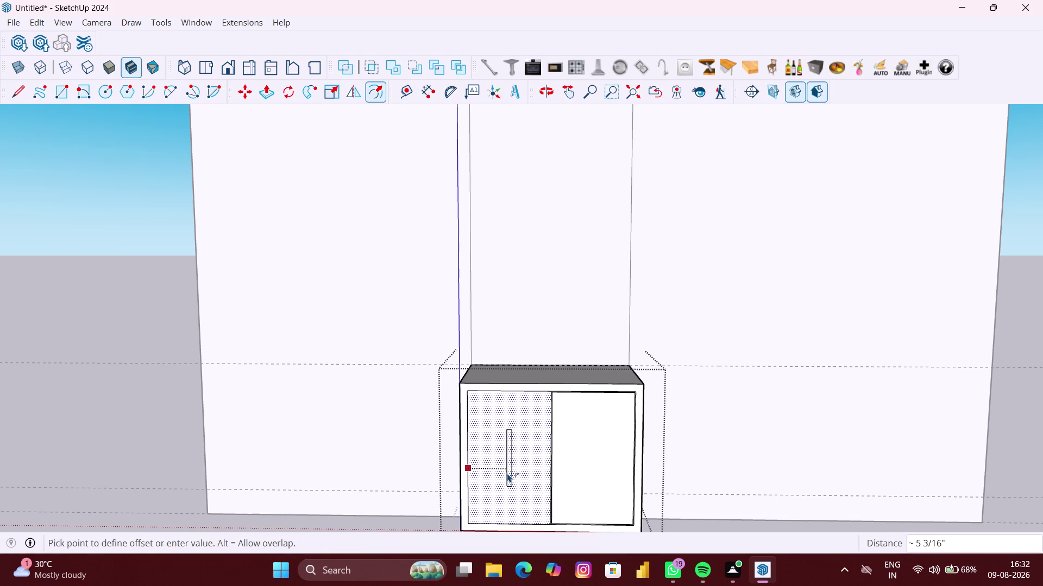
text(3MM)
key(Return)
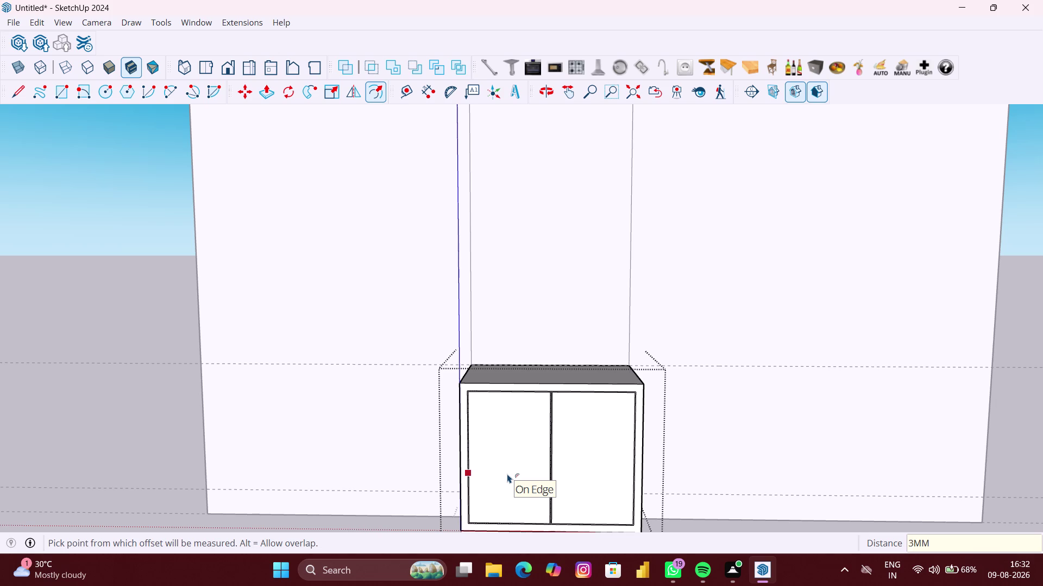
scroll(down, 3)
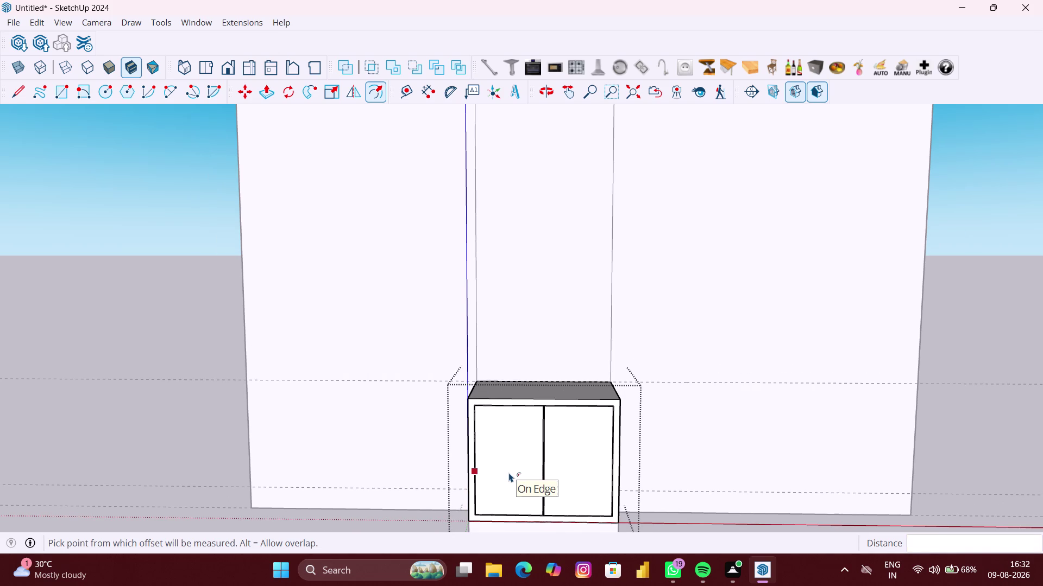
key(space)
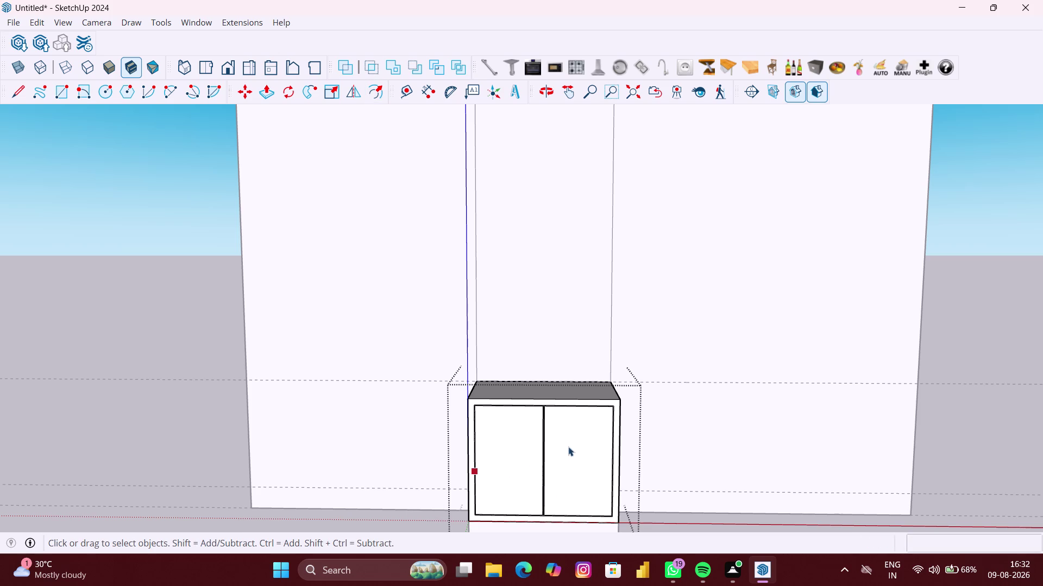
click(689, 430)
Undo the door borders and divider line, leaving one inset front panel.
scroll(up, 3)
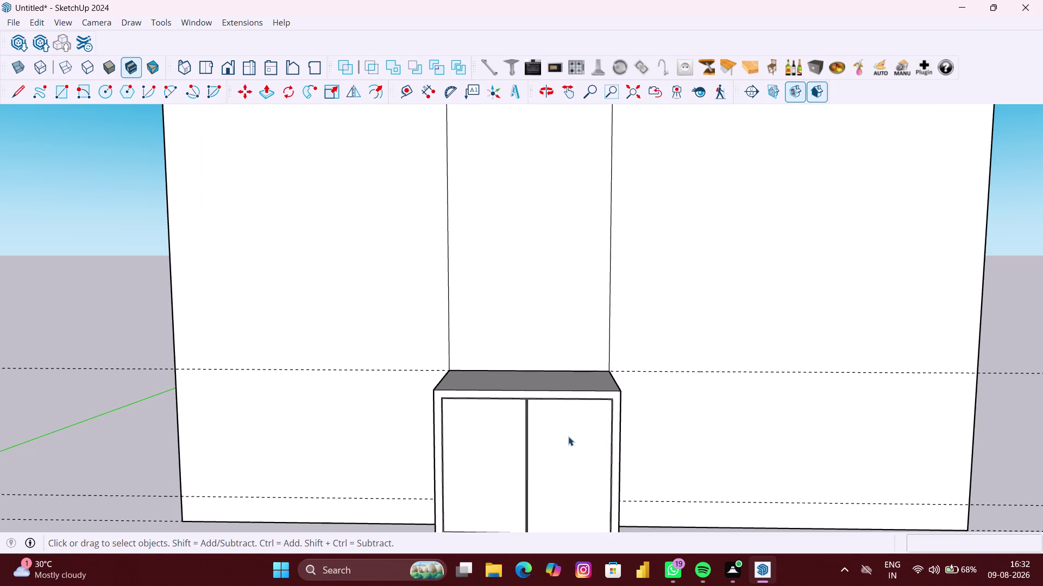
key(ctrl+z)
key(ctrl+z)
key(ctrl+z)
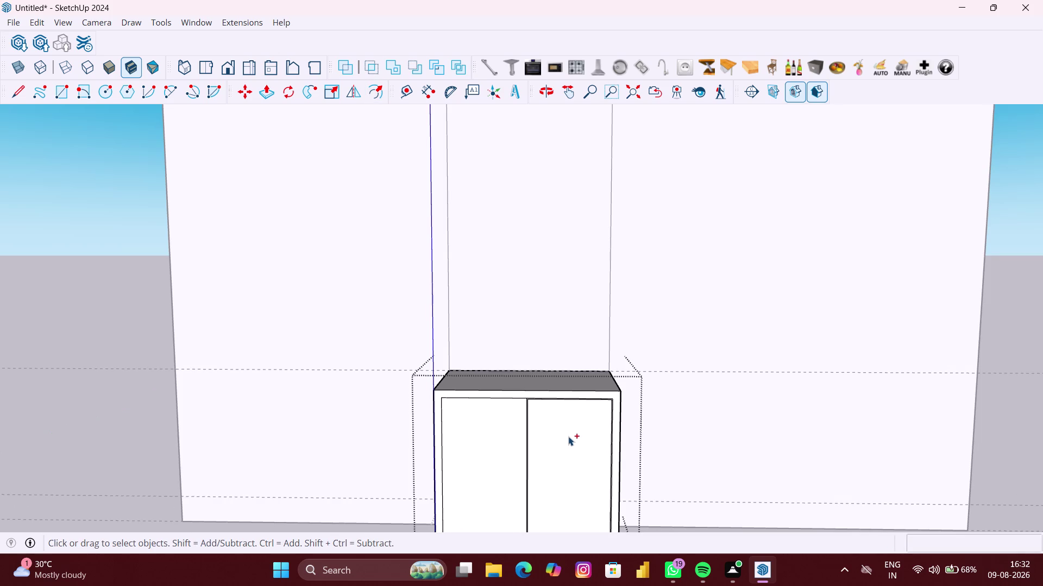
key(ctrl+z)
scroll(down, 3)
key(ctrl+z)
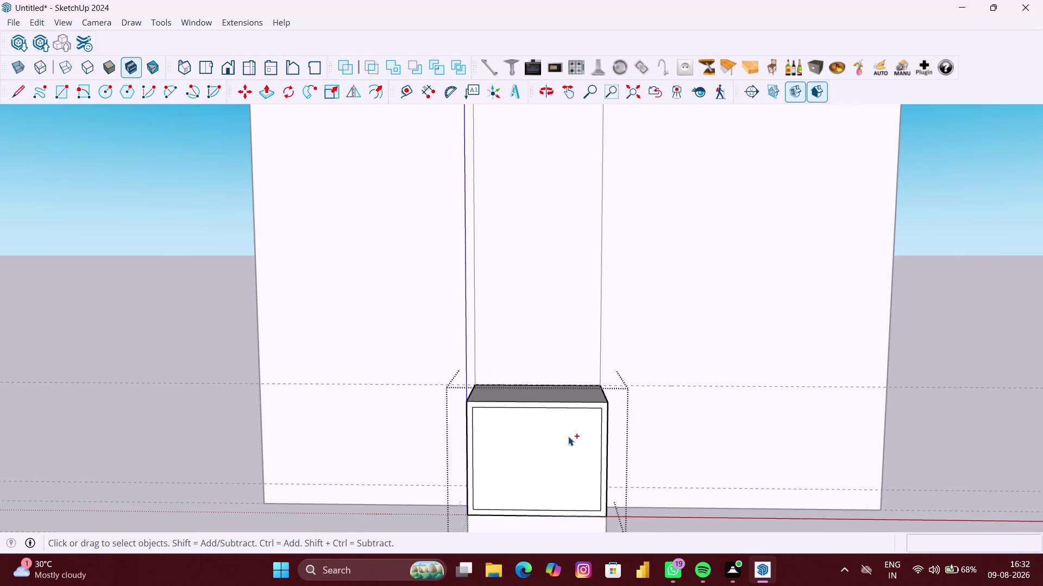
key(space)
scroll(down, 3)
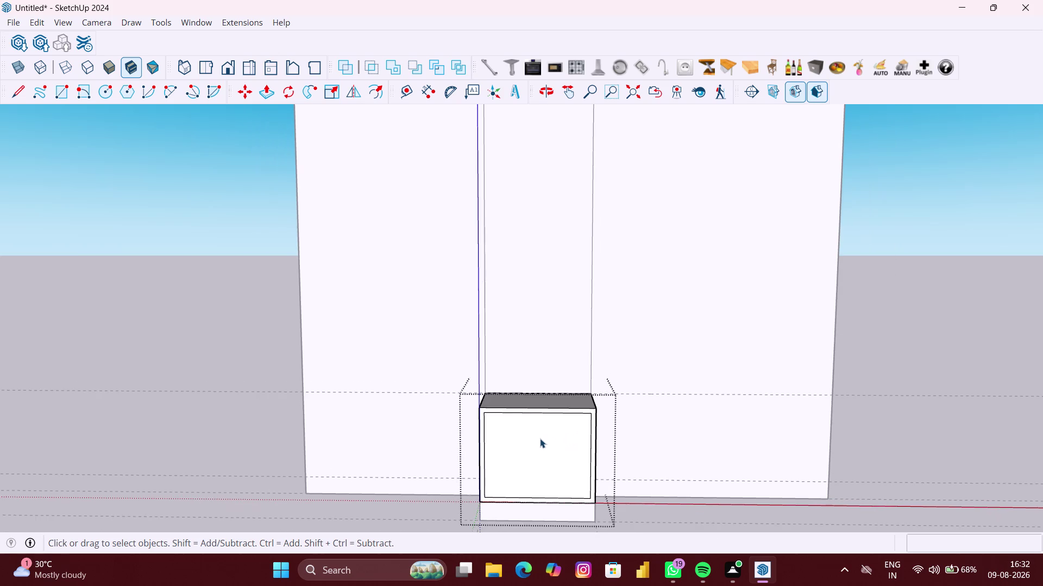
scroll(down, 3)
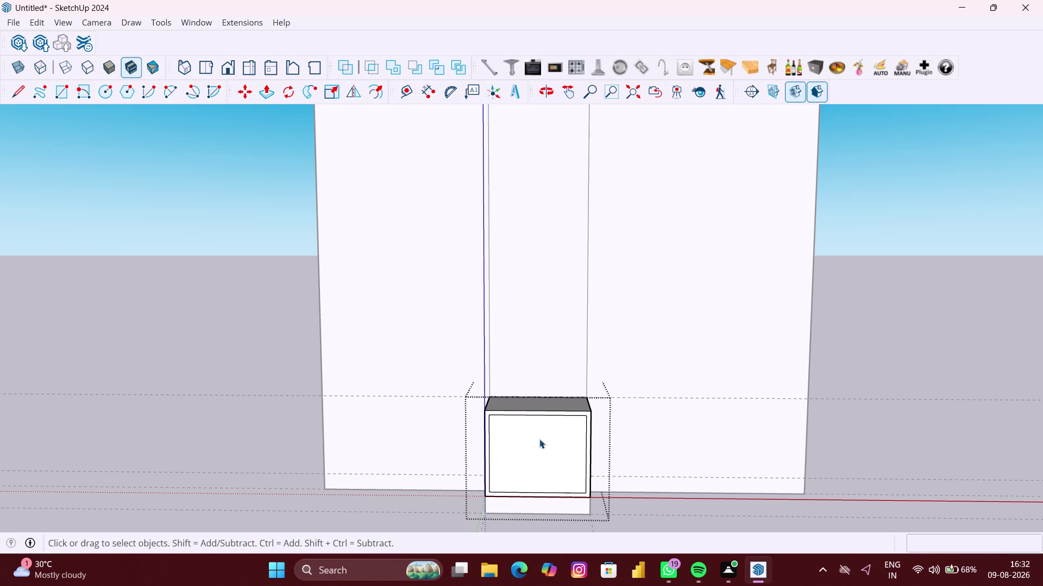
scroll(up, 3)
scroll(up, 3)
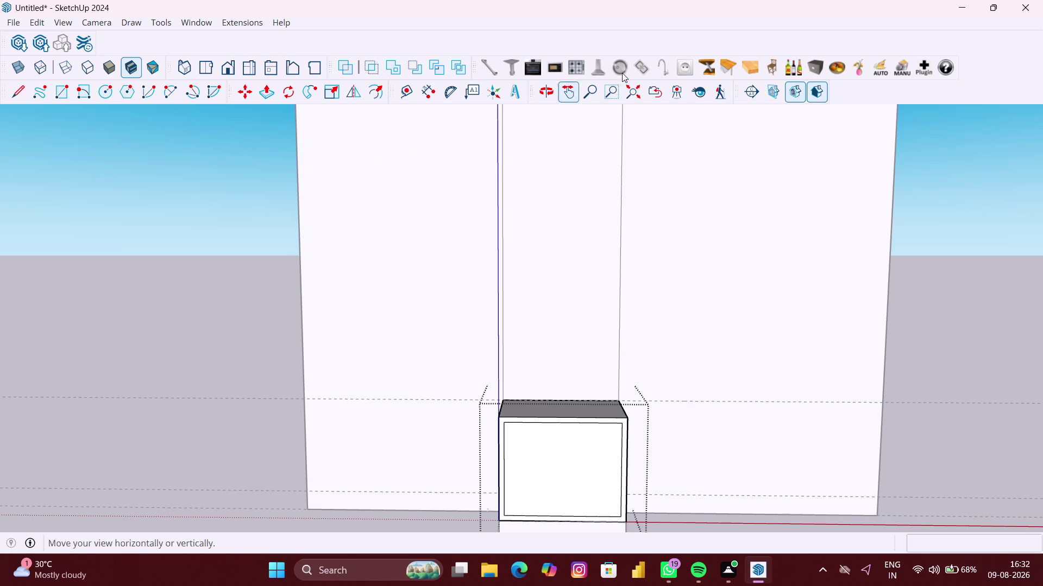
click(405, 95)
Place a guide 6 inches below the inset panel's top edge.
scroll(up, 3)
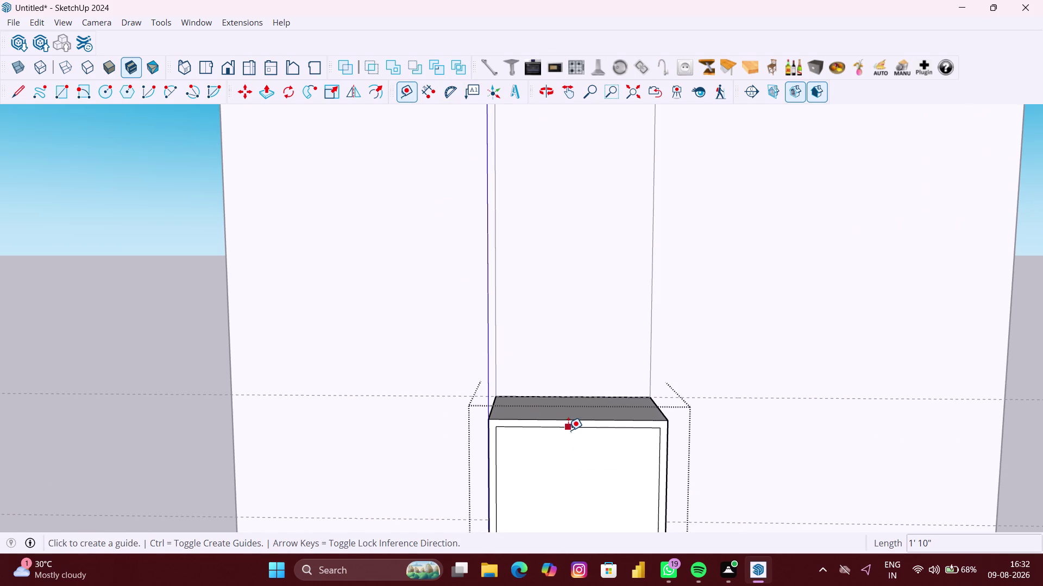
click(568, 431)
key(6)
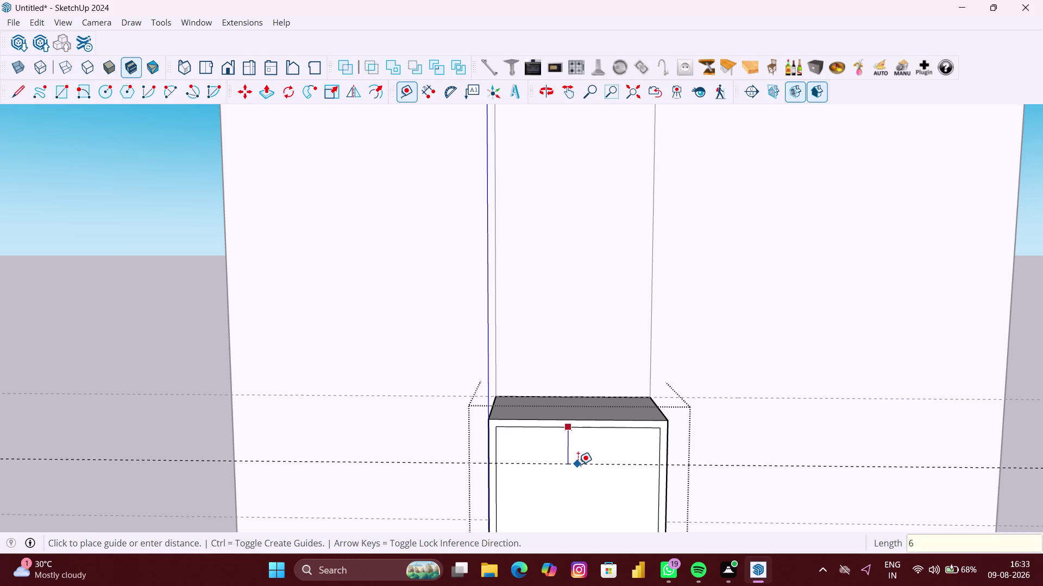
key(shift+quotedbl)
key(Return)
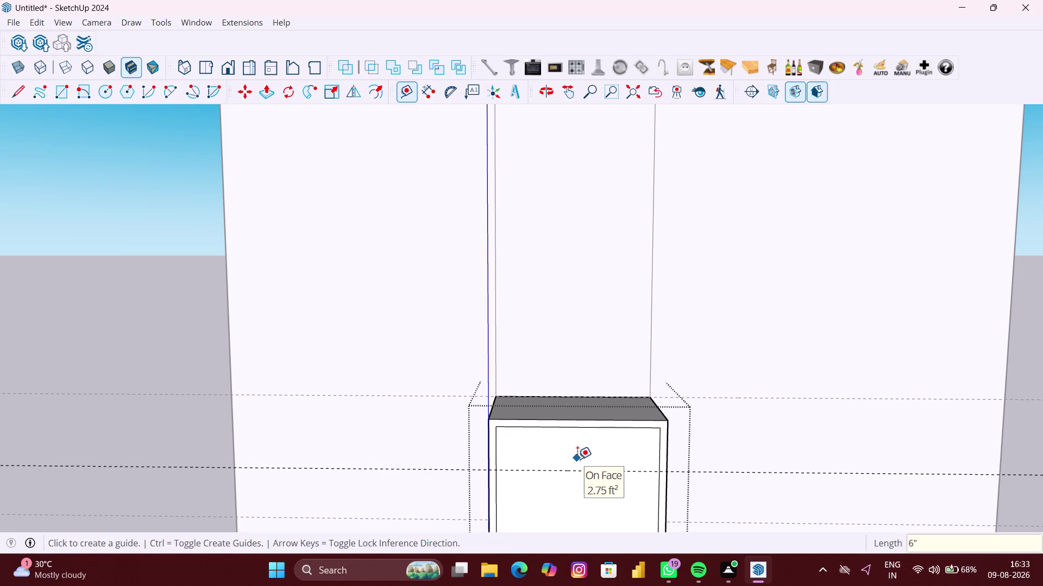
key(space)
click(557, 456)
click(558, 456)
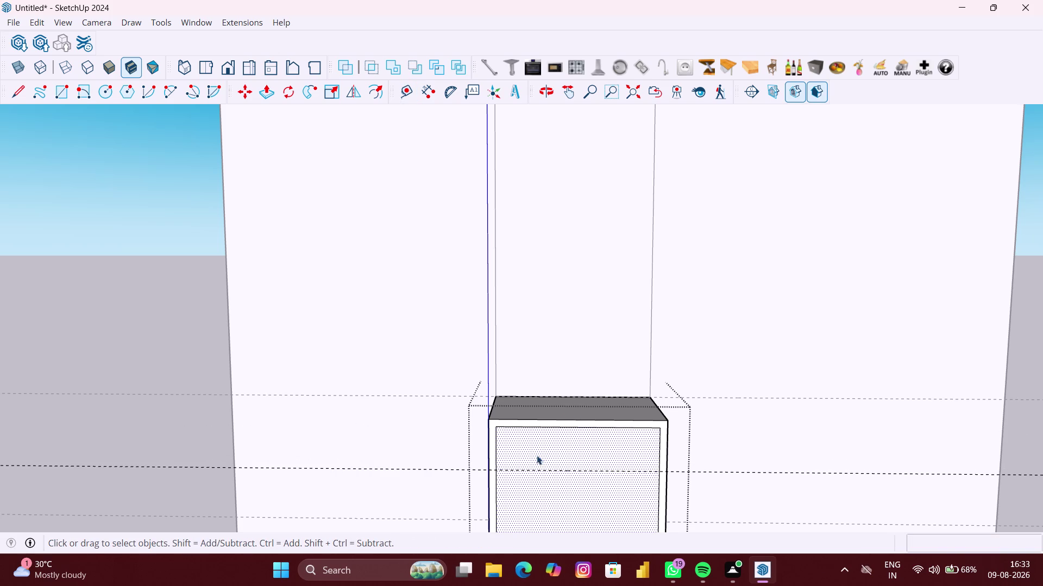
Draw the top drawer strip rectangle across the inner front.
key(r)
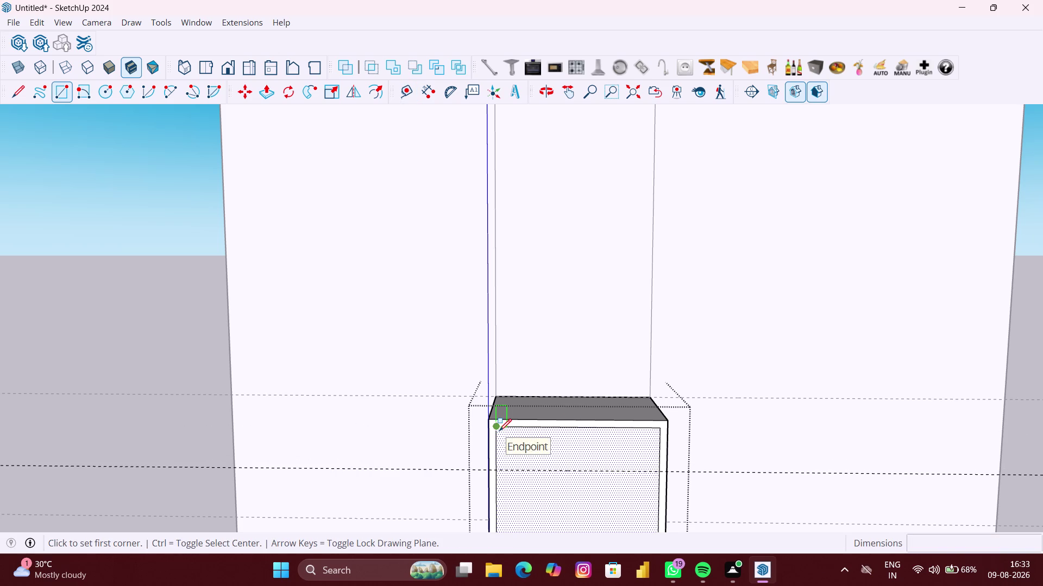
click(499, 431)
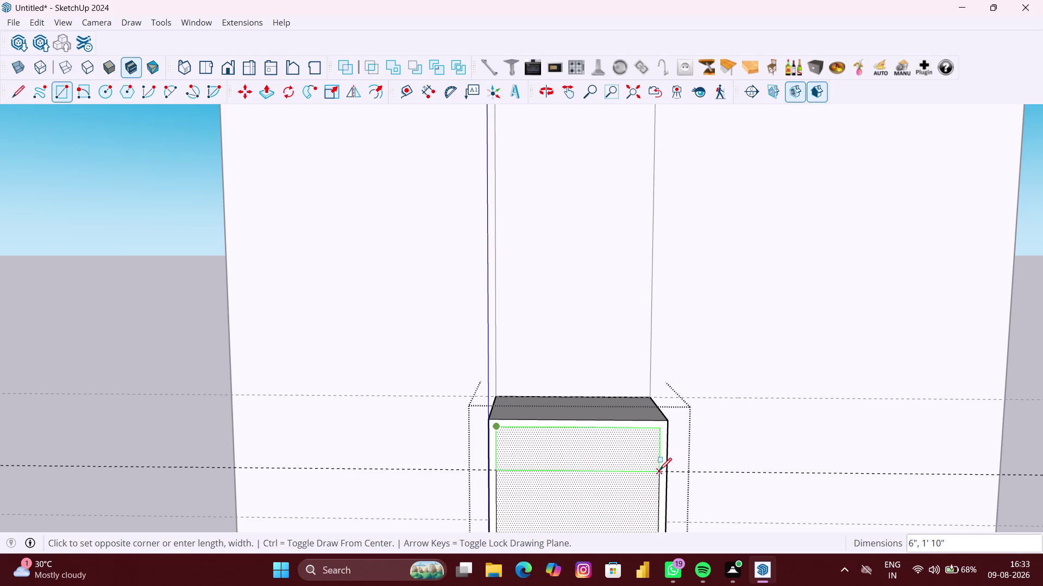
click(659, 470)
scroll(down, 3)
key(space)
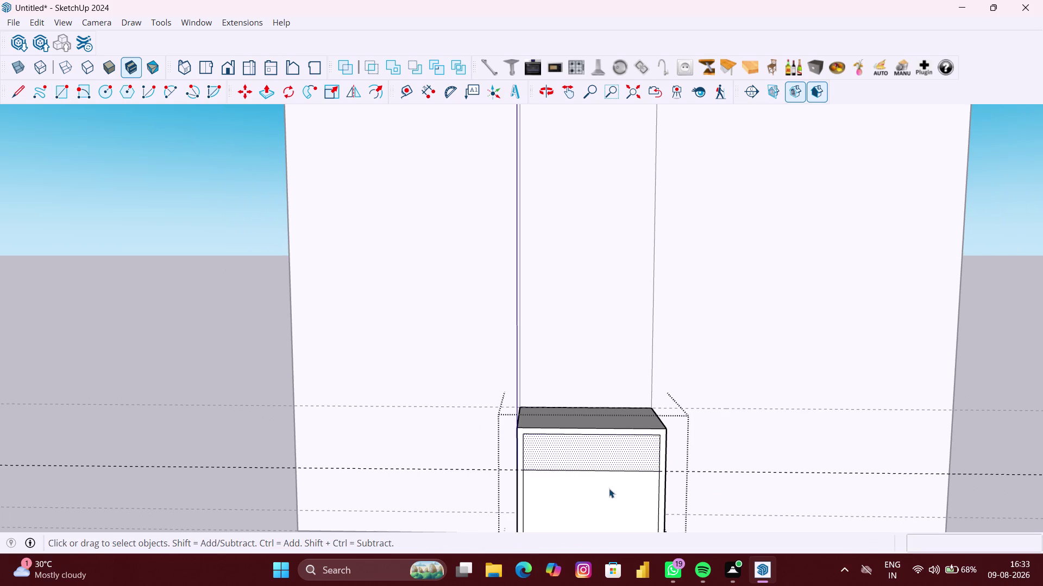
click(609, 489)
scroll(down, 3)
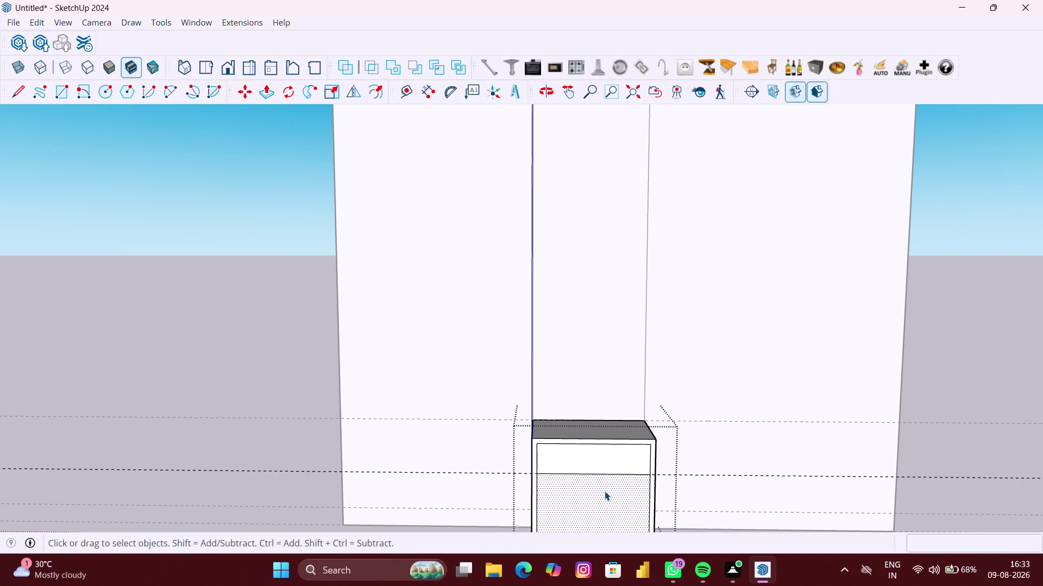
middle_drag(604, 492, 598, 412)
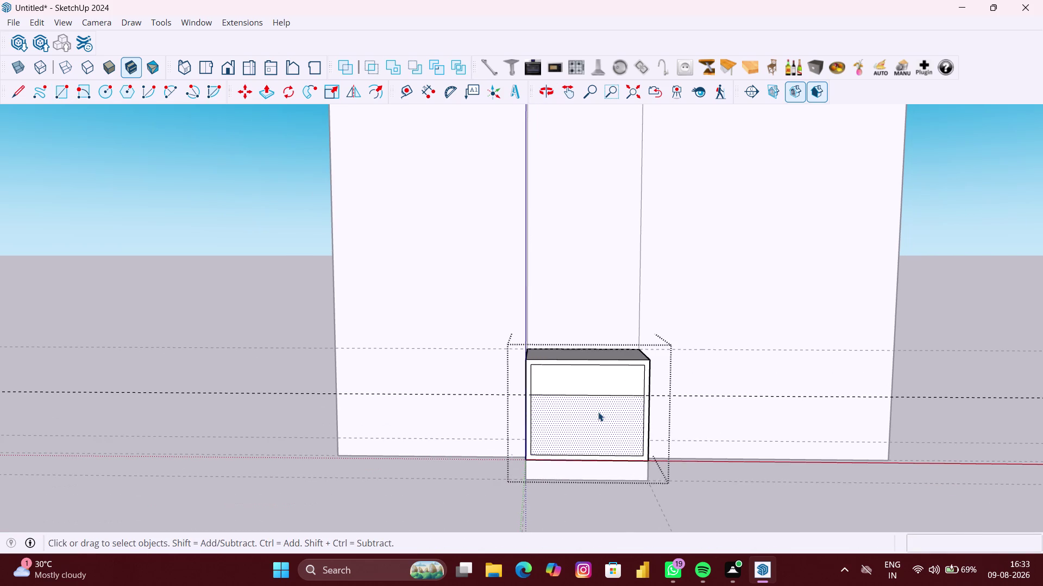
Split the lower front with a vertical line between midpoints.
key(l)
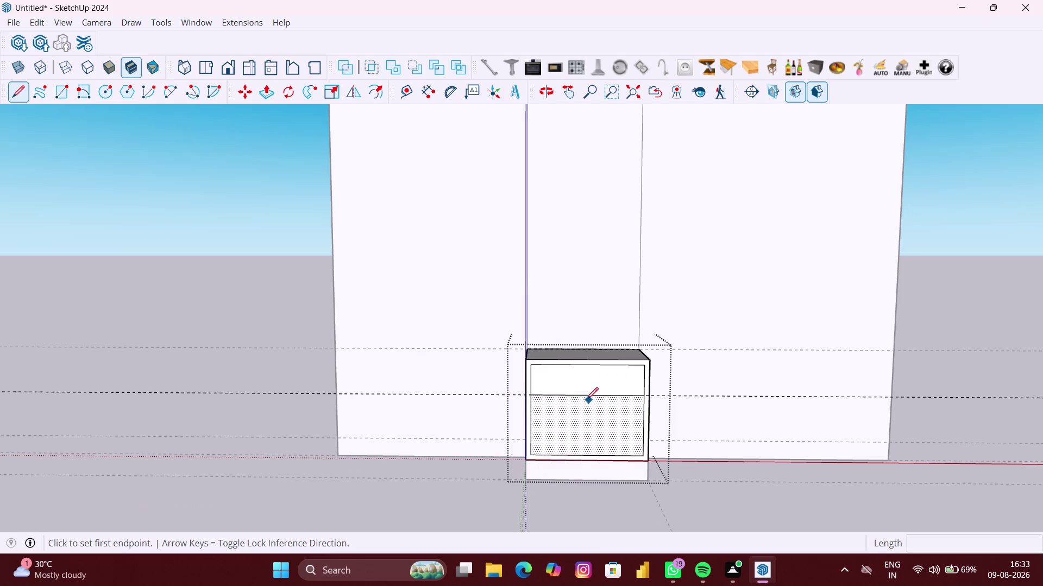
click(584, 399)
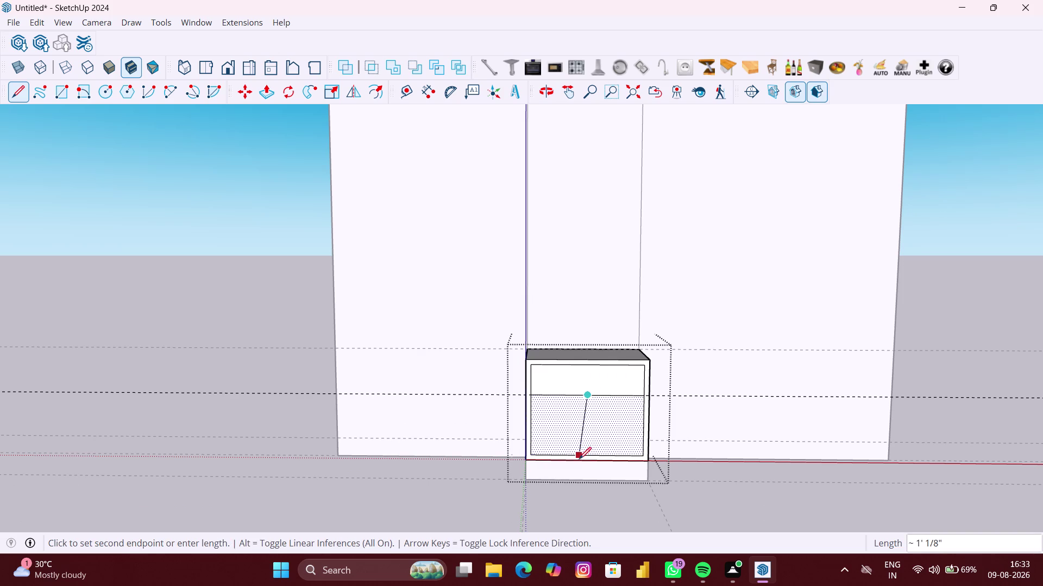
scroll(up, 3)
scroll(up, 3)
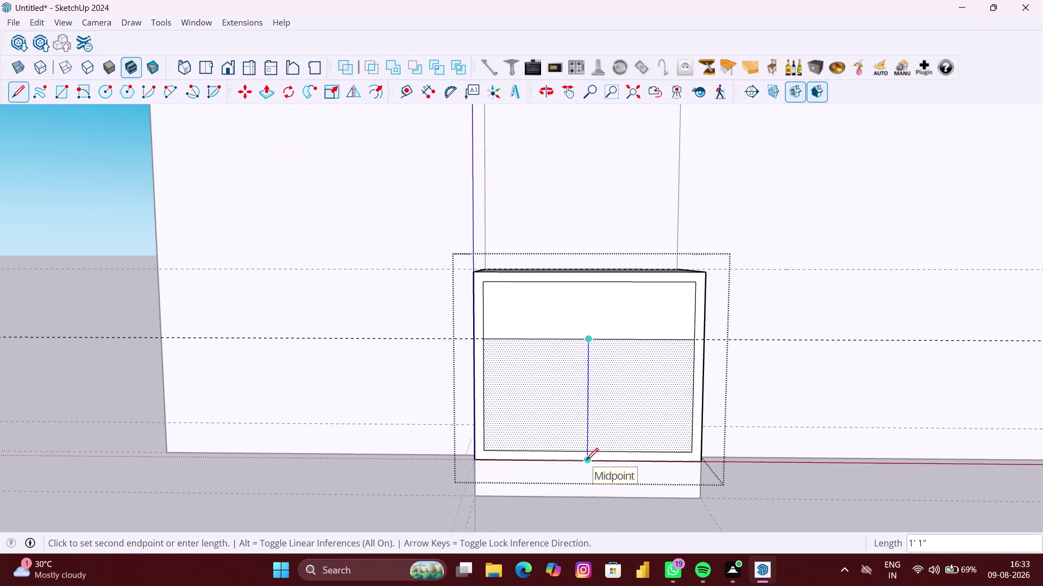
click(587, 452)
key(space)
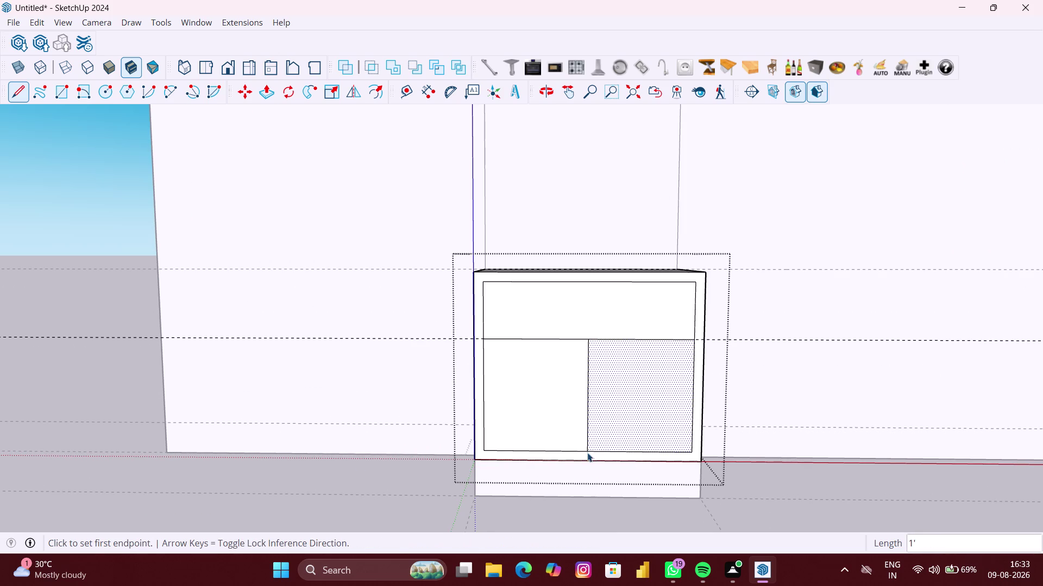
Give the left lower door a 3 mm offset border.
click(538, 433)
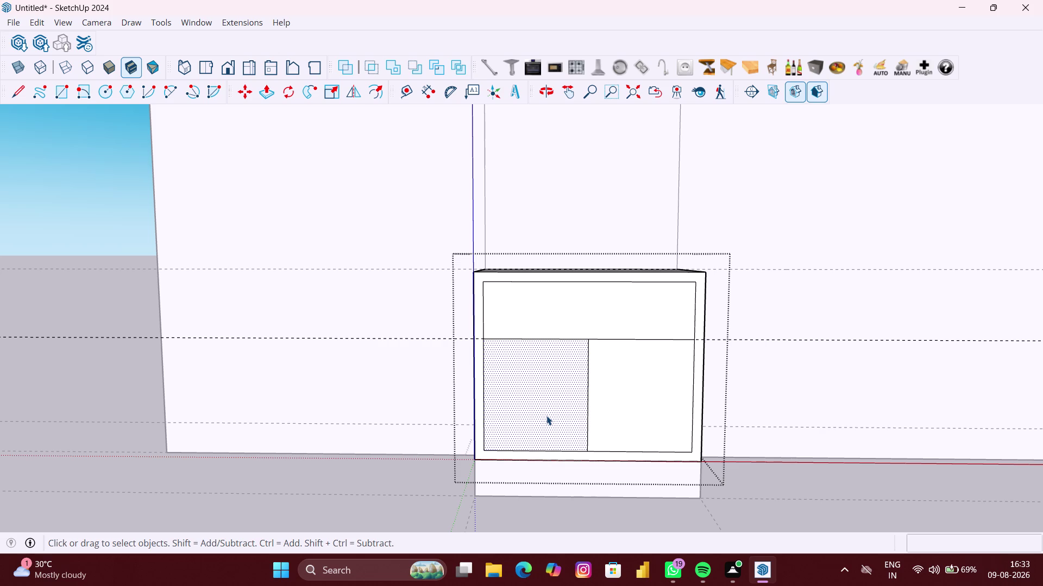
key(f)
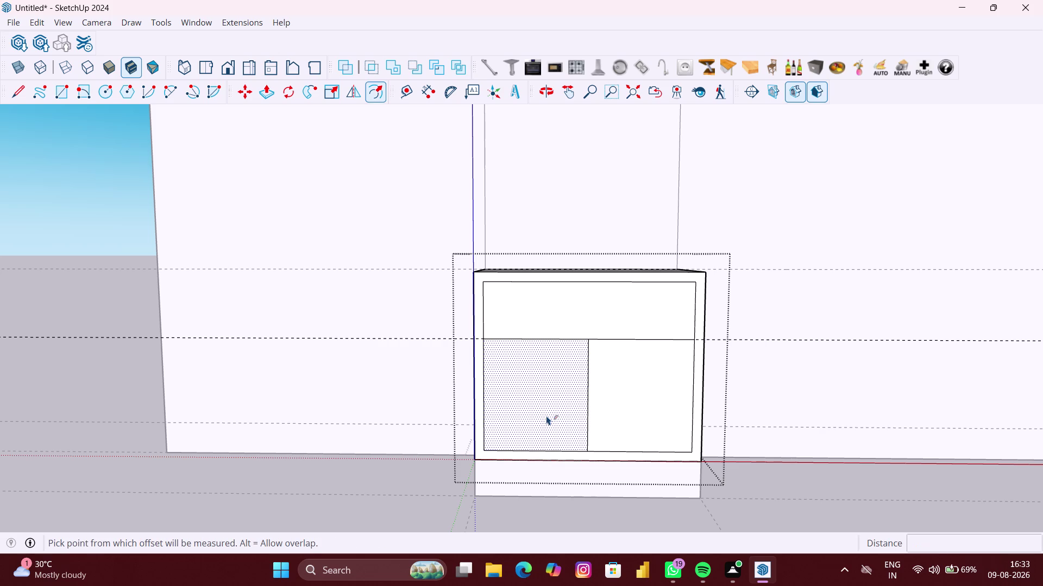
click(546, 416)
key(3)
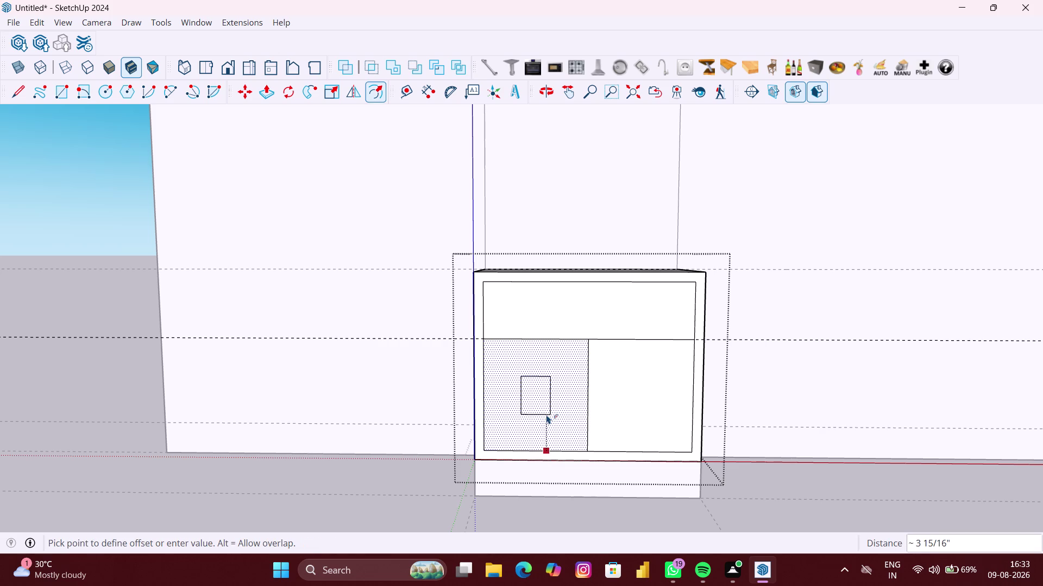
text(MM)
key(Return)
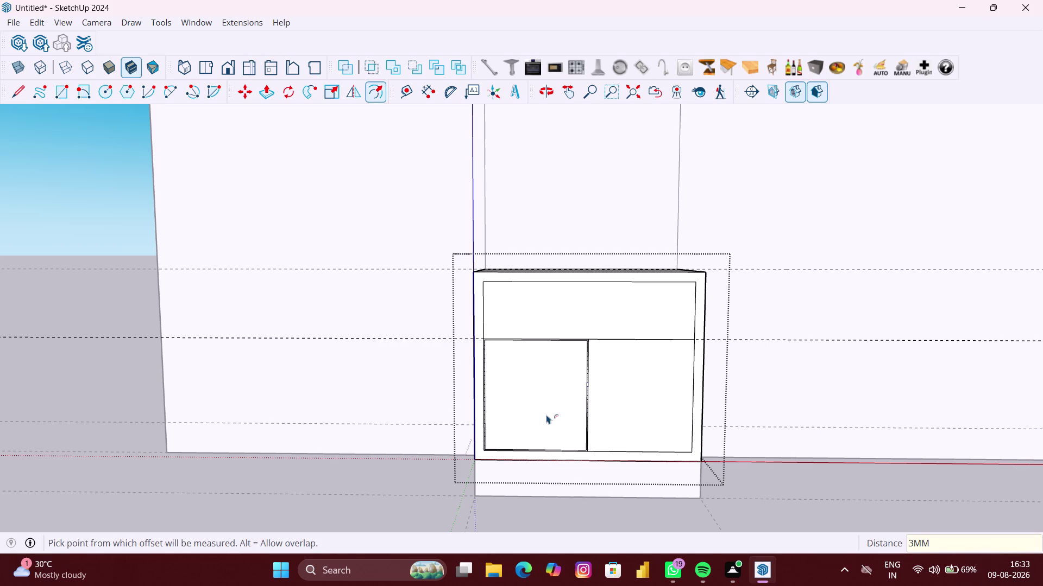
key(space)
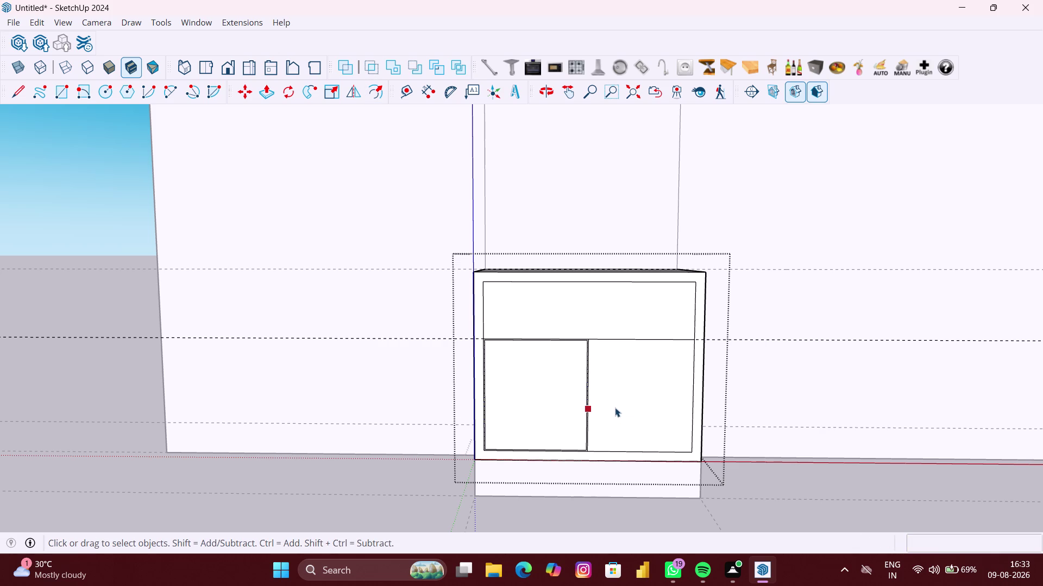
Repeat the 3 mm border on the right lower door.
click(615, 408)
key(f)
double_click(615, 408)
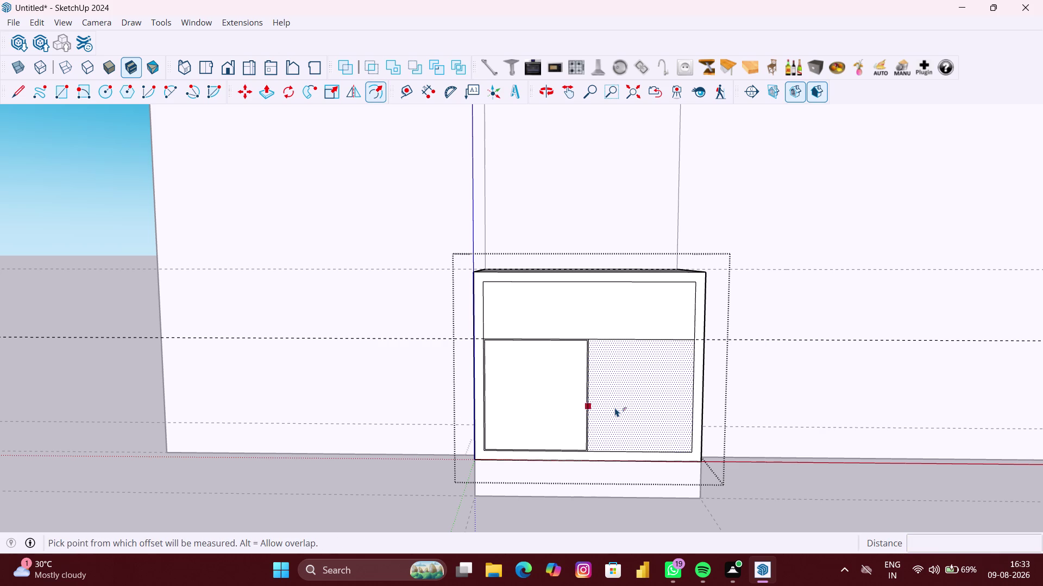
key(space)
click(312, 493)
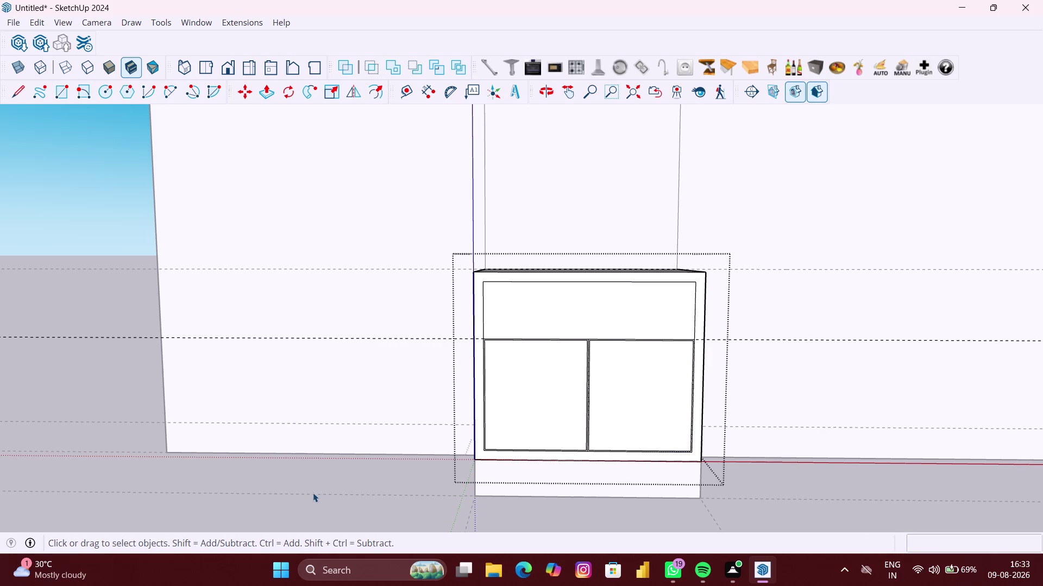
scroll(down, 3)
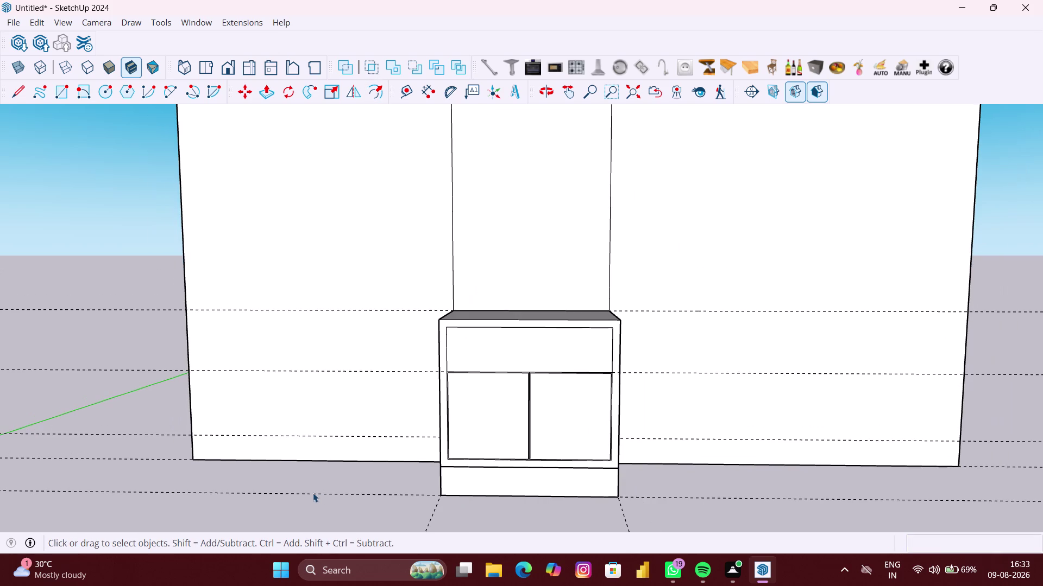
Inside the cabinet group, offset the top drawer face inward by 3 mm.
scroll(up, 3)
click(572, 315)
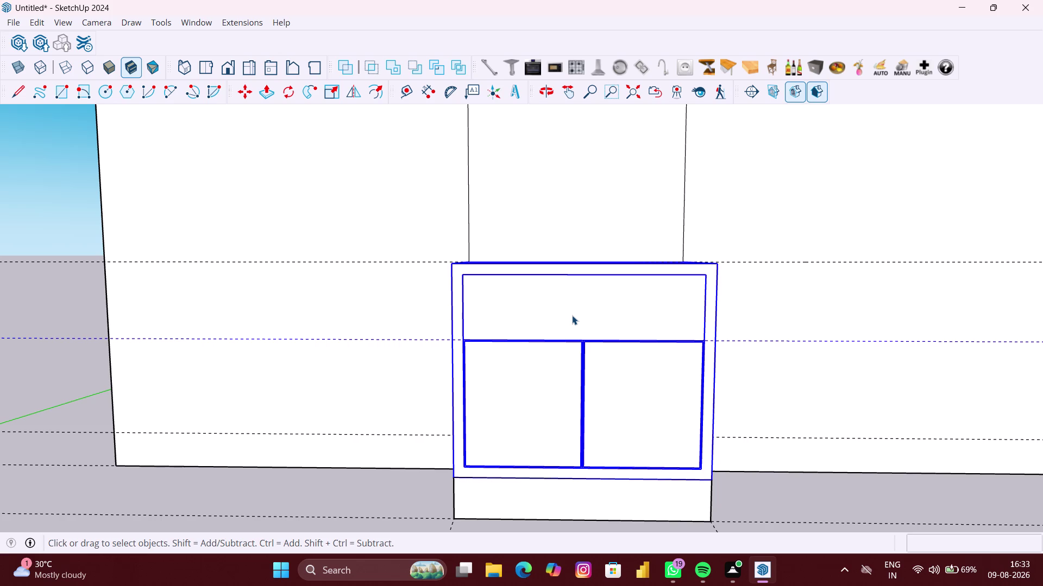
double_click(572, 315)
click(572, 316)
double_click(572, 316)
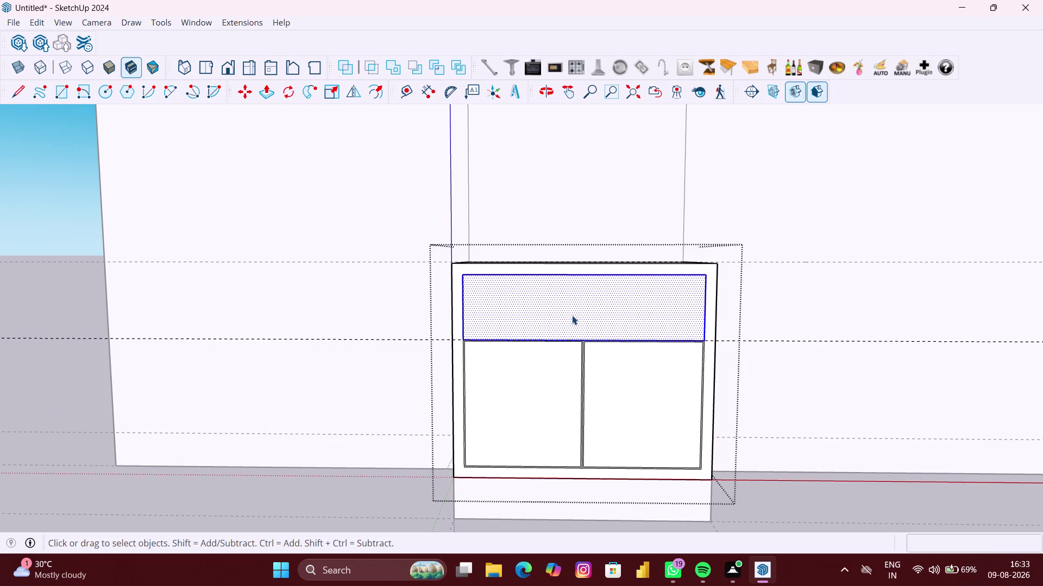
key(f)
click(573, 312)
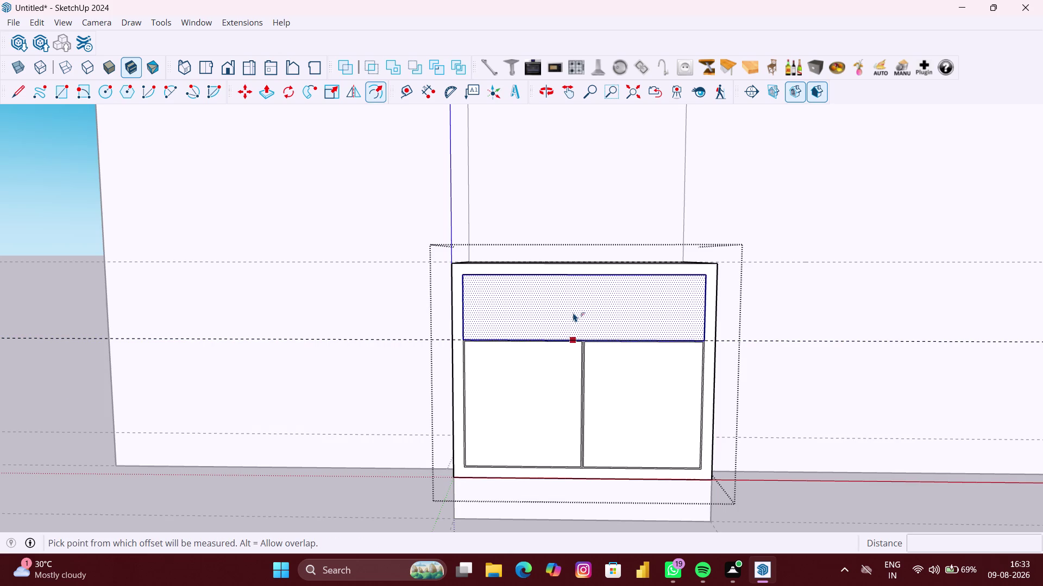
text(3)
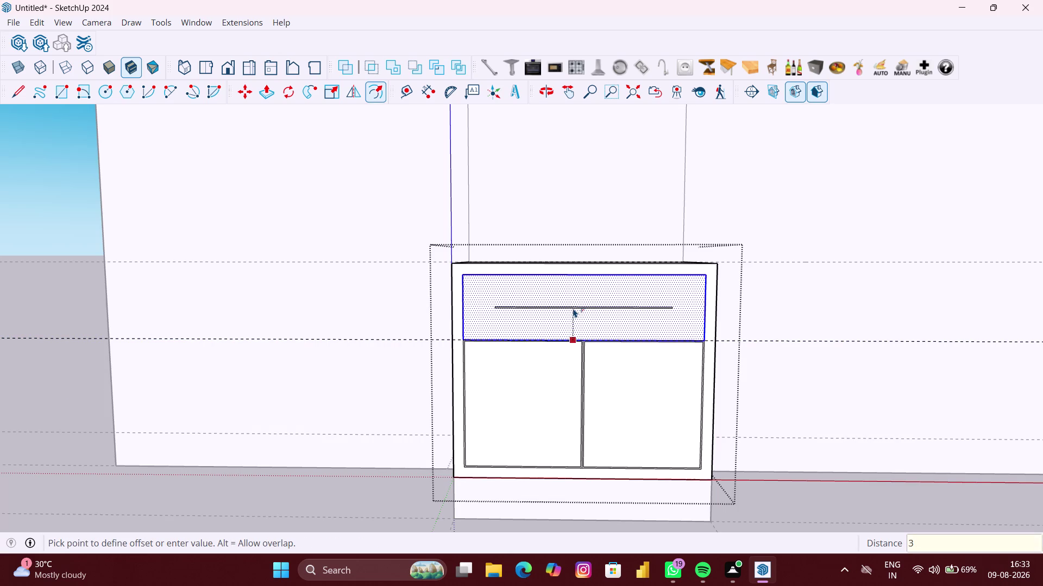
text(MM)
key(Return)
Exit the cabinet group and orbit the view around the cabinet.
key(space)
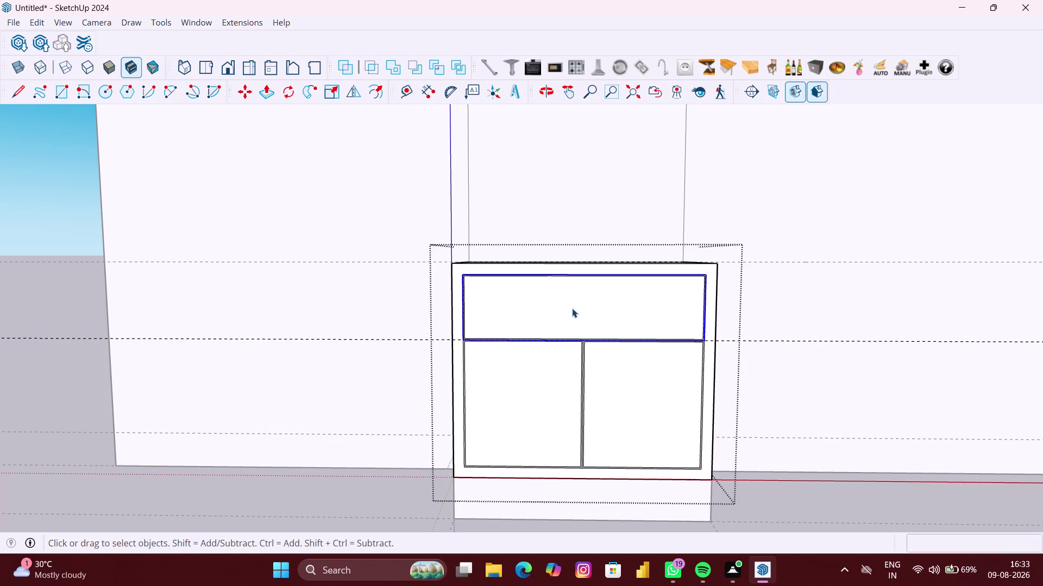
click(372, 482)
scroll(down, 3)
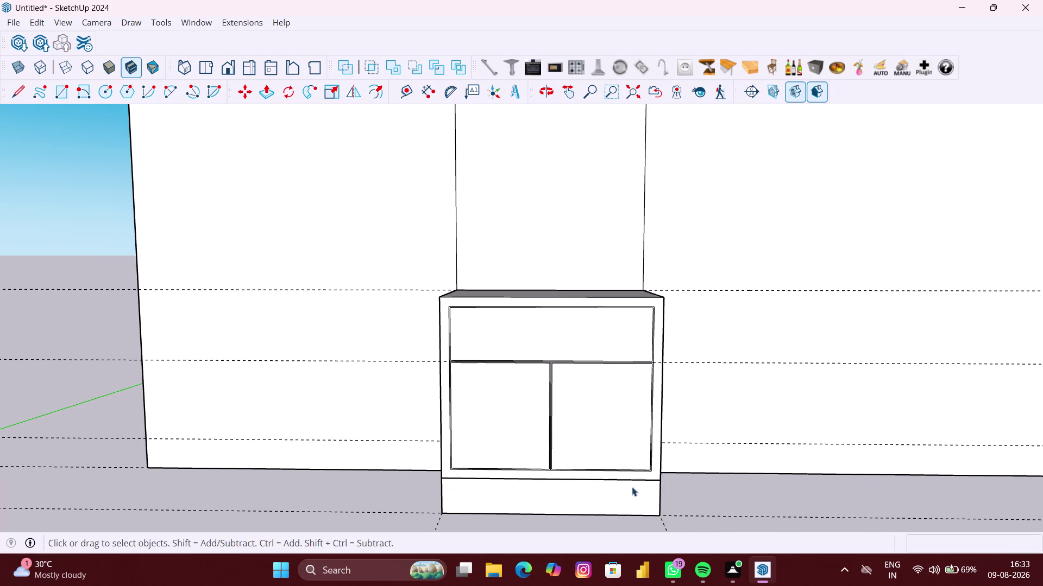
middle_drag(631, 487, 632, 506)
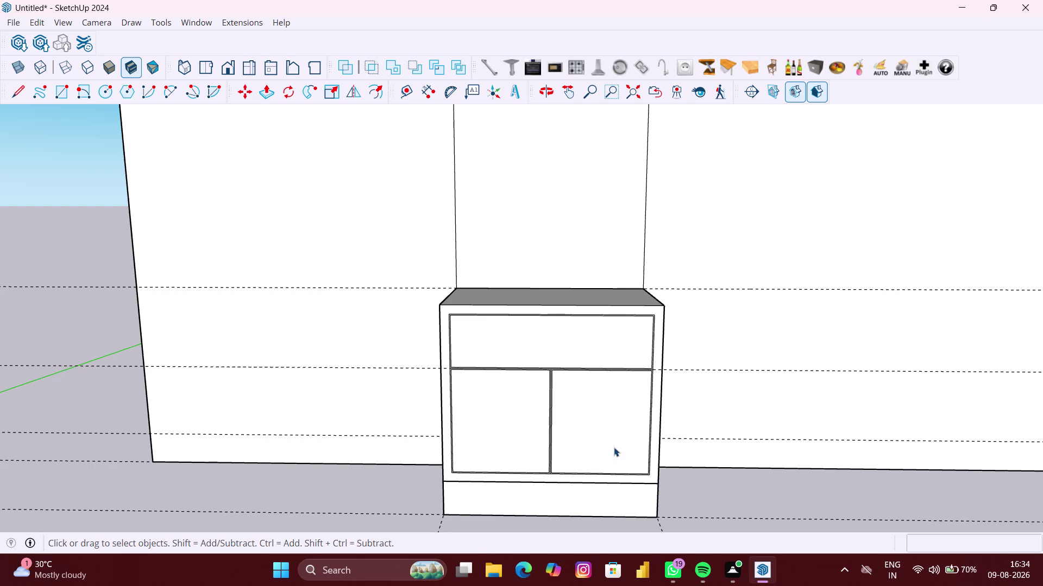
Pull the cabinet's drawer front out by 18 mm.
key(p)
key(space)
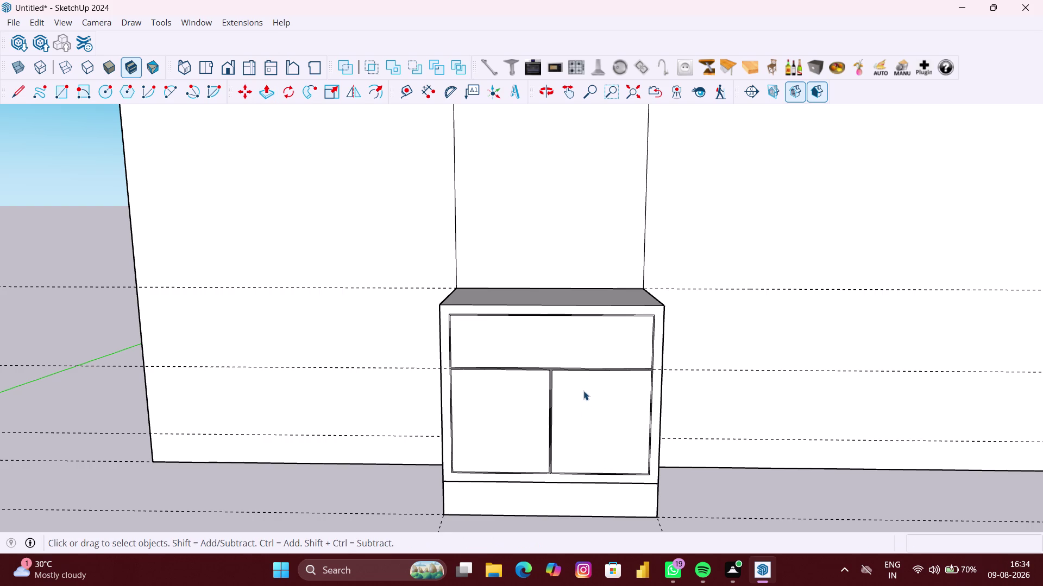
click(583, 385)
double_click(581, 357)
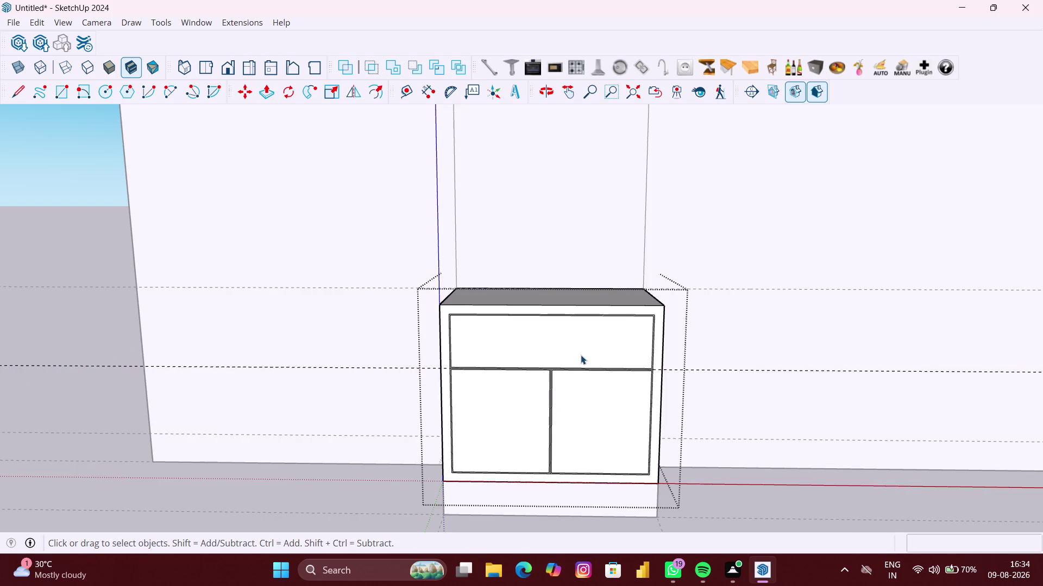
click(580, 355)
key(p)
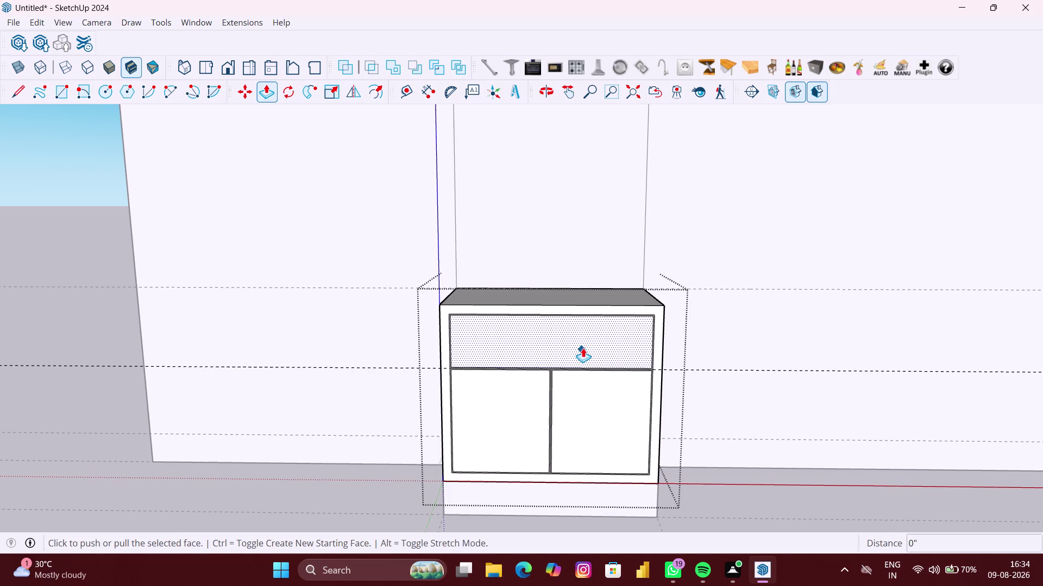
click(582, 348)
text(18)
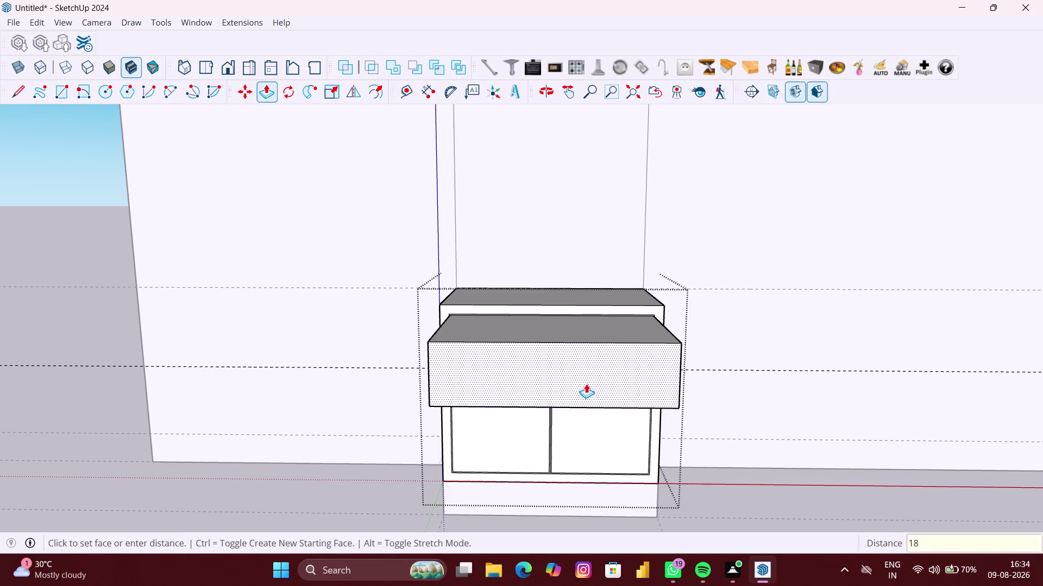
text(MM)
key(Return)
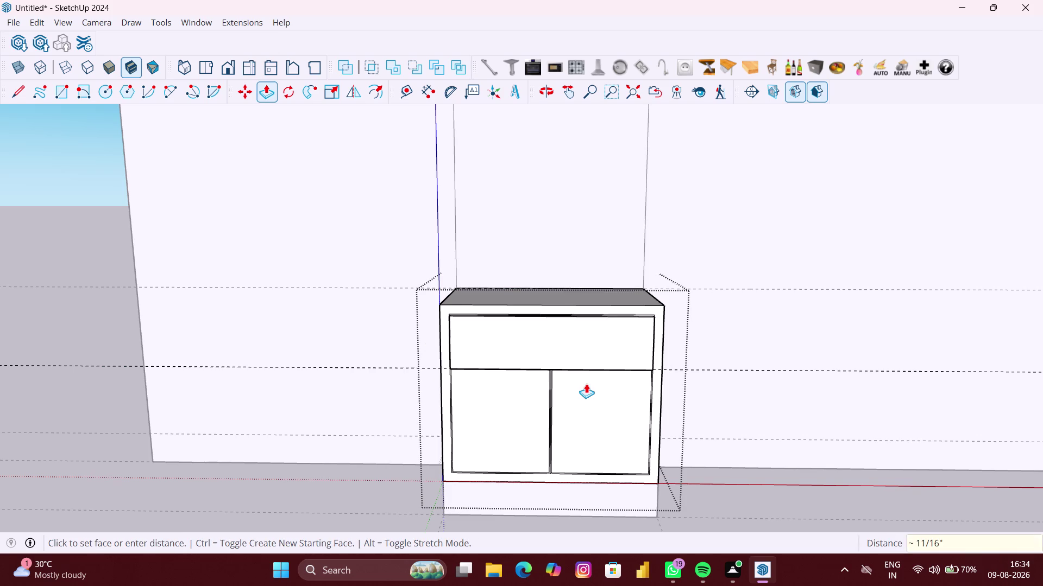
Repeat the same 18 mm pull on the left and right door panels.
click(512, 410)
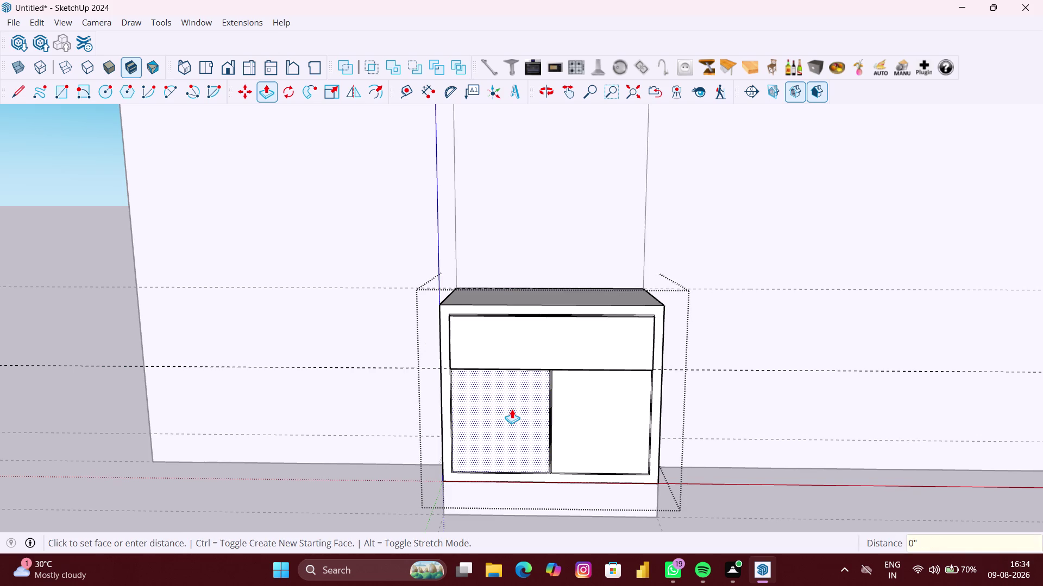
click(512, 410)
double_click(511, 410)
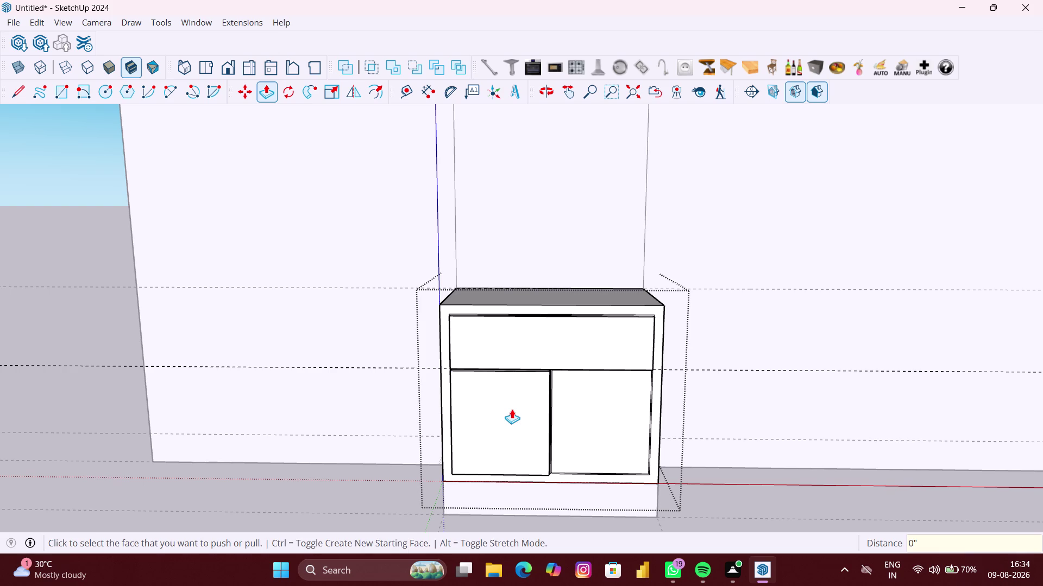
double_click(605, 426)
key(space)
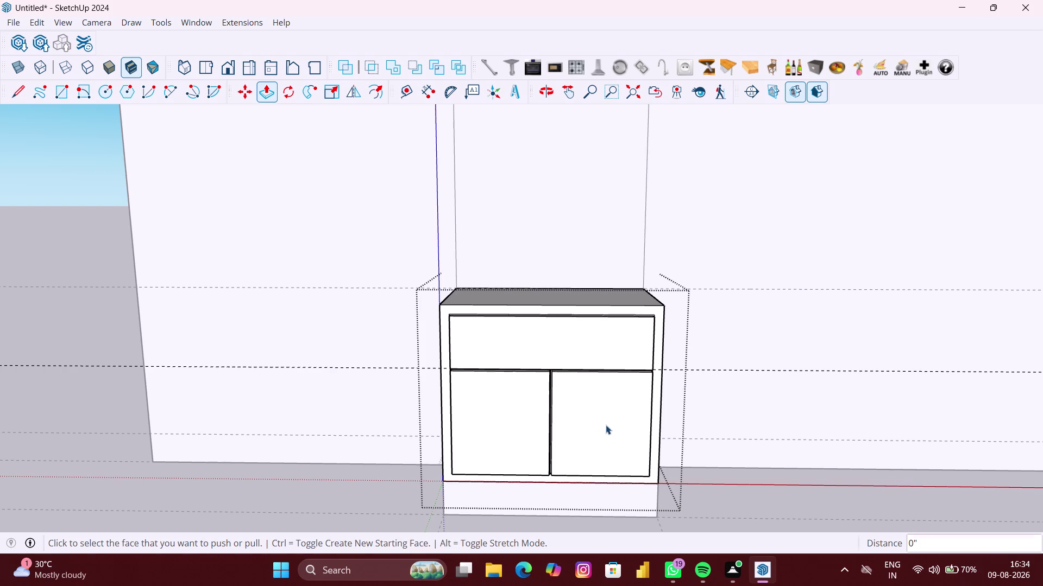
Exit the cabinet group, clear the selection, and zoom out to the whole room.
click(835, 545)
click(826, 519)
scroll(down, 3)
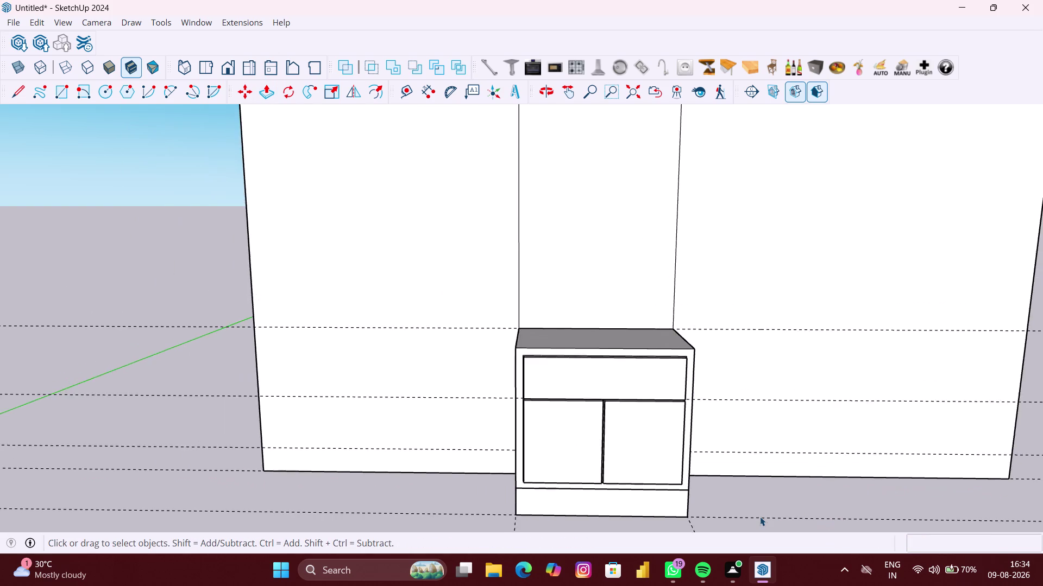
scroll(down, 3)
middle_click(756, 518)
scroll(down, 3)
scroll(down, 3)
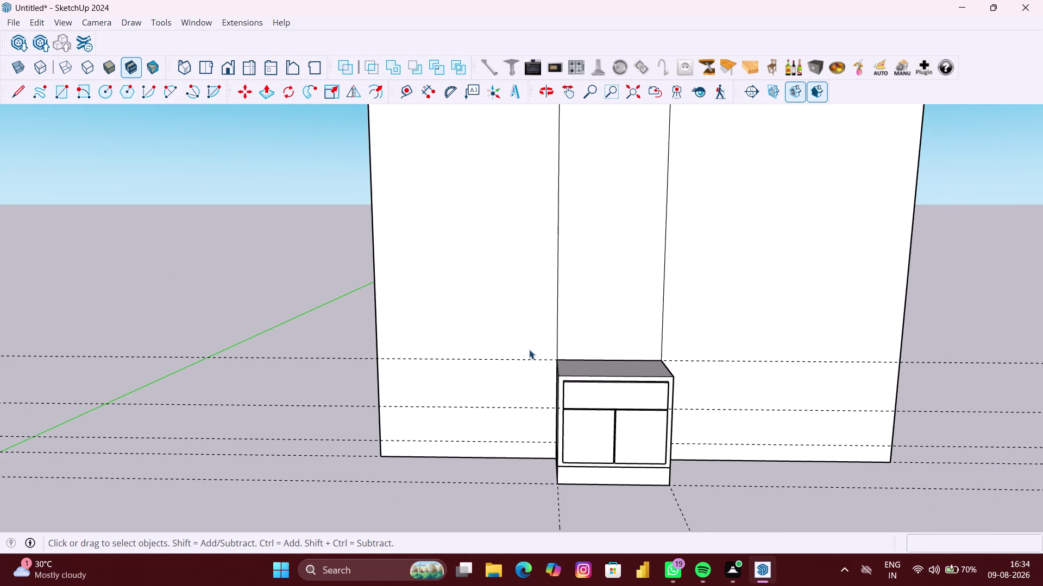
scroll(down, 3)
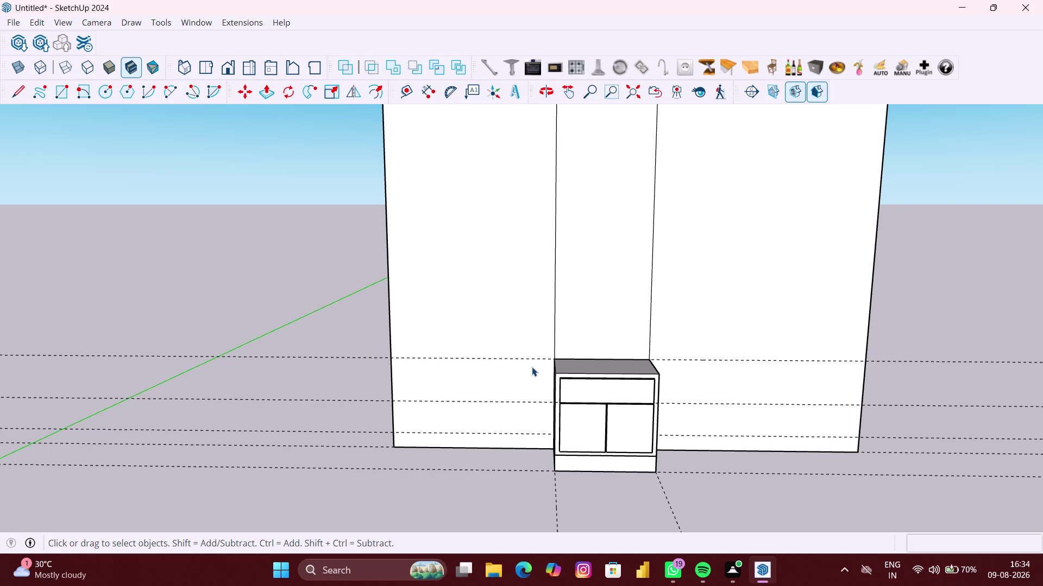
click(398, 96)
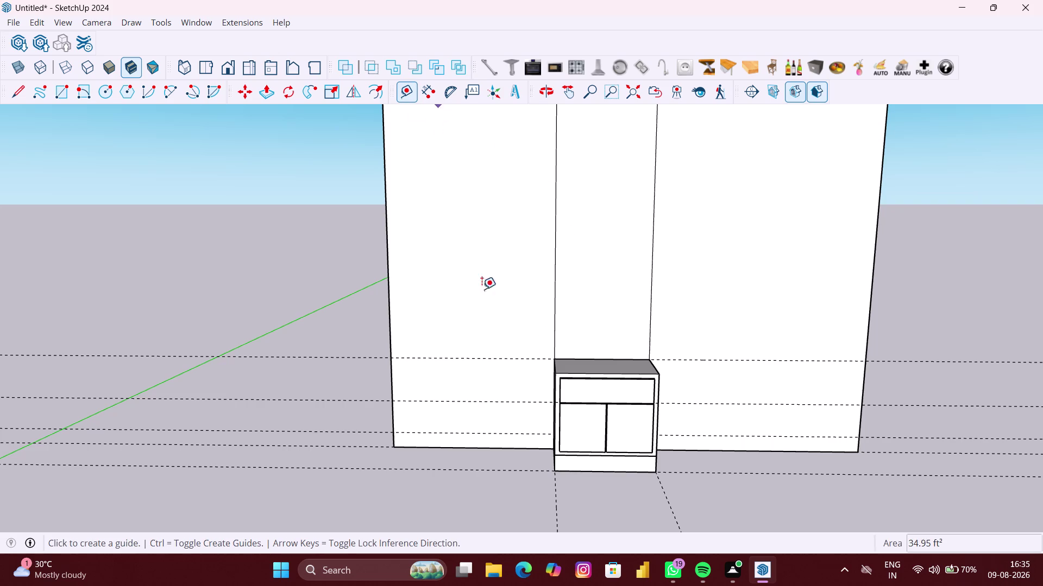
Place a guide line 60" above the cabinet's top edge.
click(684, 363)
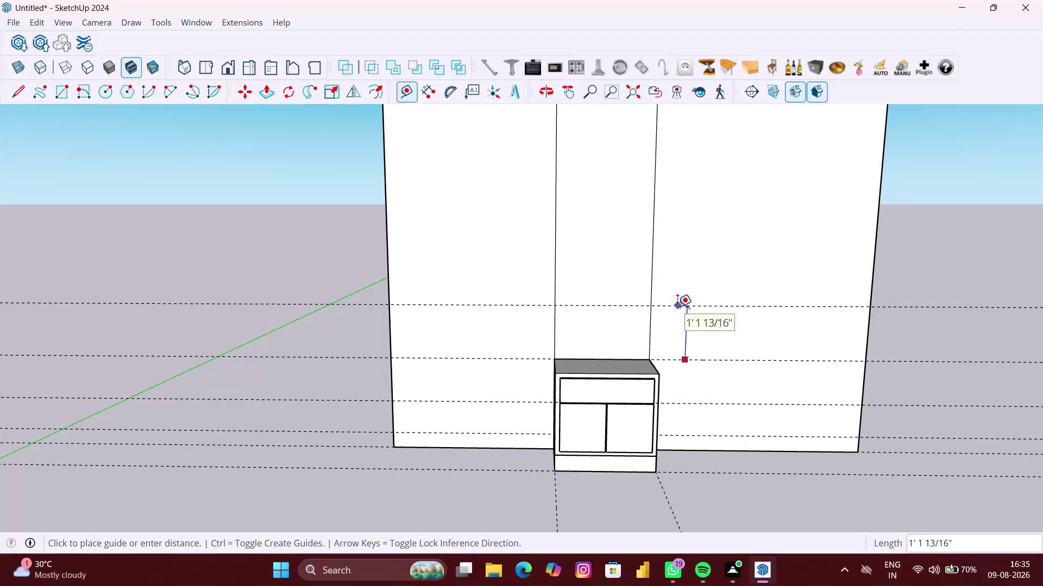
text(60)
key(shift+quotedbl)
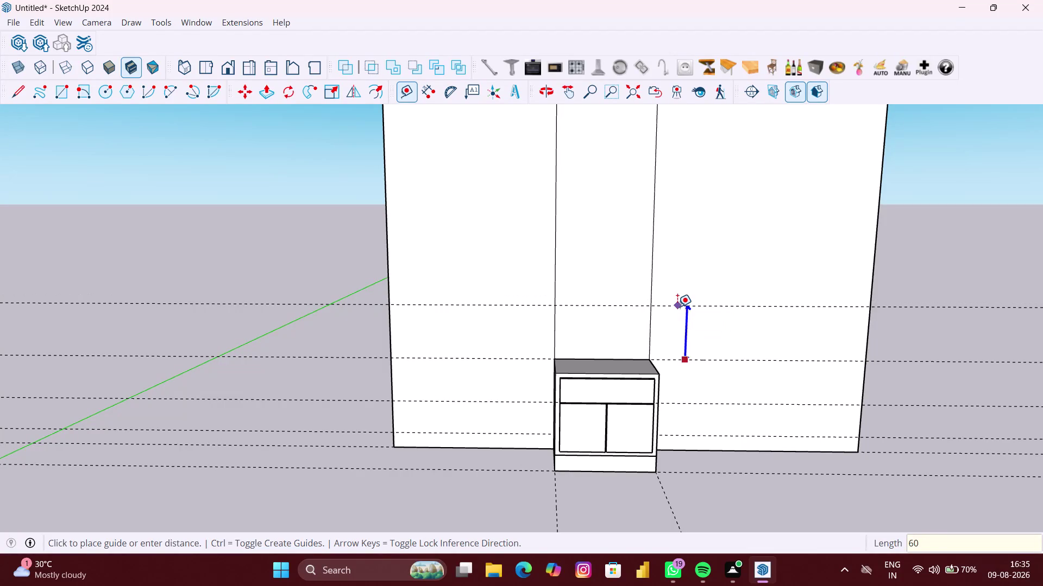
key(Return)
key(space)
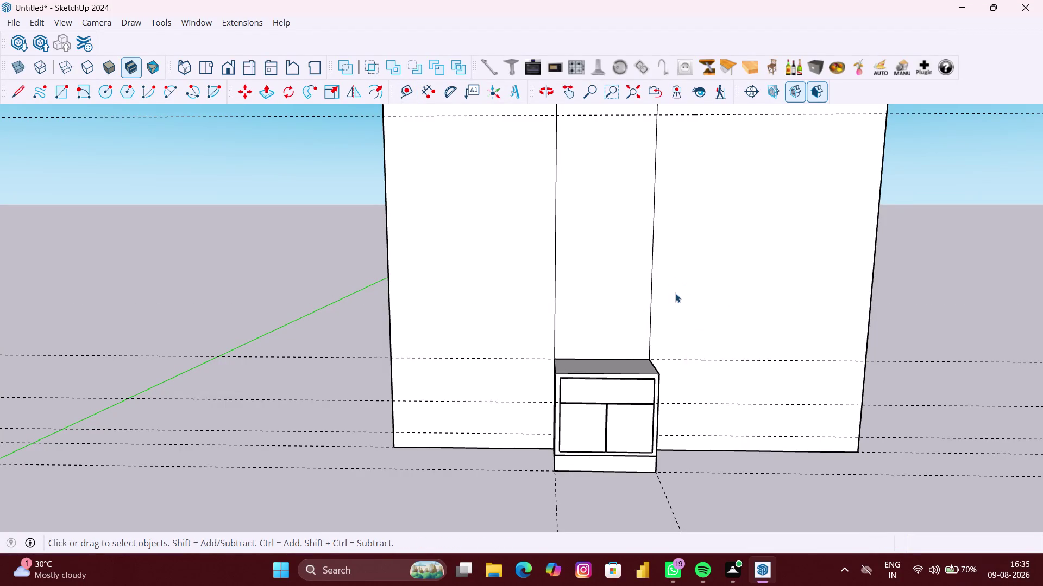
scroll(down, 3)
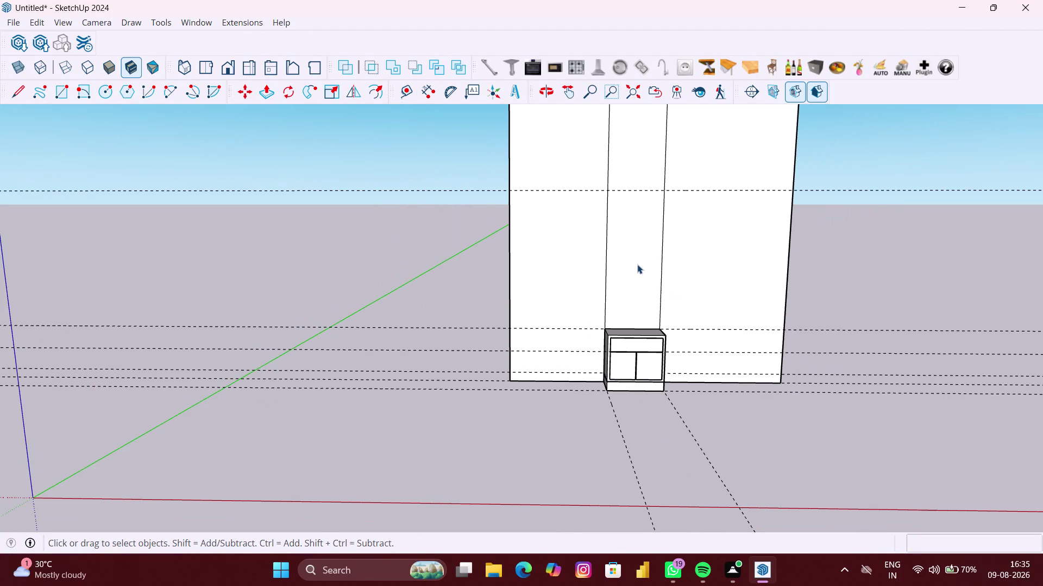
Start a rectangle on the guide, cancel it, and make the current selection a group.
key(r)
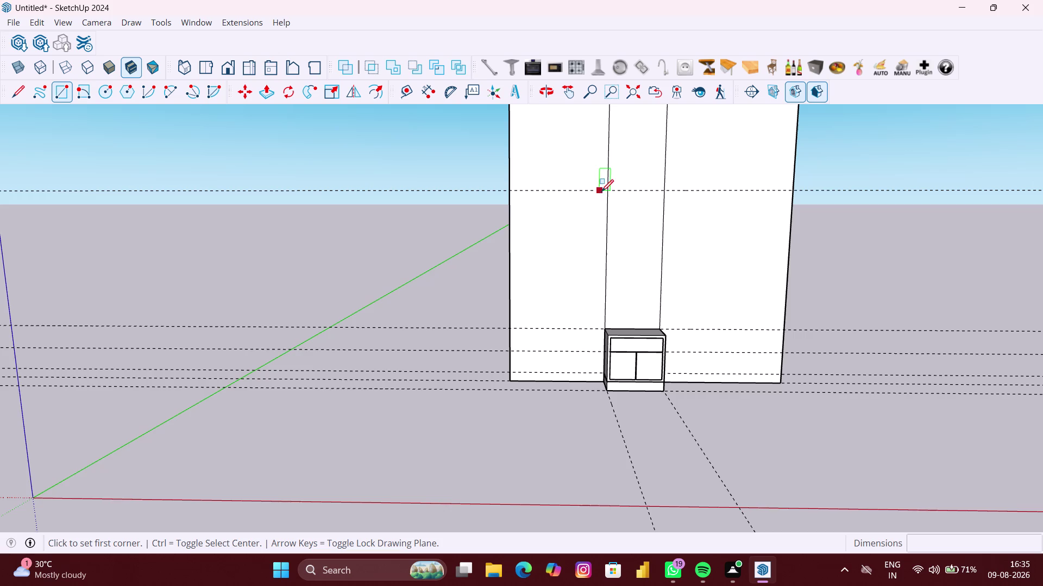
scroll(up, 3)
scroll(up, 3)
click(614, 190)
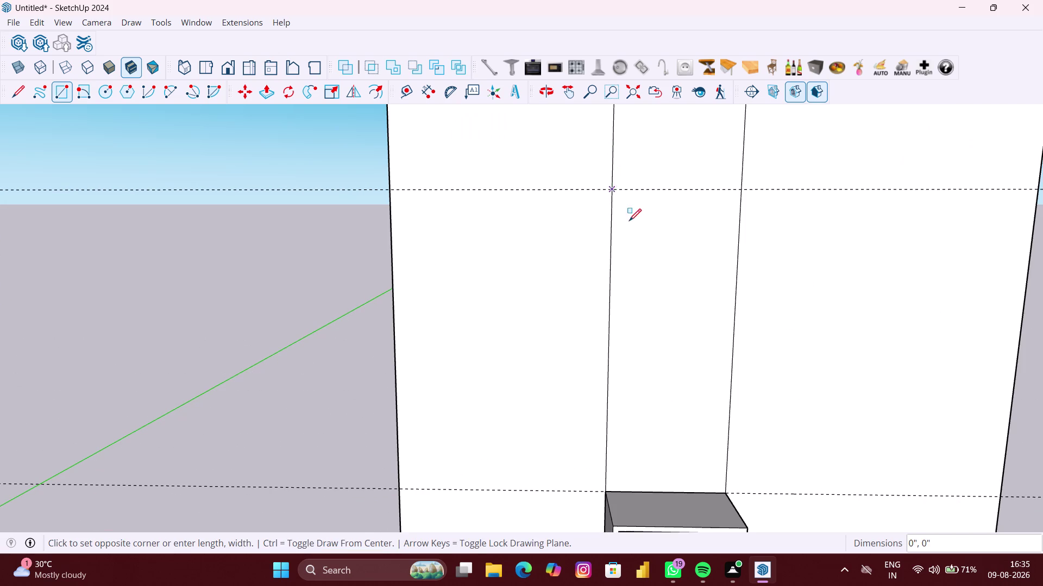
key(Escape)
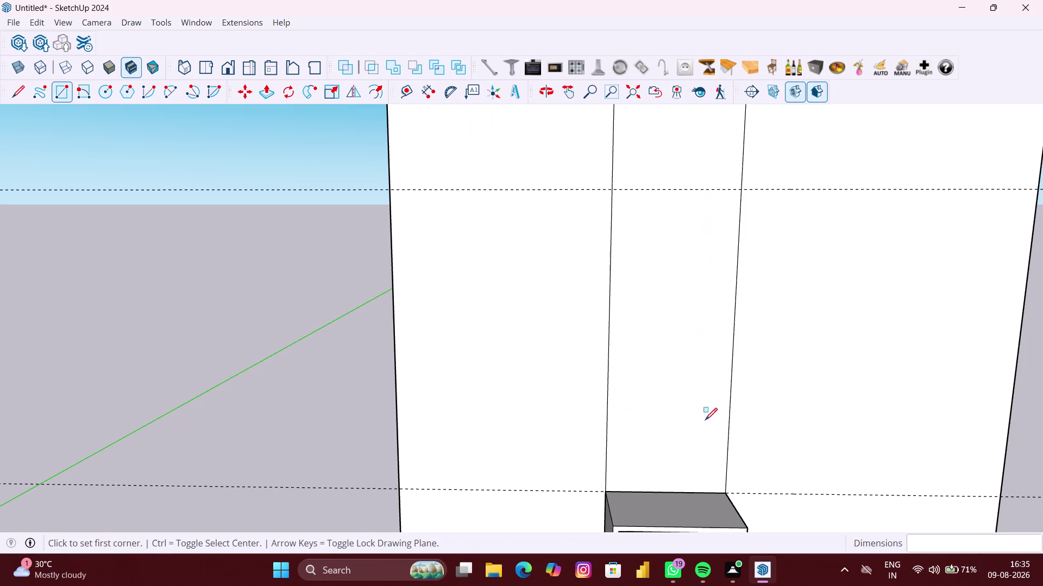
right_click(291, 407)
click(325, 449)
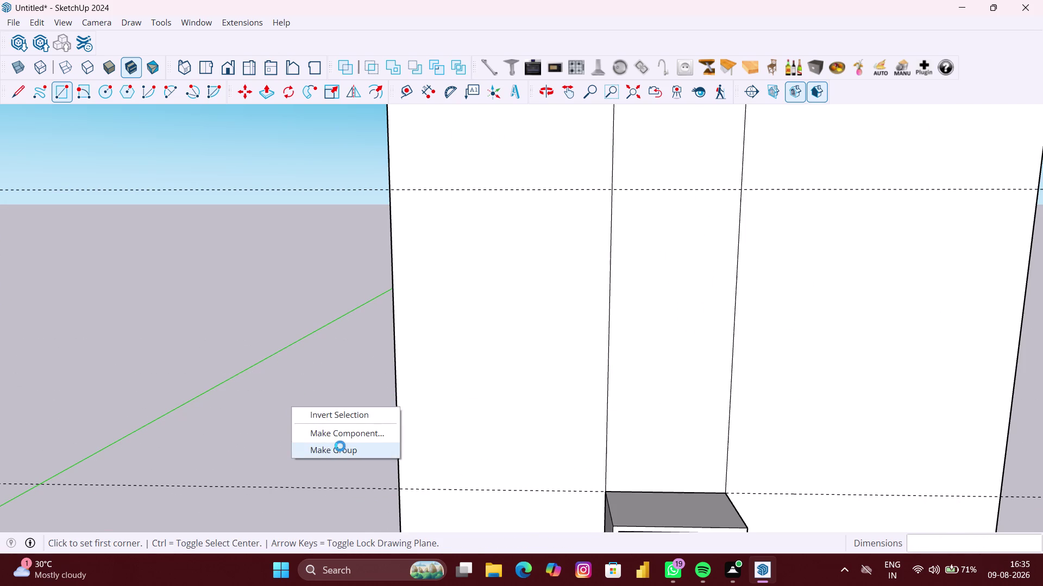
Draw the tall panel rectangle from the guide down to the cabinet's top corner.
click(613, 191)
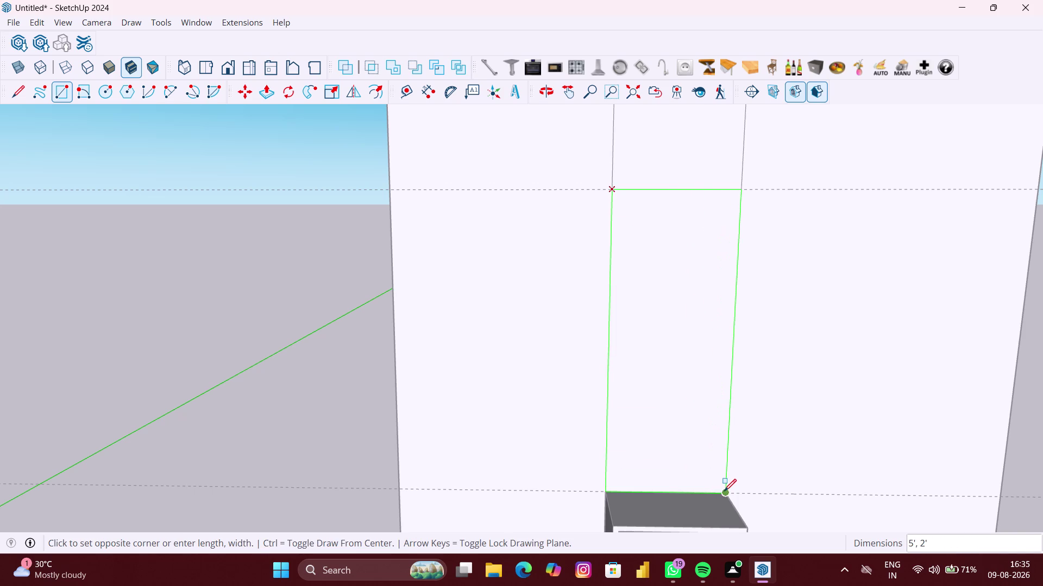
click(724, 492)
scroll(down, 3)
key(space)
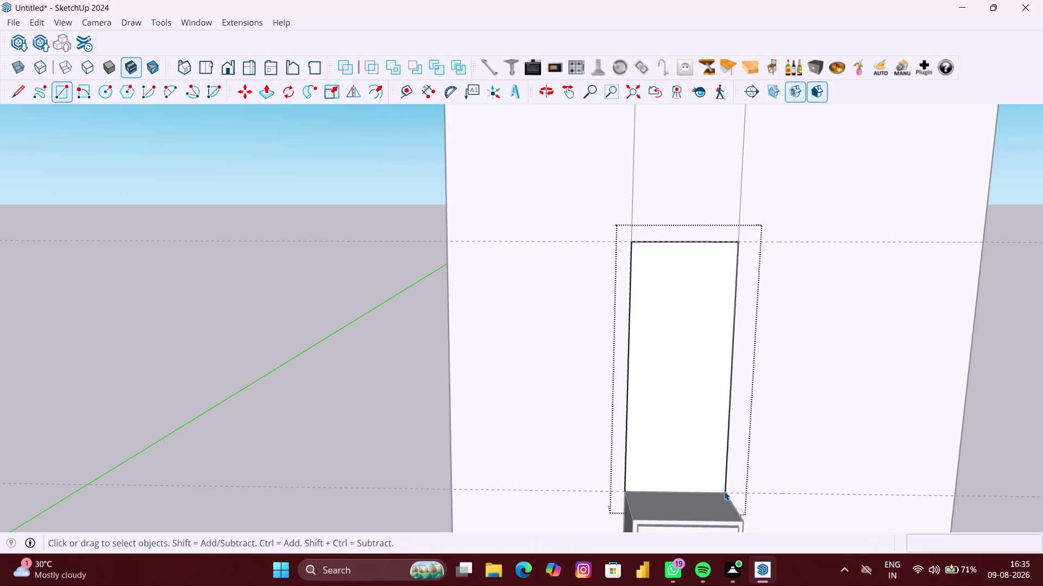
key(p)
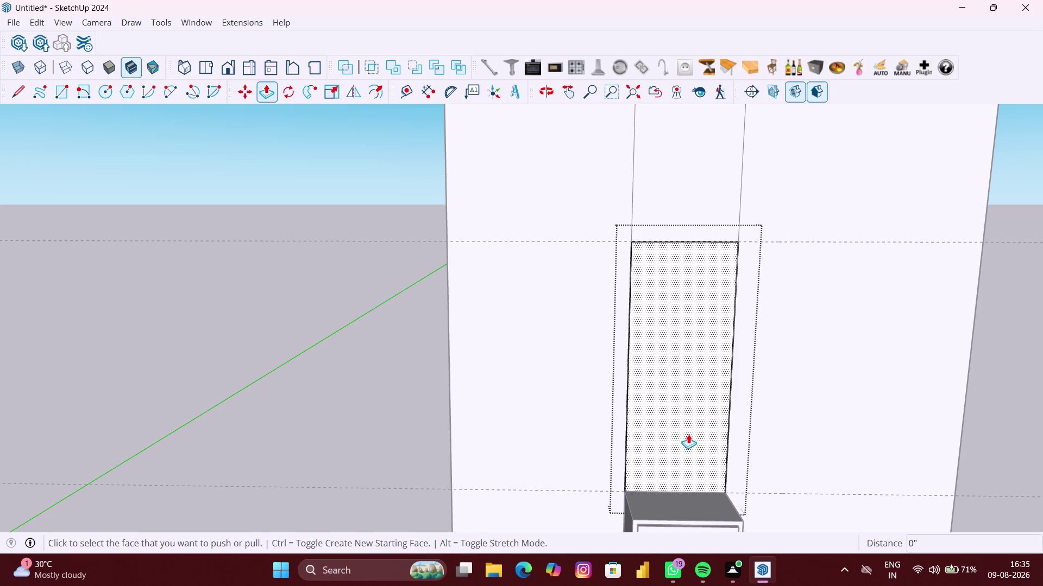
Zoom and orbit to the tall panel, then open its group for editing.
scroll(up, 3)
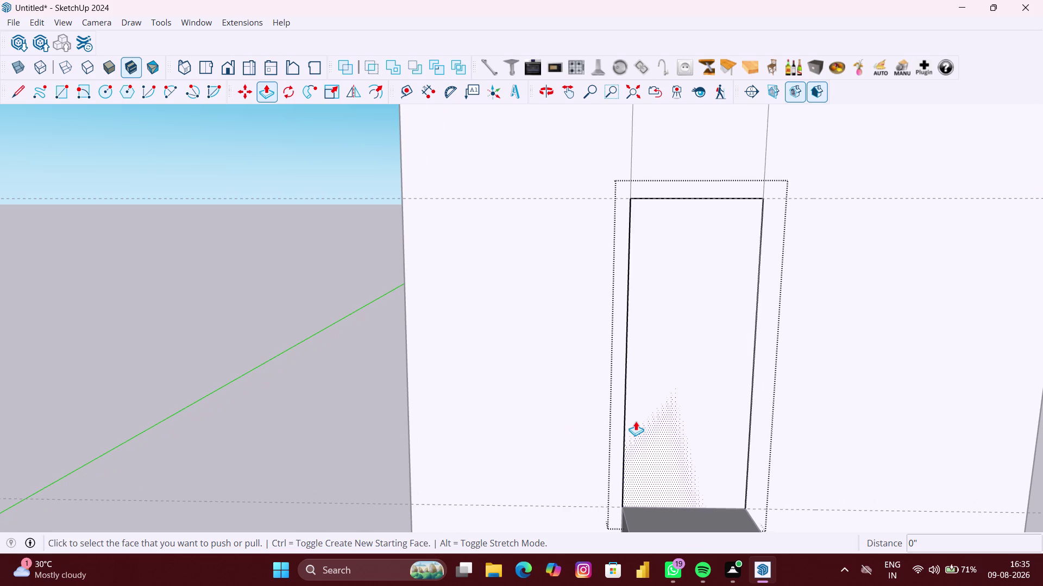
scroll(up, 3)
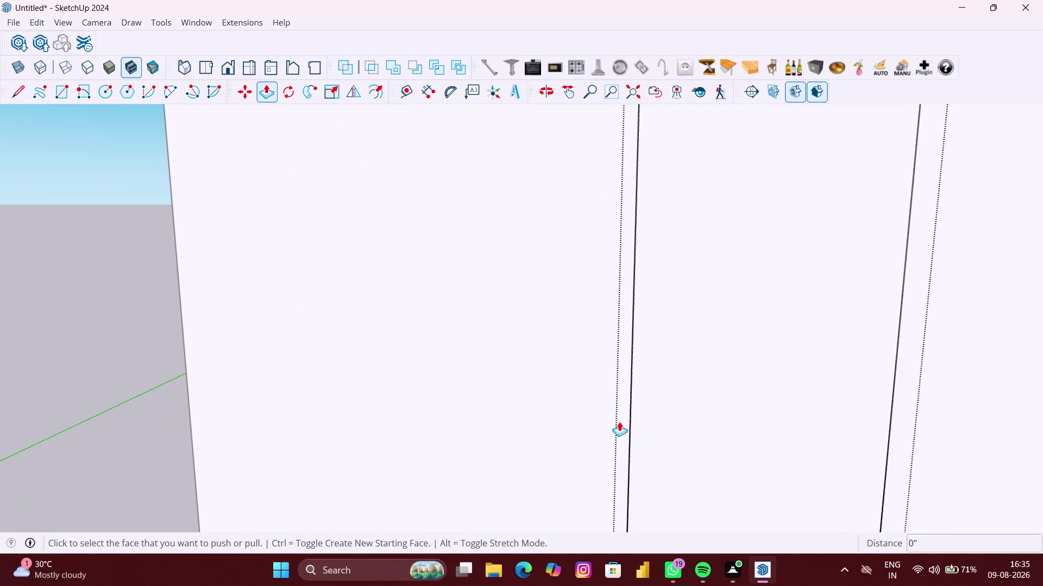
scroll(up, 3)
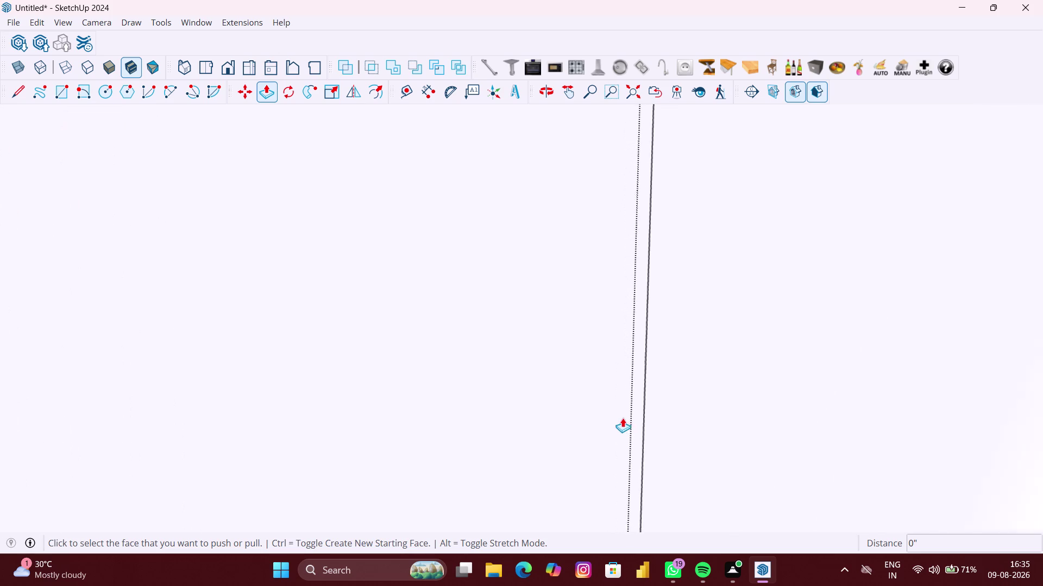
scroll(up, 3)
scroll(up, 3)
scroll(down, 3)
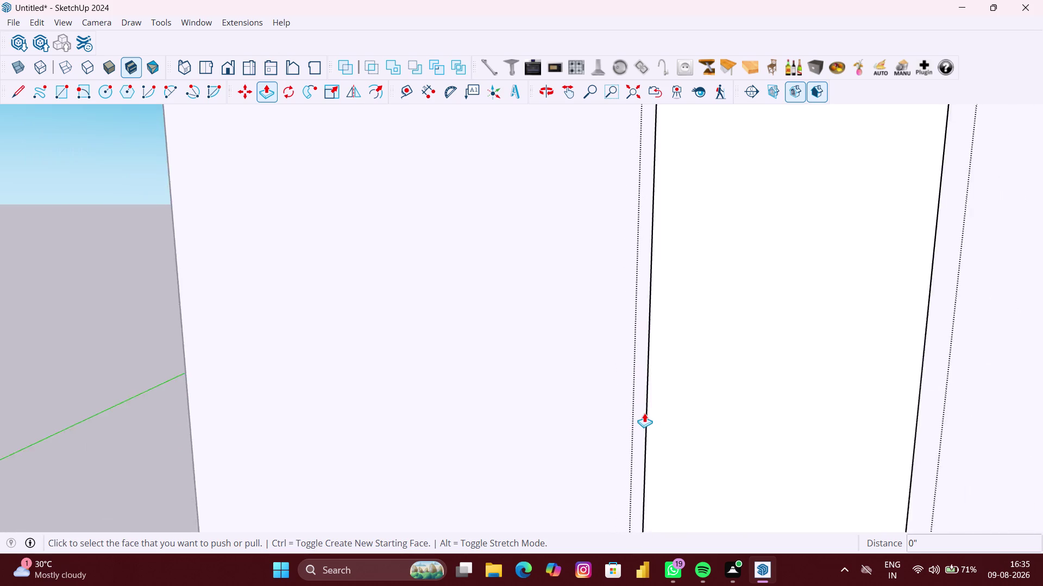
scroll(down, 3)
key(space)
click(494, 408)
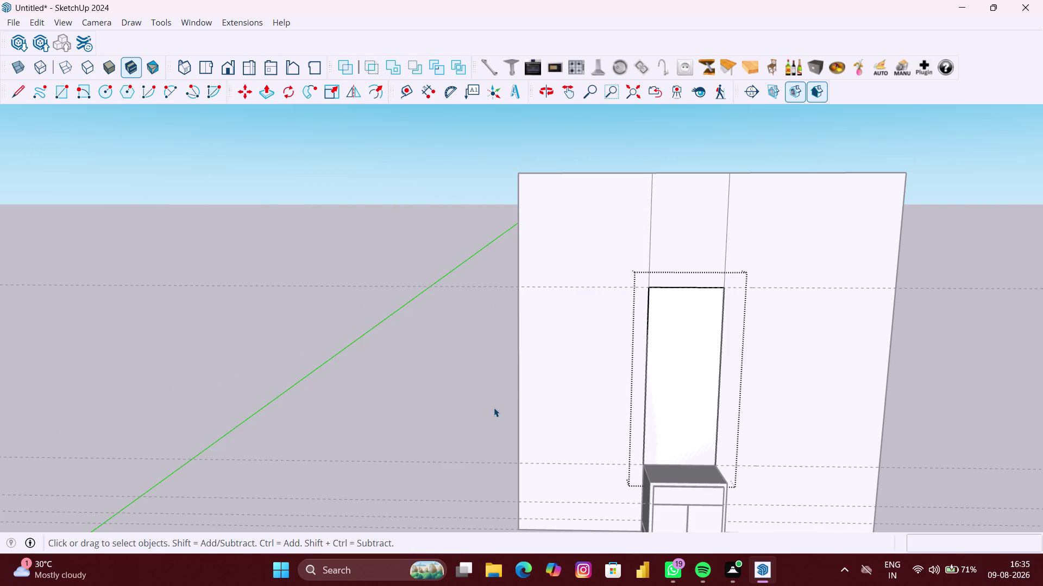
middle_drag(698, 416, 692, 417)
click(690, 417)
double_click(690, 417)
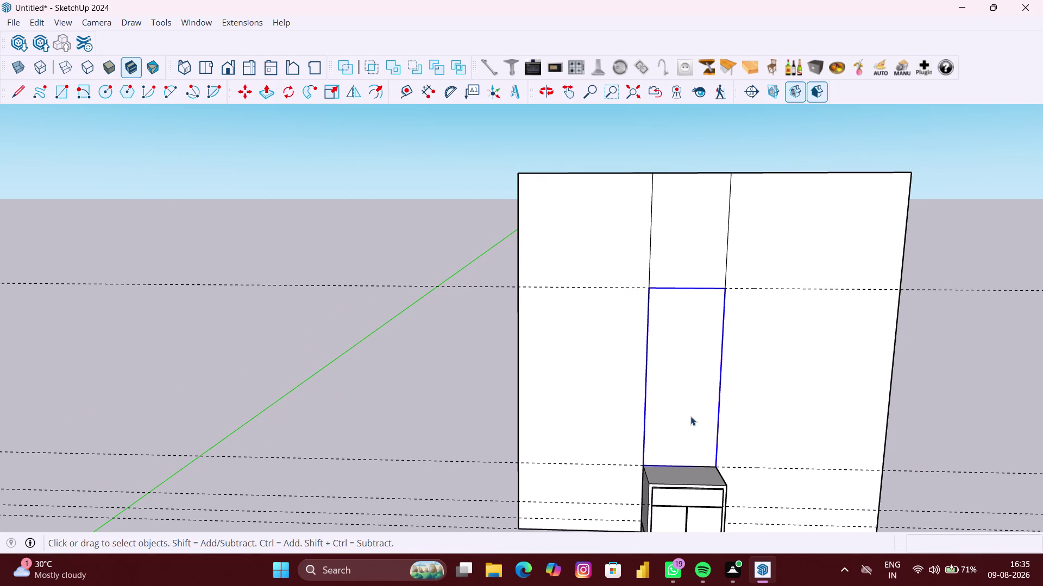
Offset an inset border inside the tall panel's face, then close the group.
key(f)
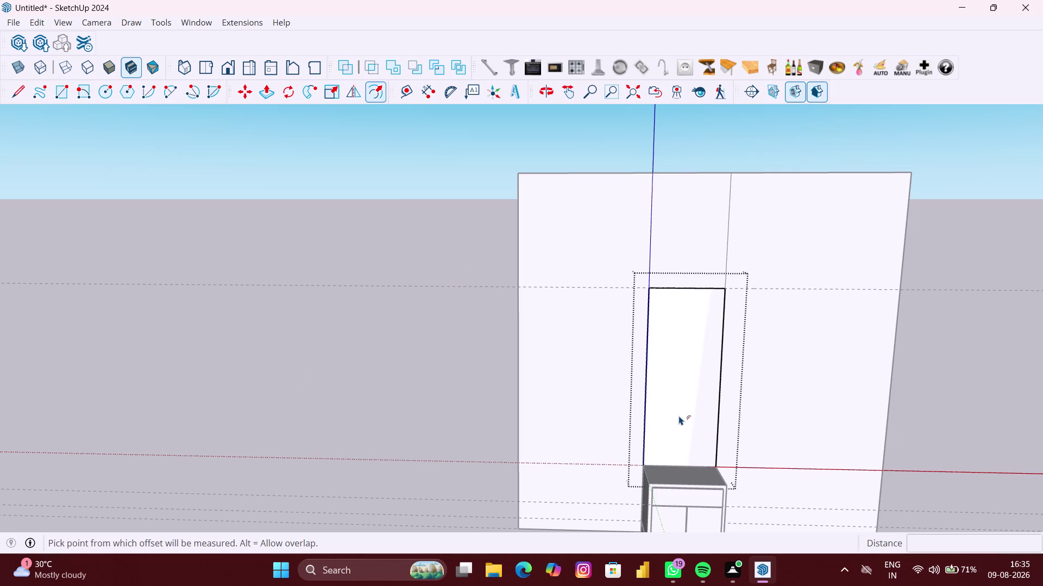
click(682, 419)
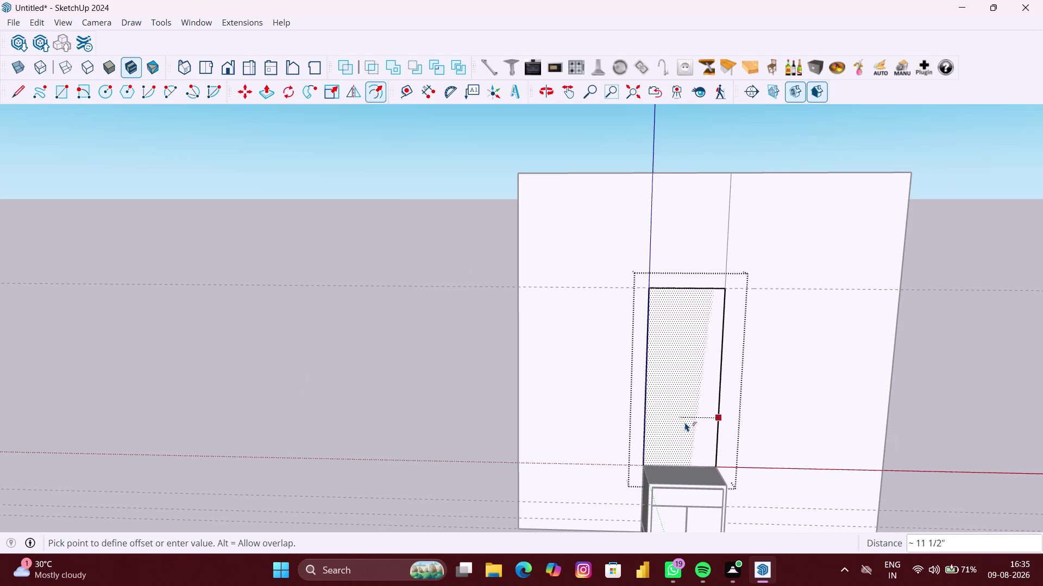
click(706, 450)
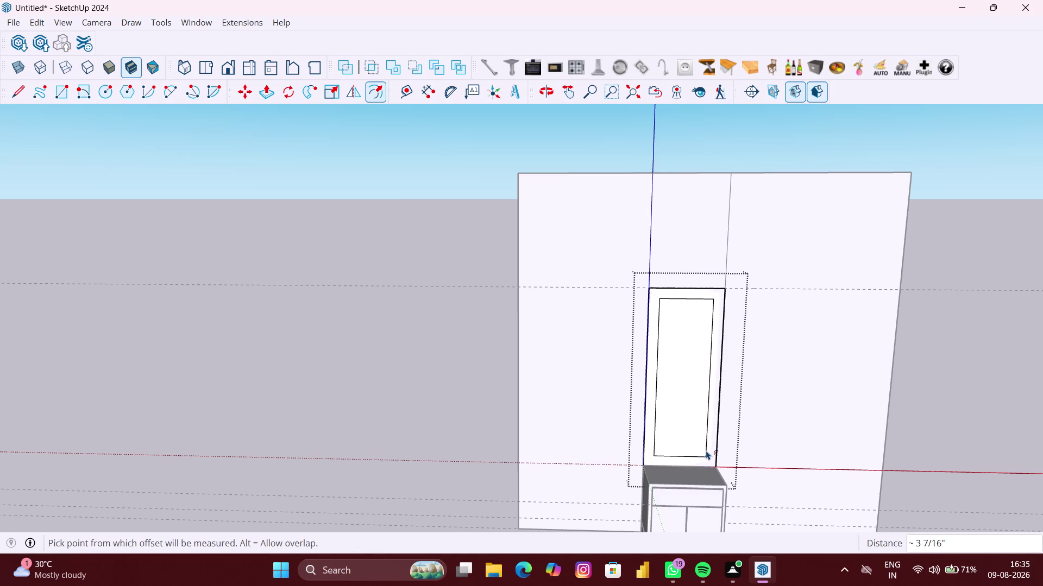
key(space)
click(468, 450)
Pull the panel's border frame out by 6 inches.
scroll(up, 3)
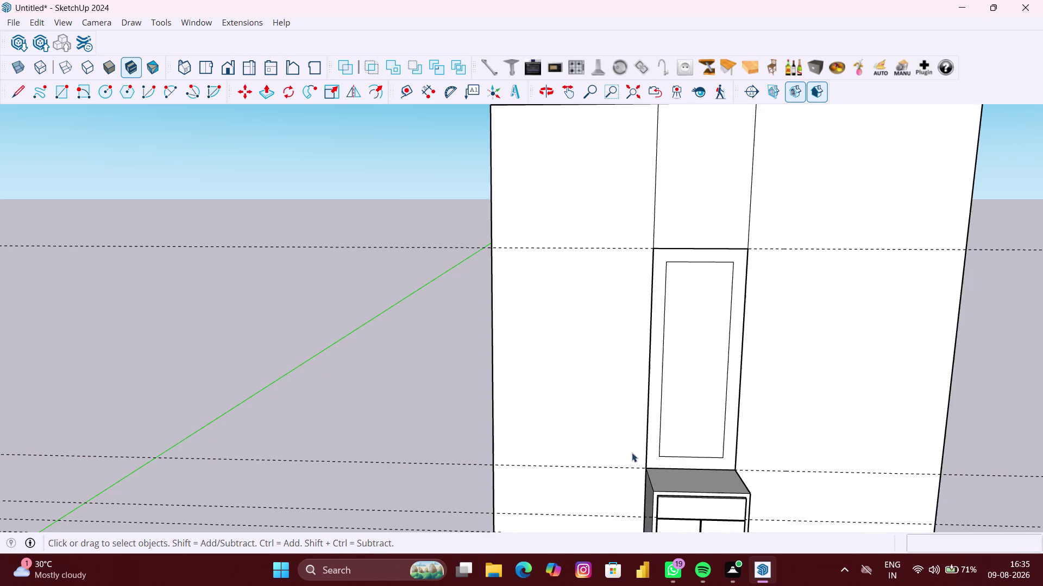
key(p)
scroll(up, 3)
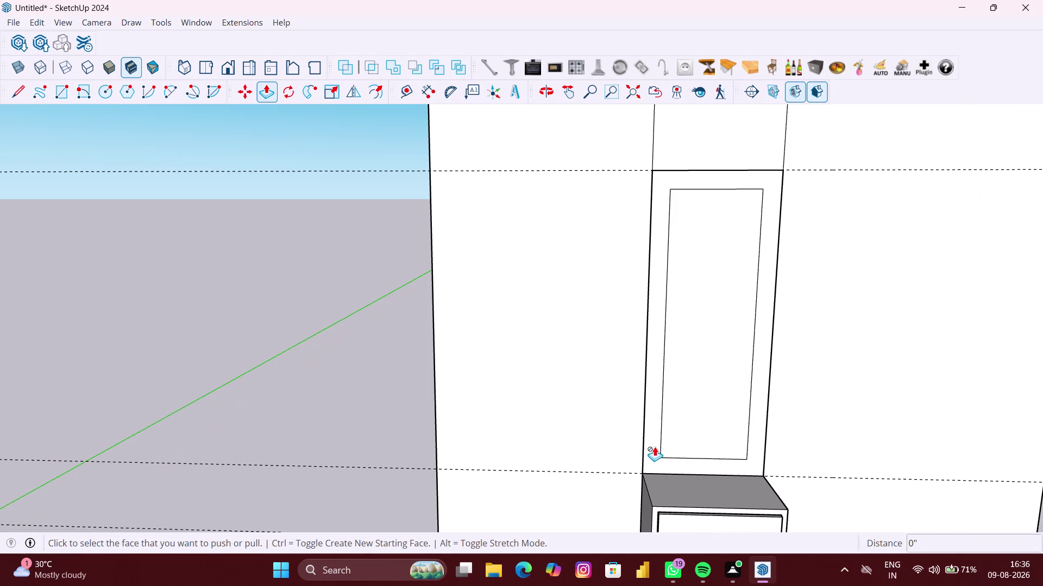
scroll(up, 3)
key(space)
double_click(655, 447)
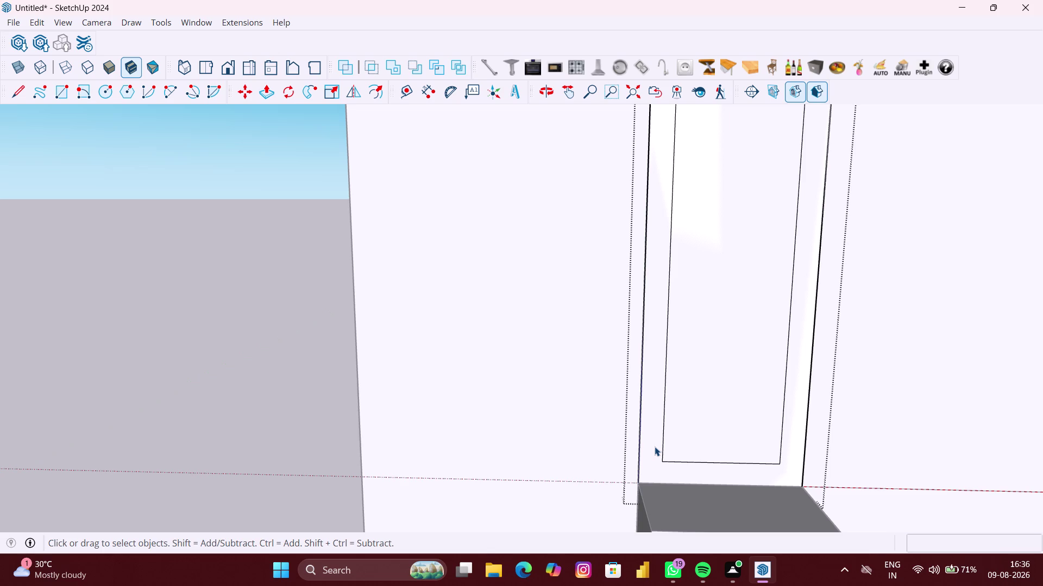
click(655, 445)
key(p)
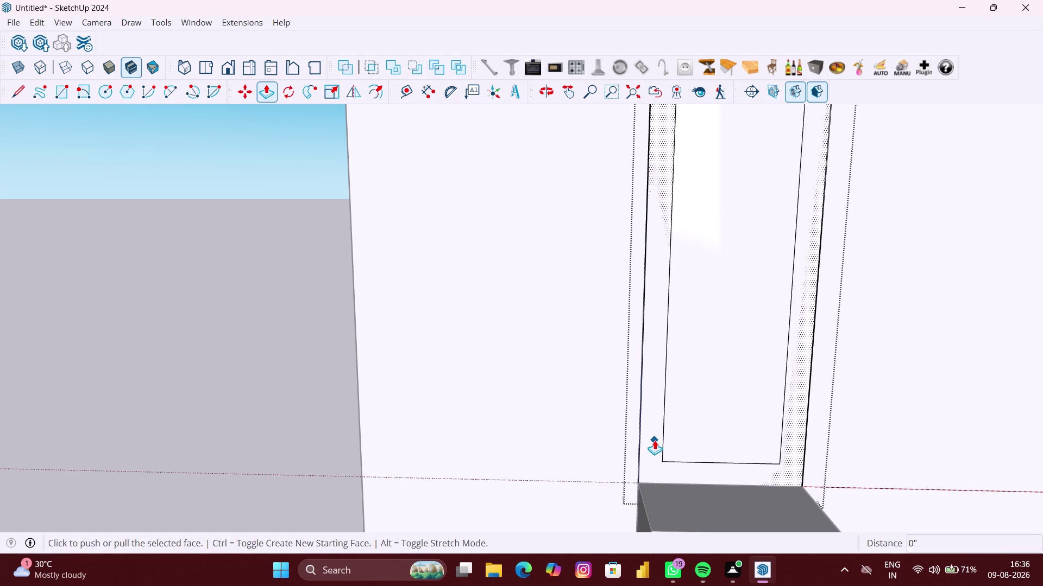
click(654, 441)
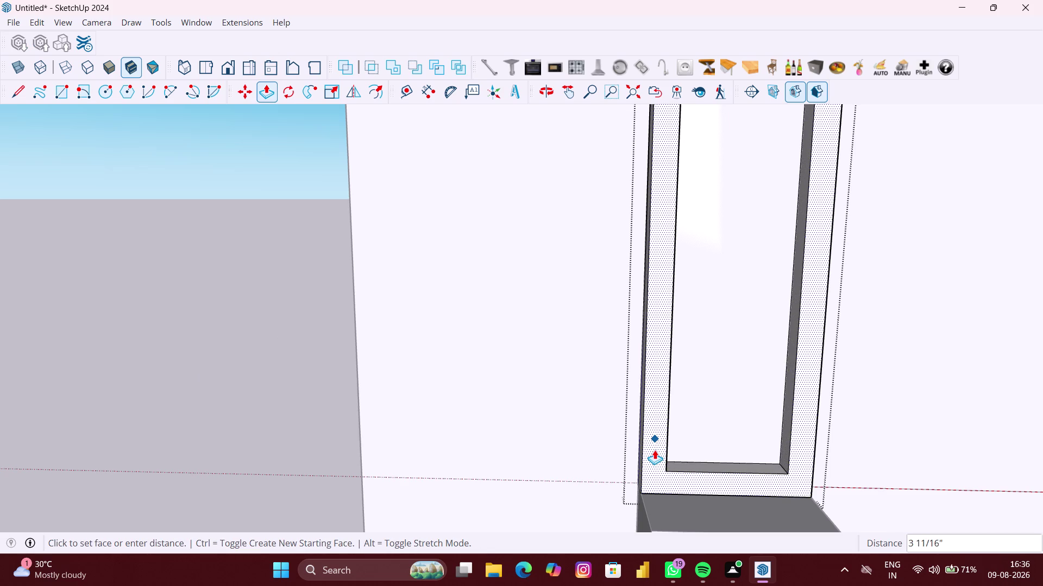
text(6")
key(Return)
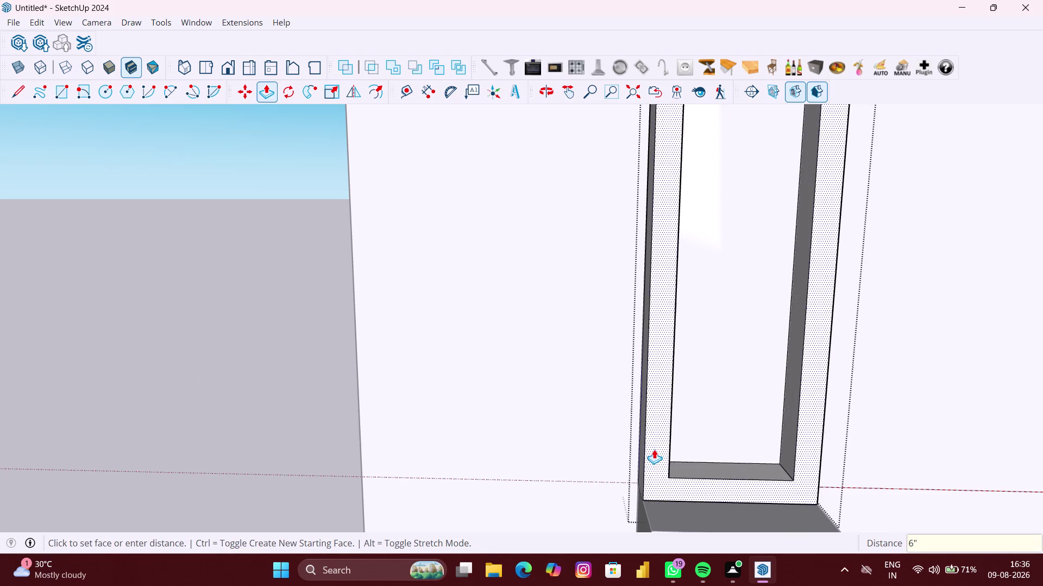
Push the mirror frame face out further, then select the recessed inner mirror panel.
scroll(down, 3)
key(space)
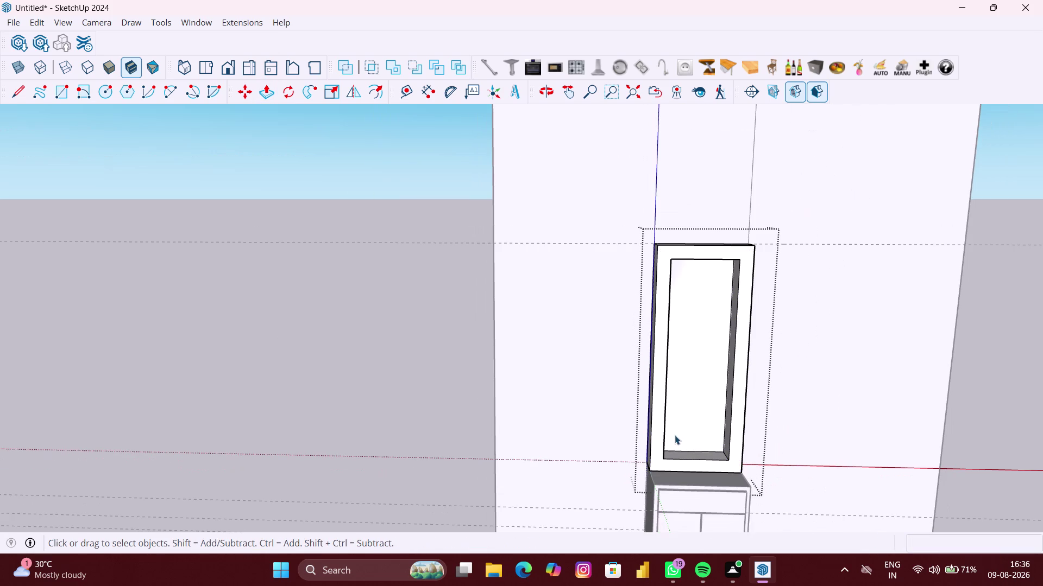
key(p)
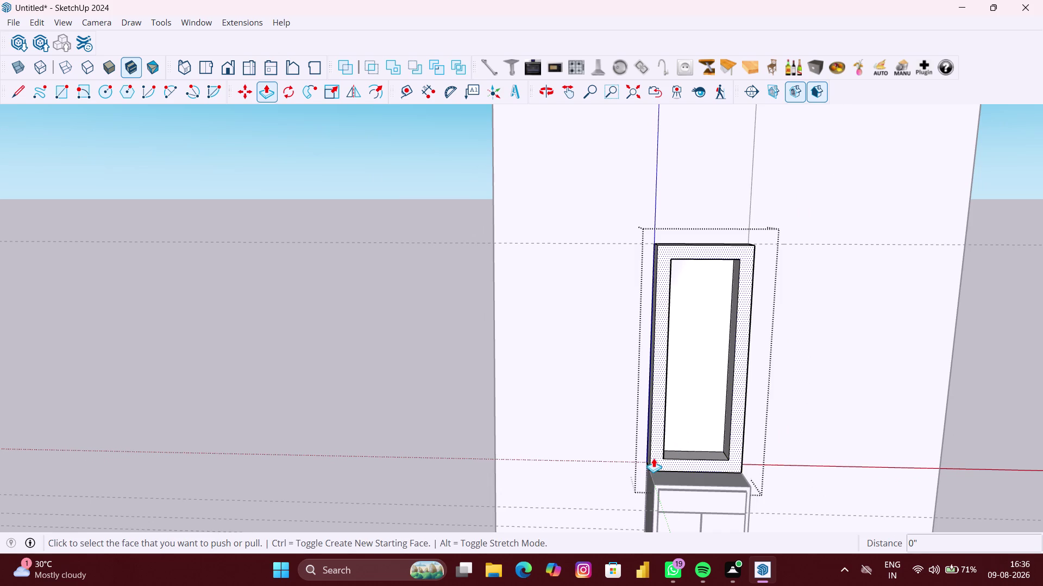
scroll(up, 3)
click(656, 456)
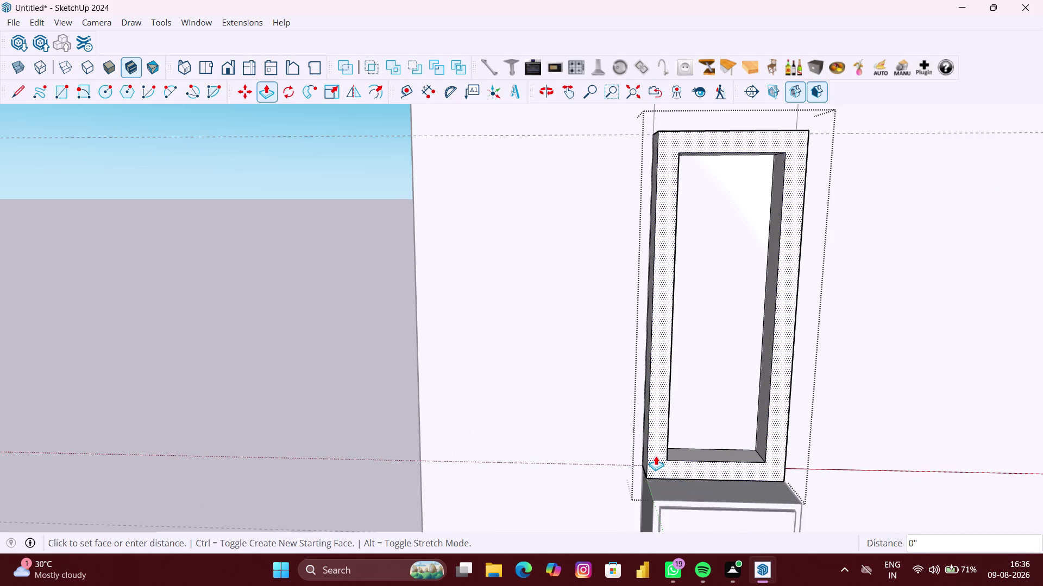
click(622, 422)
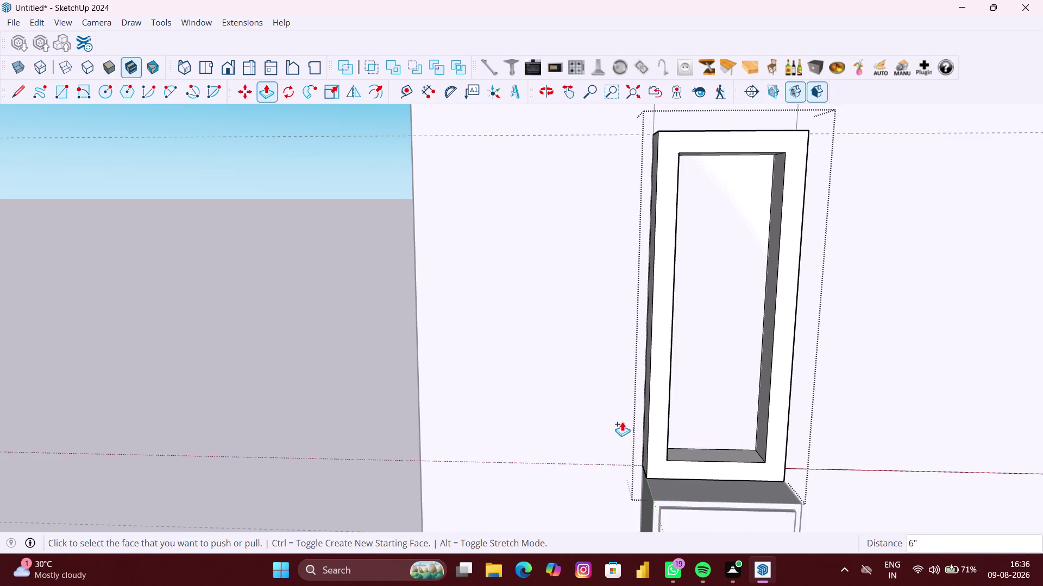
scroll(down, 3)
key(space)
click(706, 396)
scroll(down, 3)
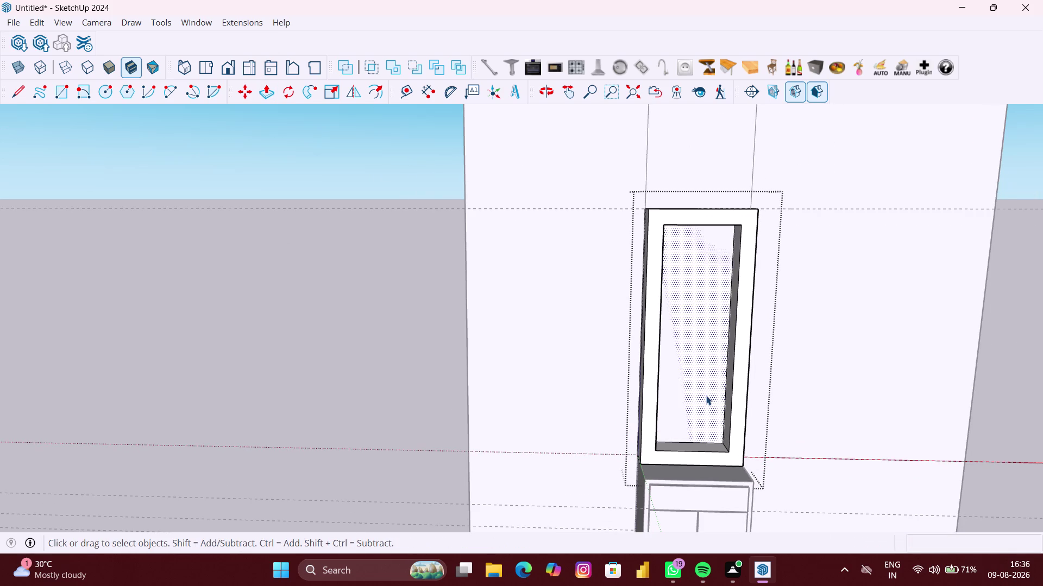
Open the back wall group and select the wall sections on either side of the mirror.
scroll(down, 3)
key(Delete)
middle_drag(703, 401, 626, 418)
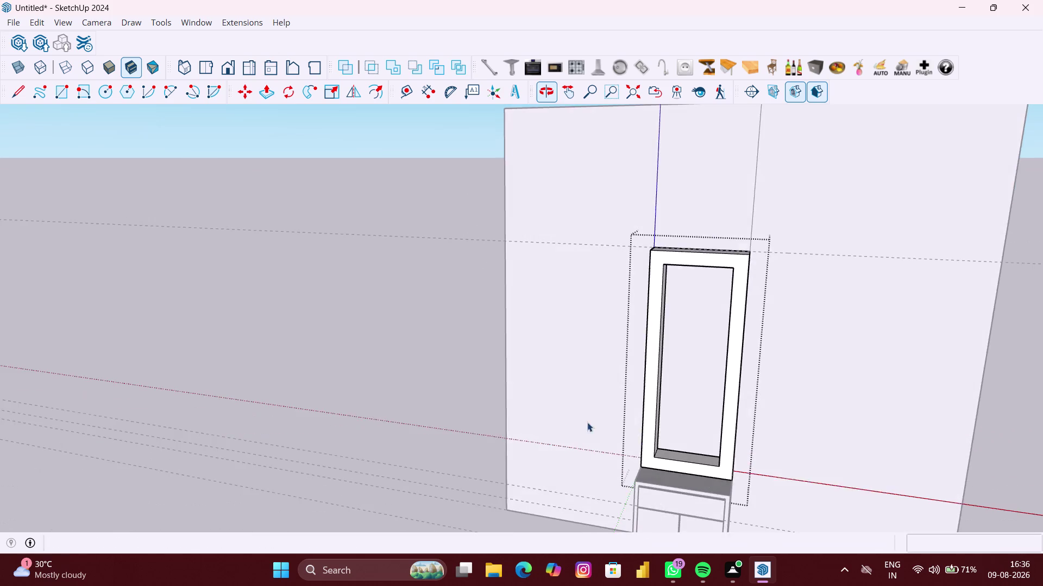
scroll(down, 3)
click(263, 415)
click(827, 369)
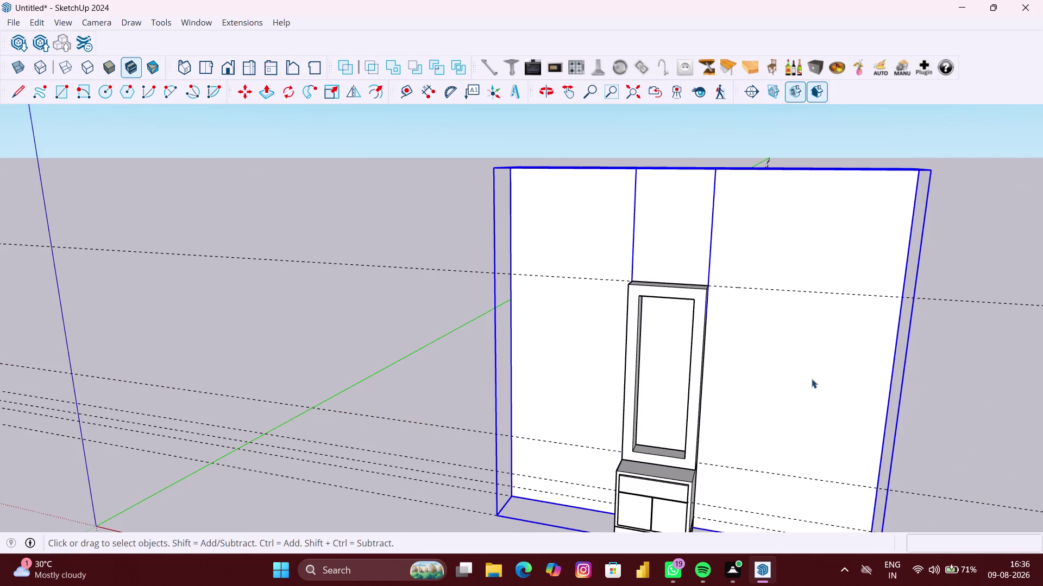
double_click(779, 384)
click(779, 380)
scroll(up, 3)
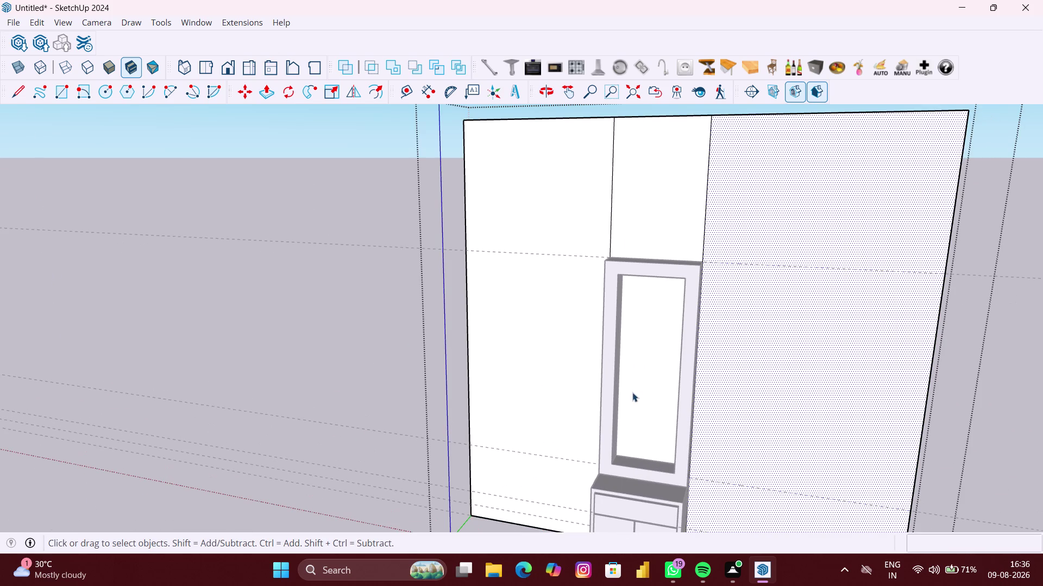
click(636, 393)
click(568, 394)
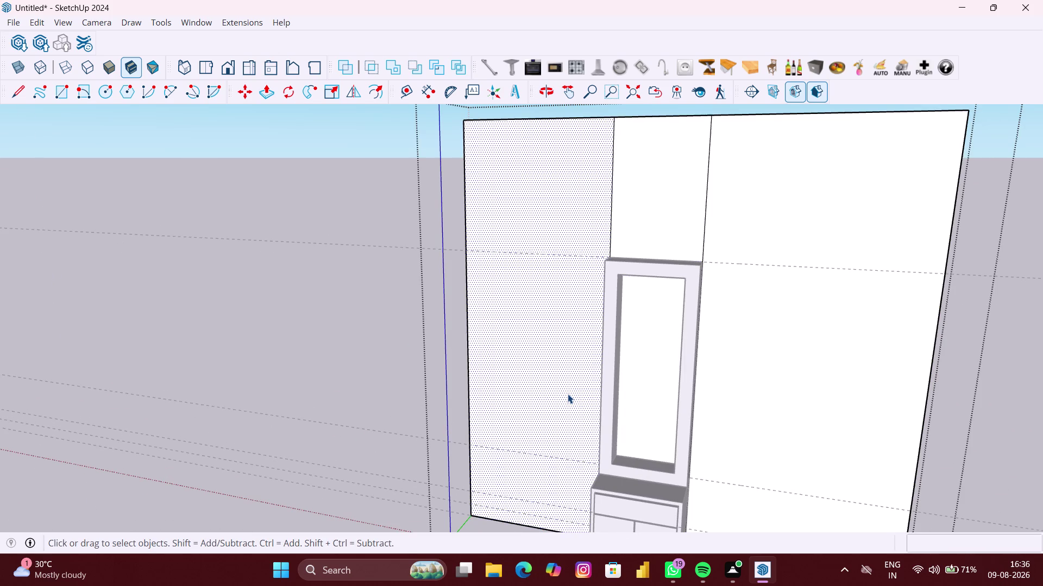
scroll(down, 3)
click(304, 402)
Reopen the back wall for editing and bring the top of the mirror frame into view.
click(666, 241)
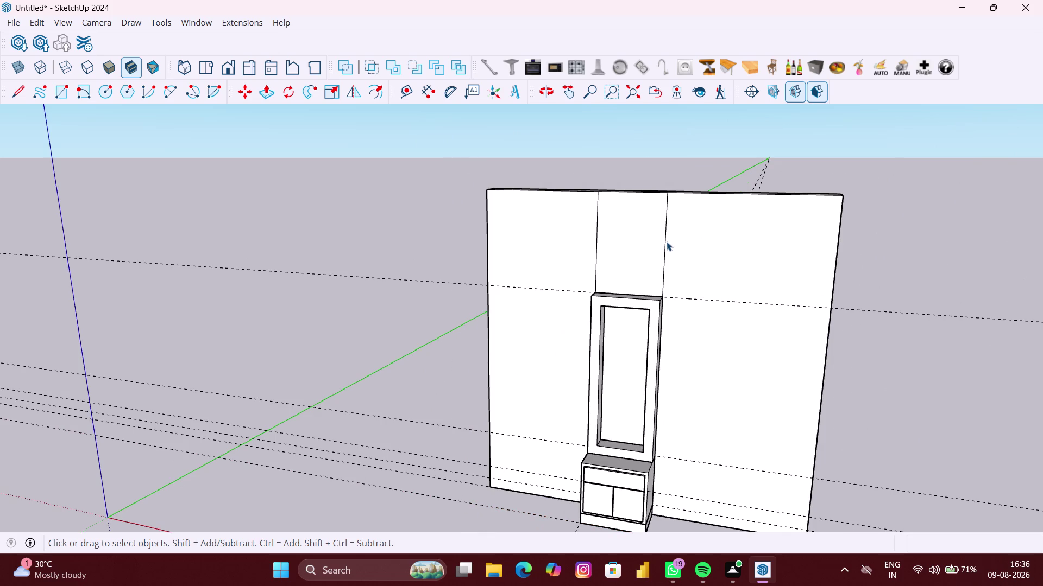
double_click(666, 243)
click(666, 244)
scroll(down, 3)
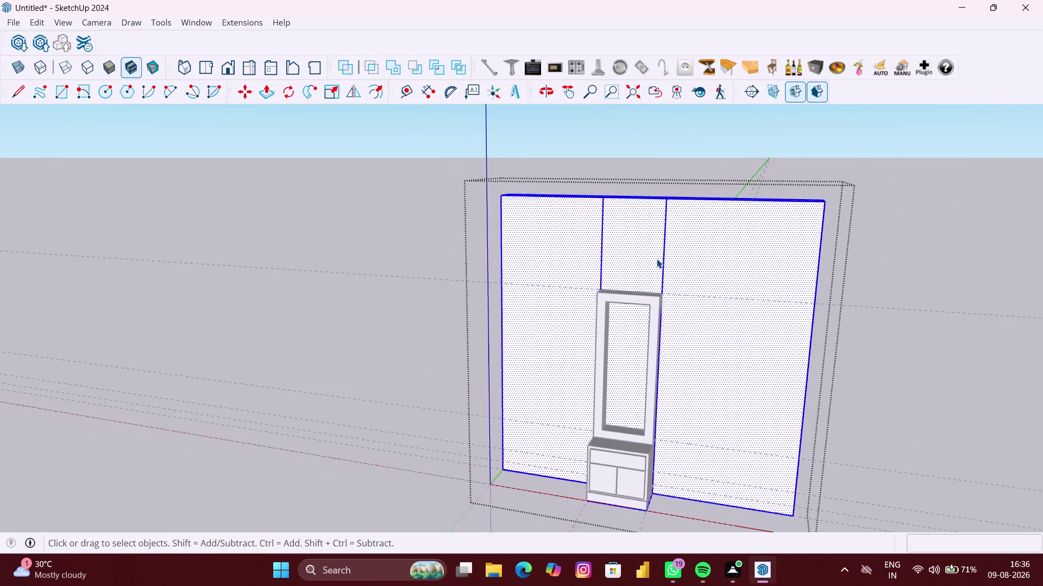
scroll(down, 3)
click(603, 277)
click(389, 286)
scroll(up, 3)
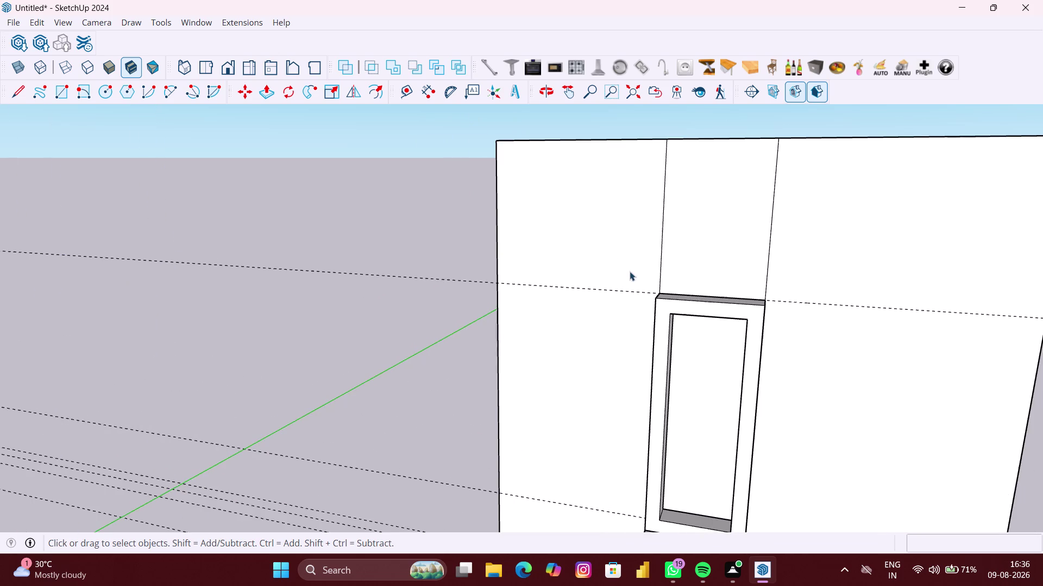
middle_drag(747, 276, 756, 314)
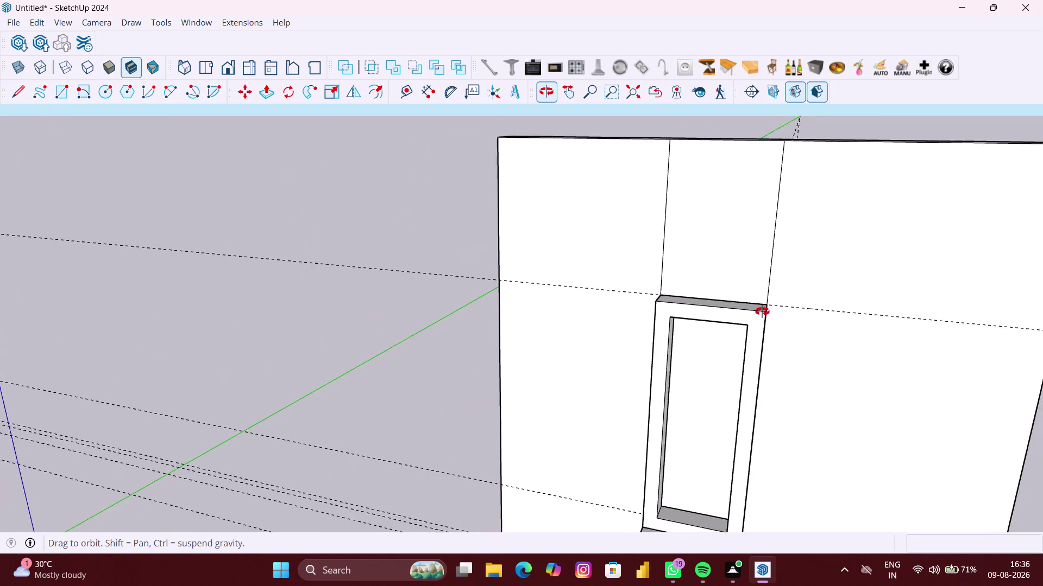
middle_drag(756, 314, 787, 306)
scroll(down, 3)
Select the wall faces beside the mirror and delete them.
click(777, 260)
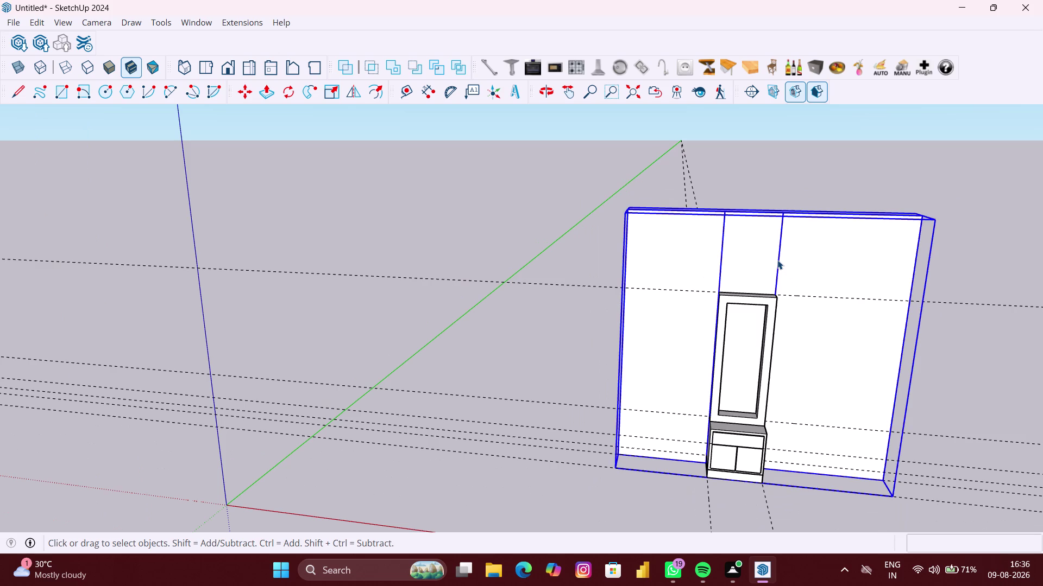
triple_click(777, 260)
click(777, 260)
click(777, 260)
double_click(777, 260)
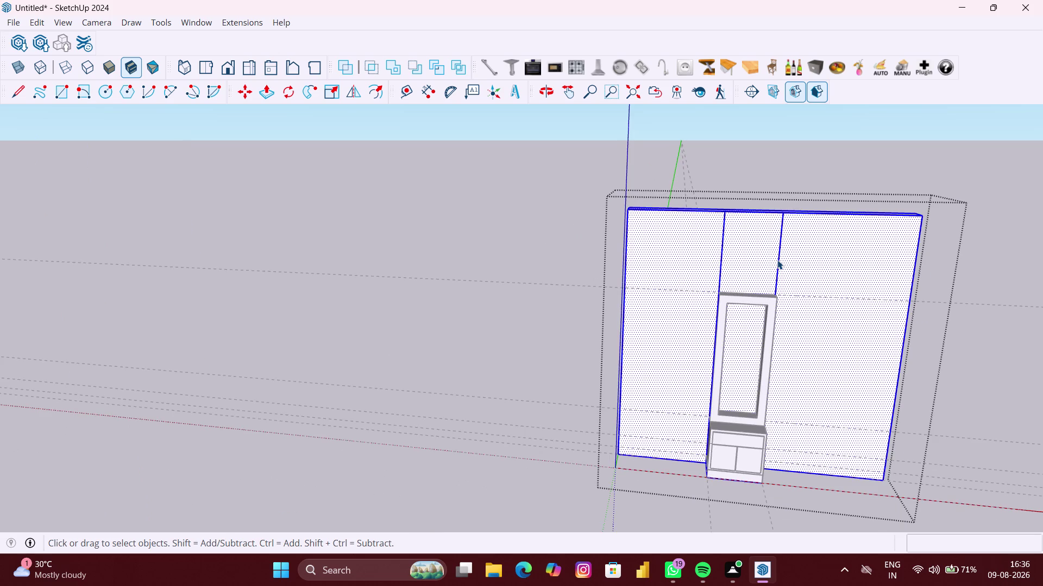
scroll(up, 3)
double_click(777, 260)
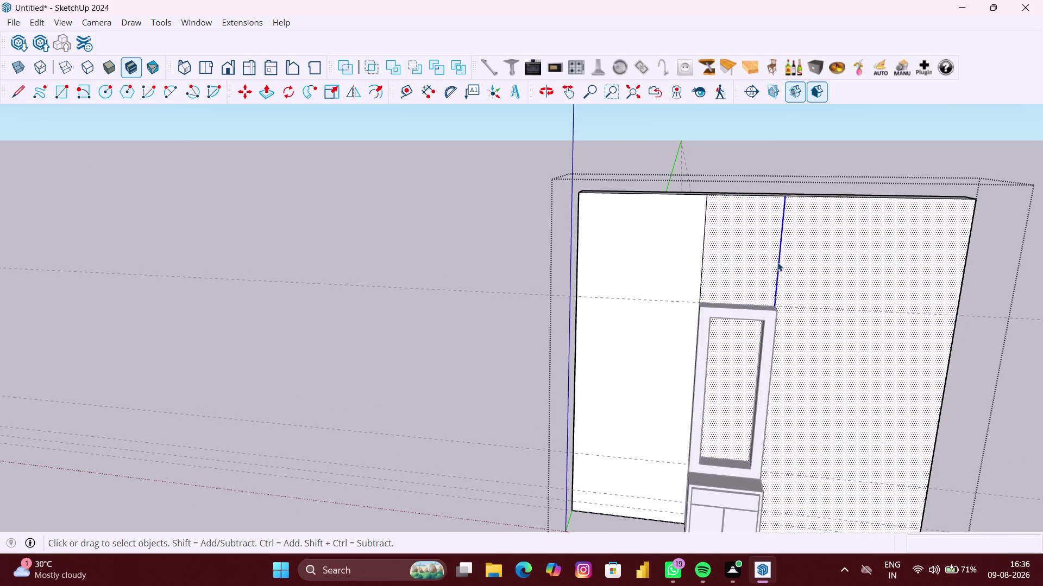
click(778, 263)
key(Delete)
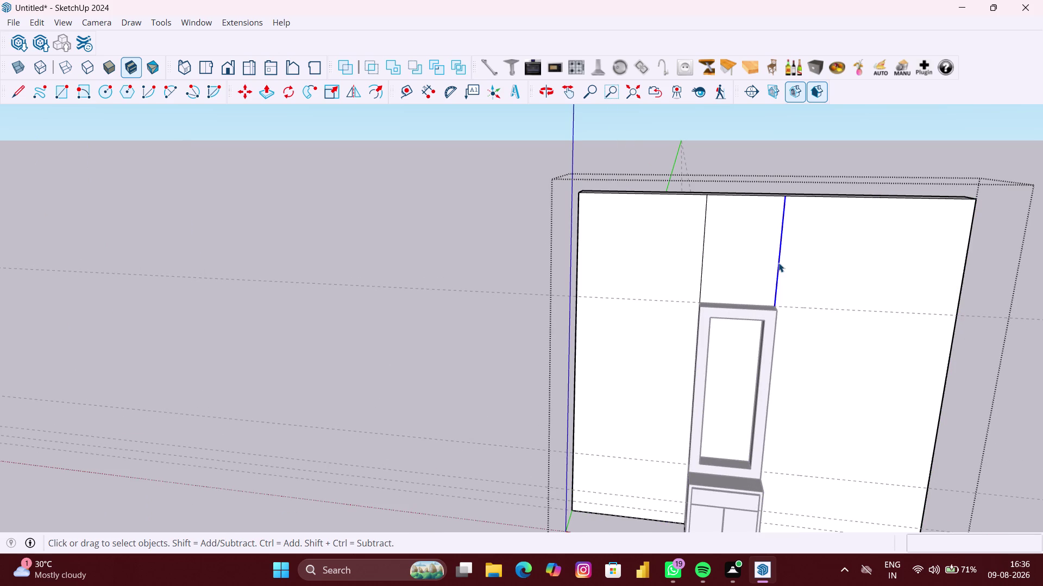
Erase the vertical dividing edges to the right and left of the mirror.
click(704, 270)
click(704, 269)
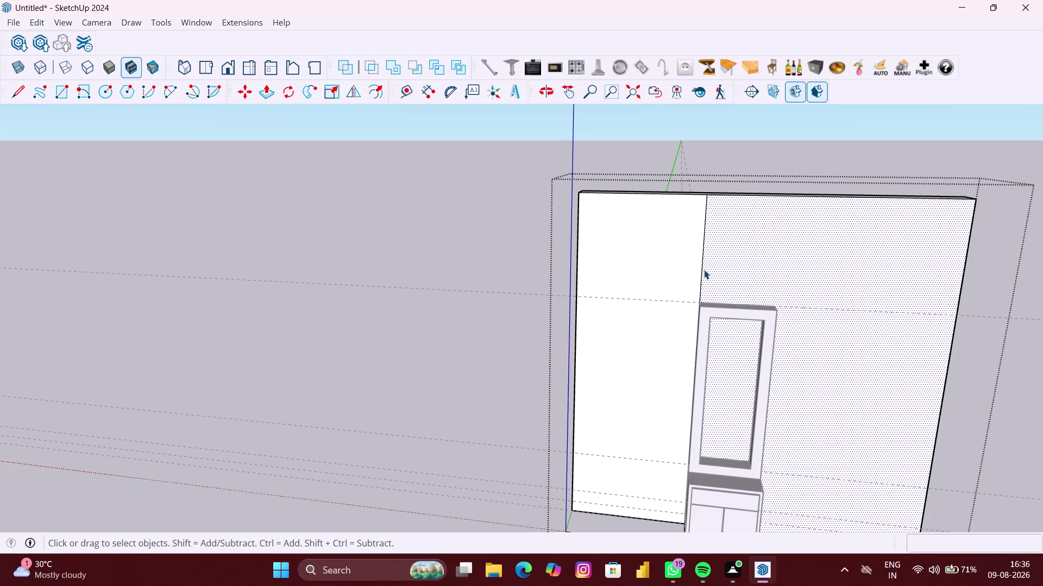
click(702, 271)
click(701, 272)
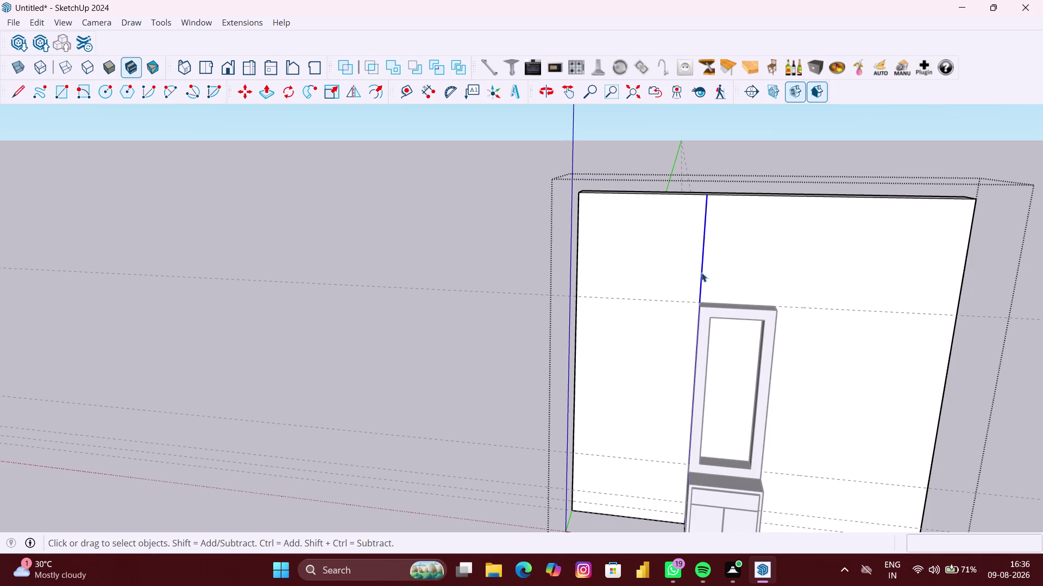
key(Home)
key(Delete)
scroll(down, 3)
Check the cleaned wall from several angles, then make the wall unit one group.
middle_drag(701, 273, 852, 298)
scroll(down, 3)
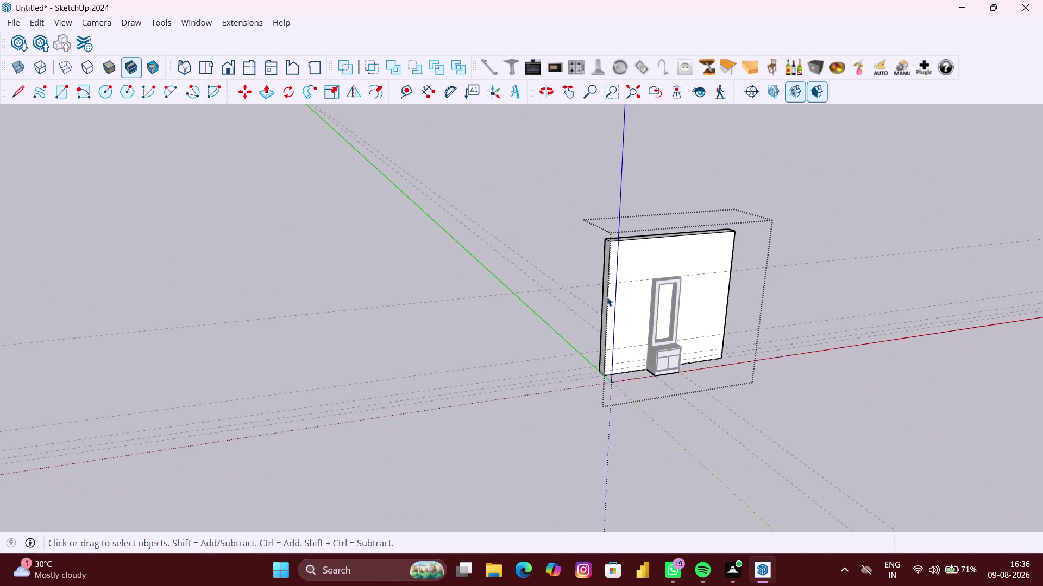
middle_drag(606, 297, 952, 298)
middle_drag(427, 271, 327, 275)
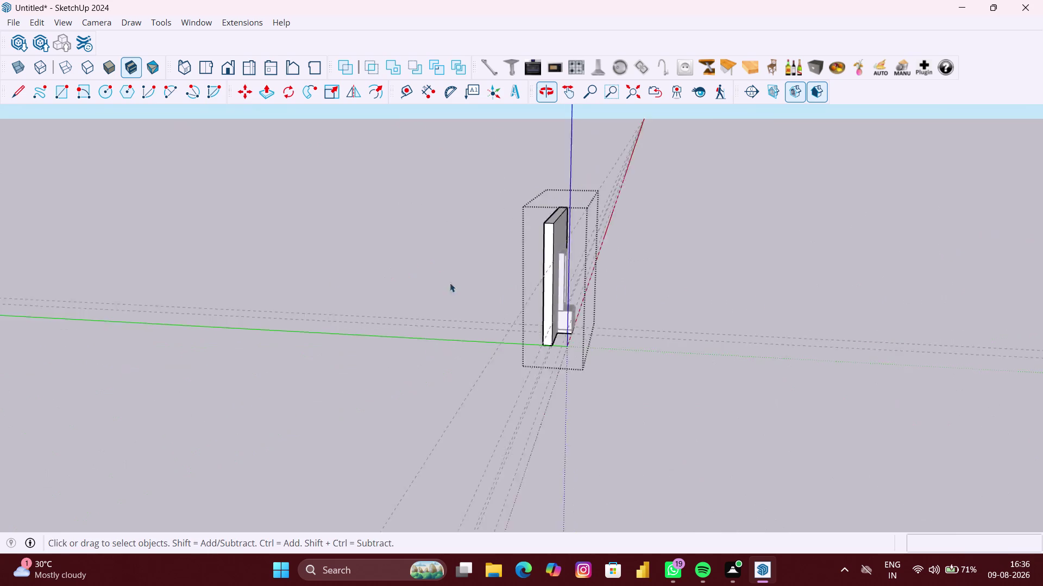
scroll(up, 3)
middle_drag(757, 297, 610, 295)
scroll(up, 3)
click(646, 293)
scroll(up, 3)
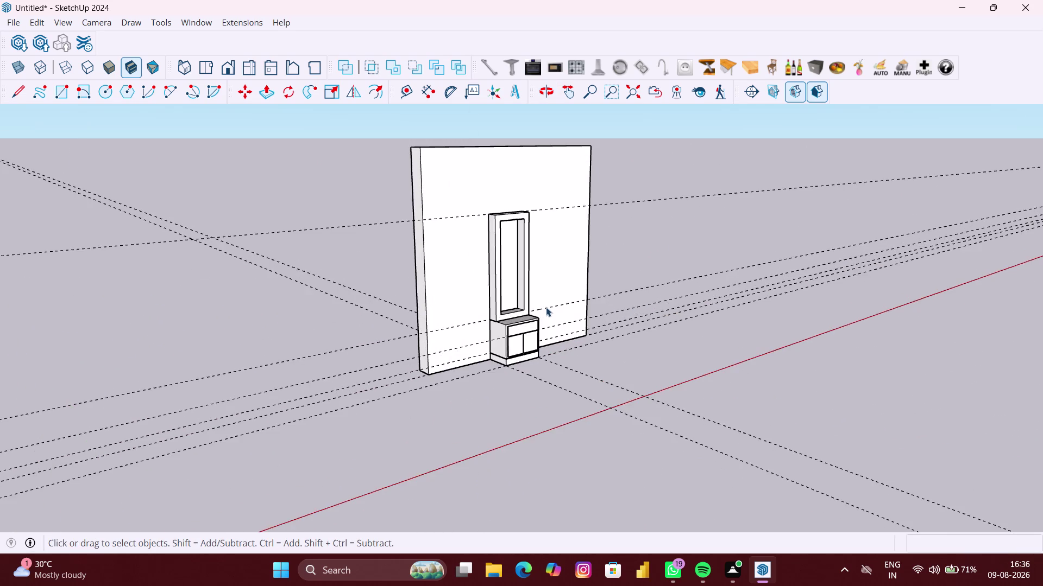
middle_drag(544, 309, 497, 314)
scroll(up, 3)
middle_drag(507, 309, 462, 336)
scroll(up, 3)
middle_drag(513, 316, 498, 322)
scroll(up, 3)
right_click(111, 358)
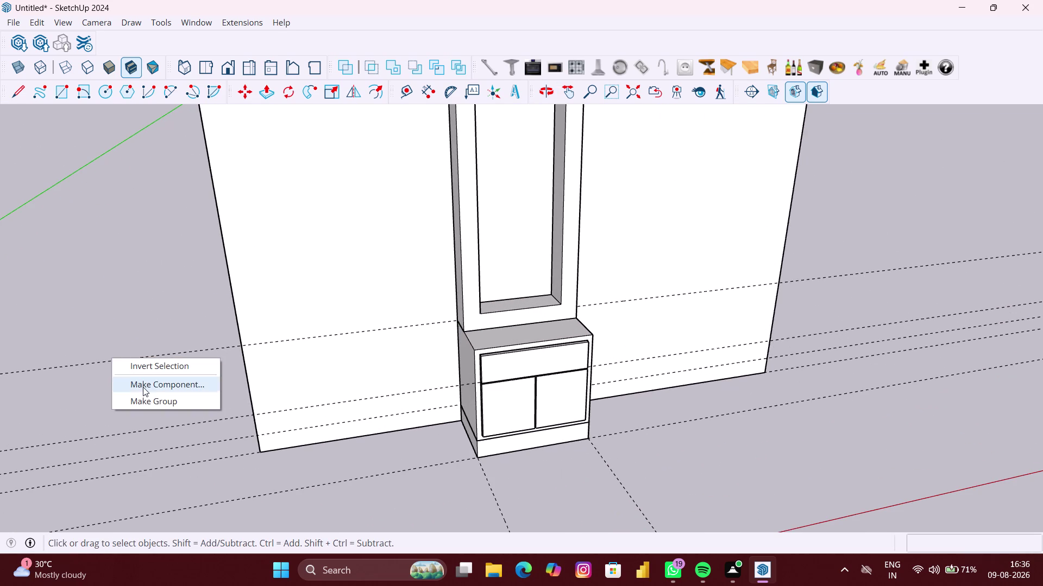
click(145, 397)
Start a rectangle at a corner inside the mirror opening.
middle_drag(472, 349, 277, 373)
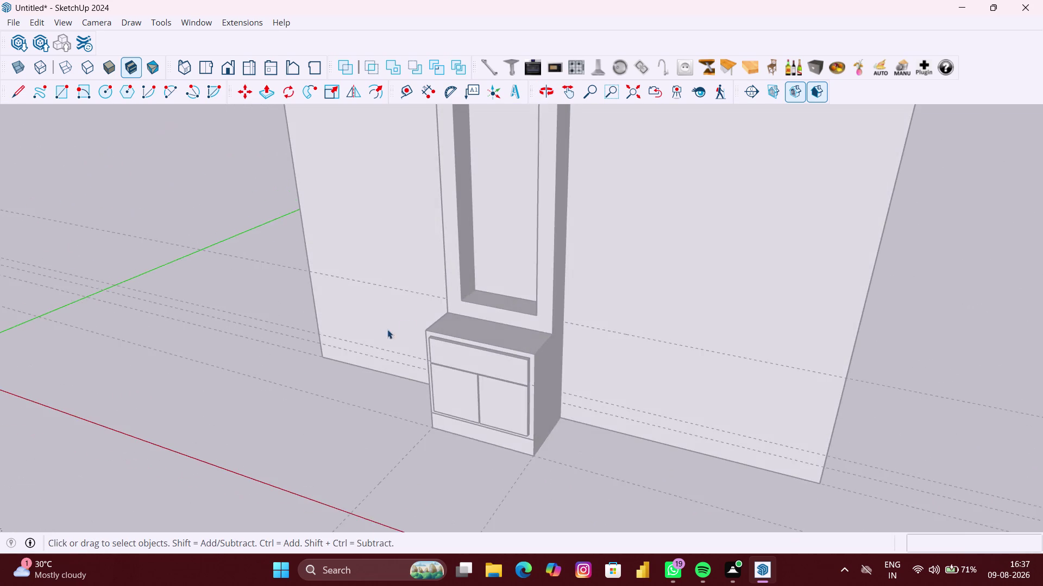
scroll(up, 3)
scroll(up, 3)
key(r)
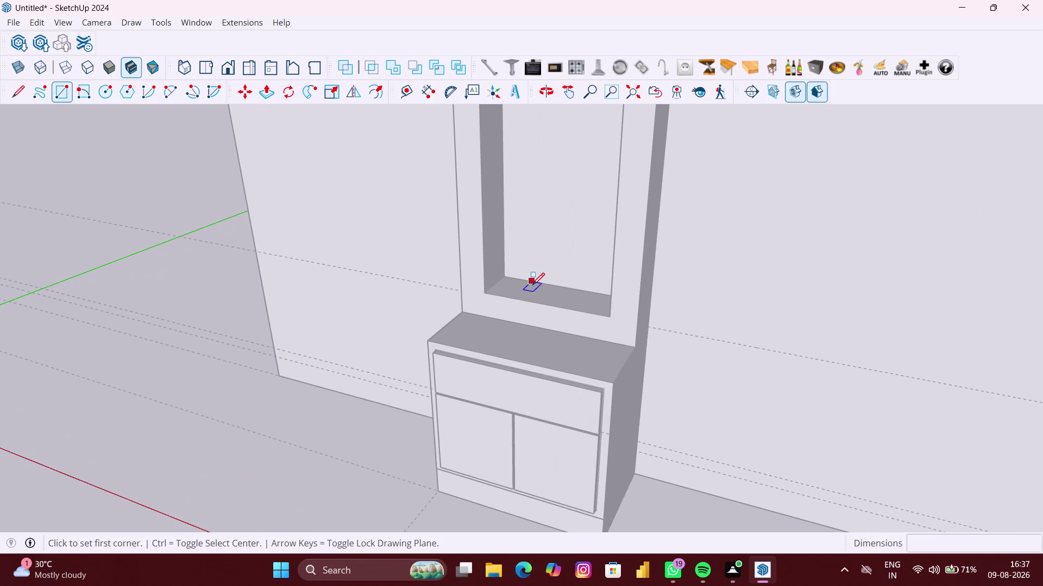
click(495, 286)
scroll(down, 3)
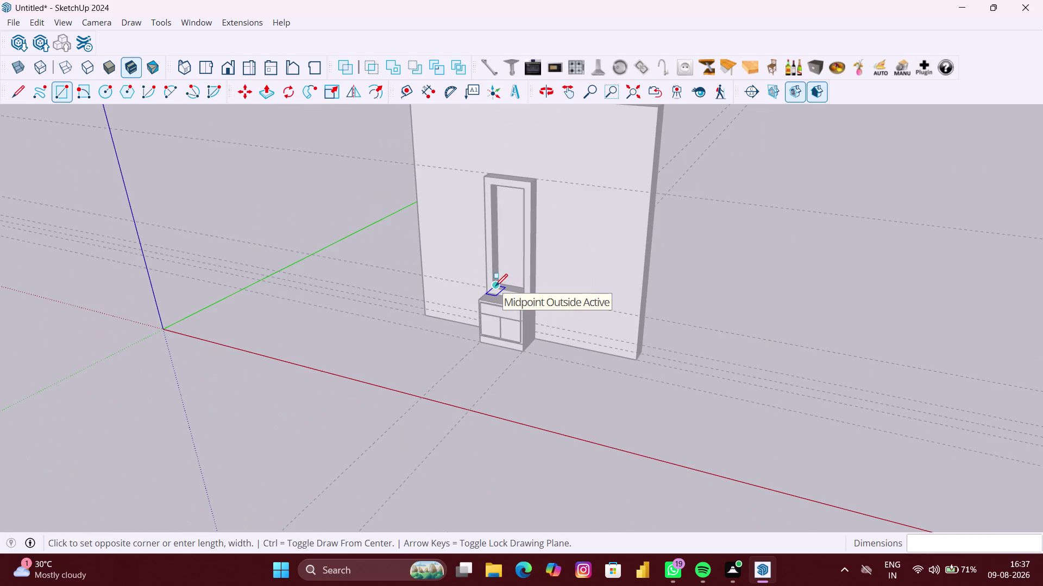
Complete the rectangle at the opening's top corner so it fills the mirror opening.
middle_drag(526, 198, 544, 196)
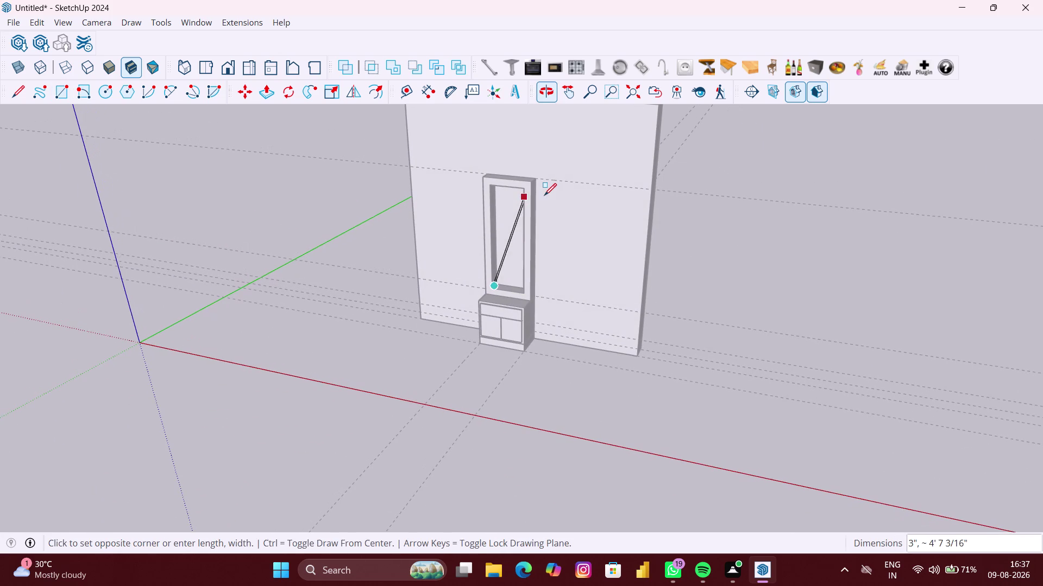
key(Left)
scroll(up, 3)
scroll(up, 3)
middle_drag(530, 188, 531, 189)
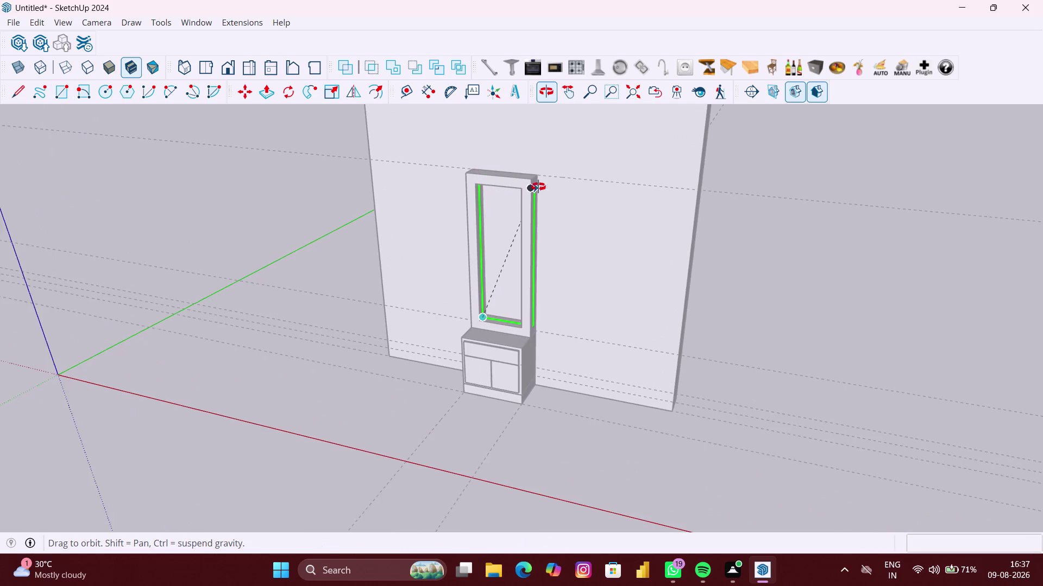
middle_drag(530, 189, 623, 155)
scroll(up, 3)
middle_drag(526, 186, 575, 155)
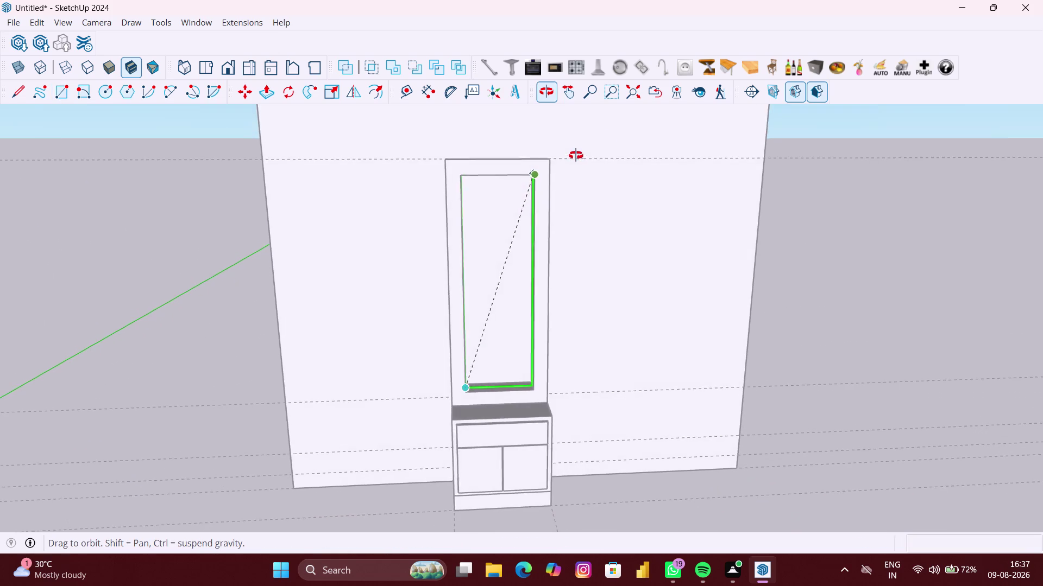
middle_drag(575, 155, 607, 138)
scroll(up, 3)
middle_drag(542, 181, 579, 152)
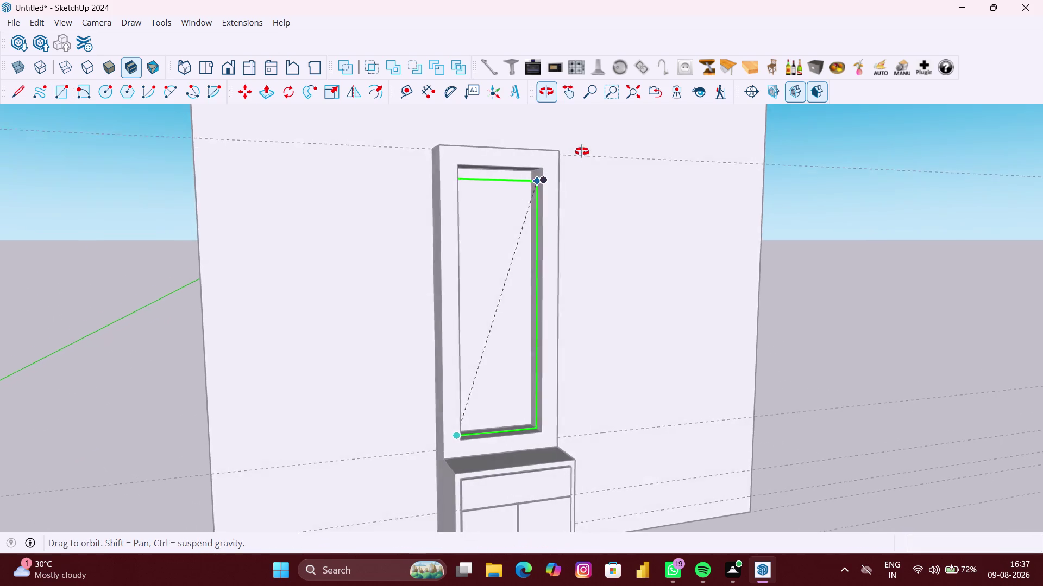
middle_drag(580, 152, 605, 133)
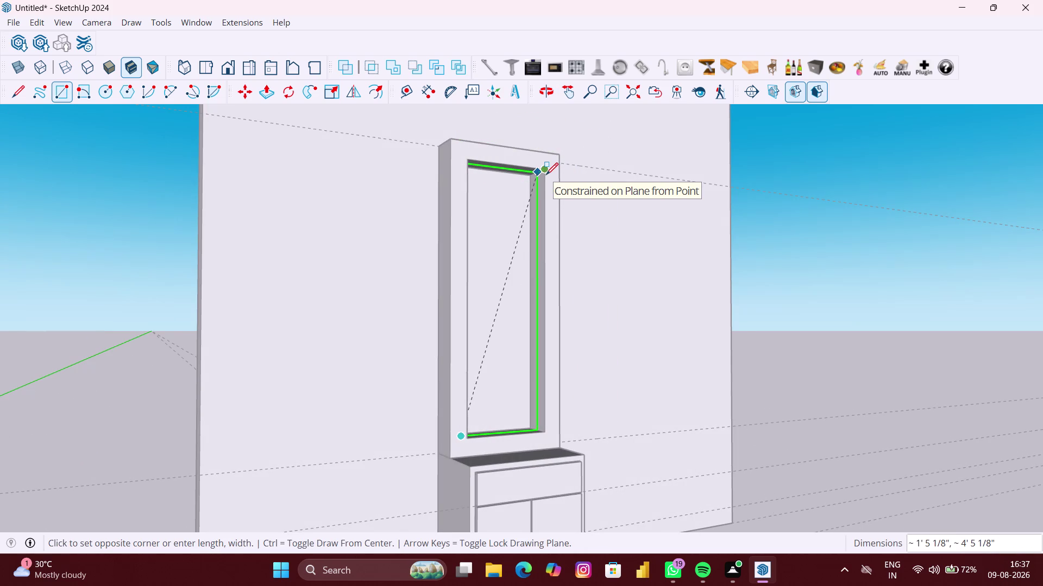
scroll(up, 3)
click(531, 173)
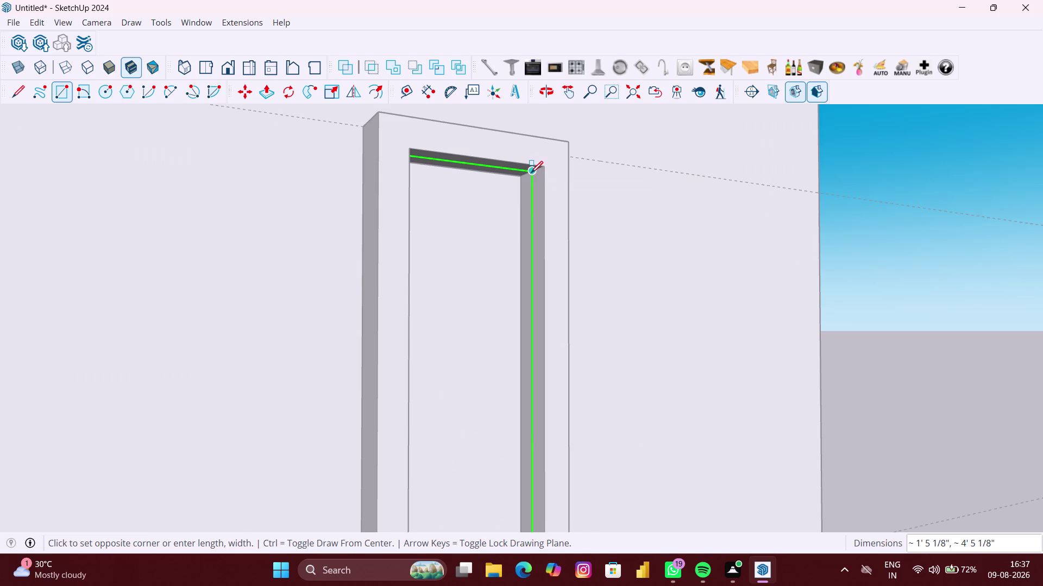
Push/Pull the mirror face 6 mm deep.
scroll(down, 3)
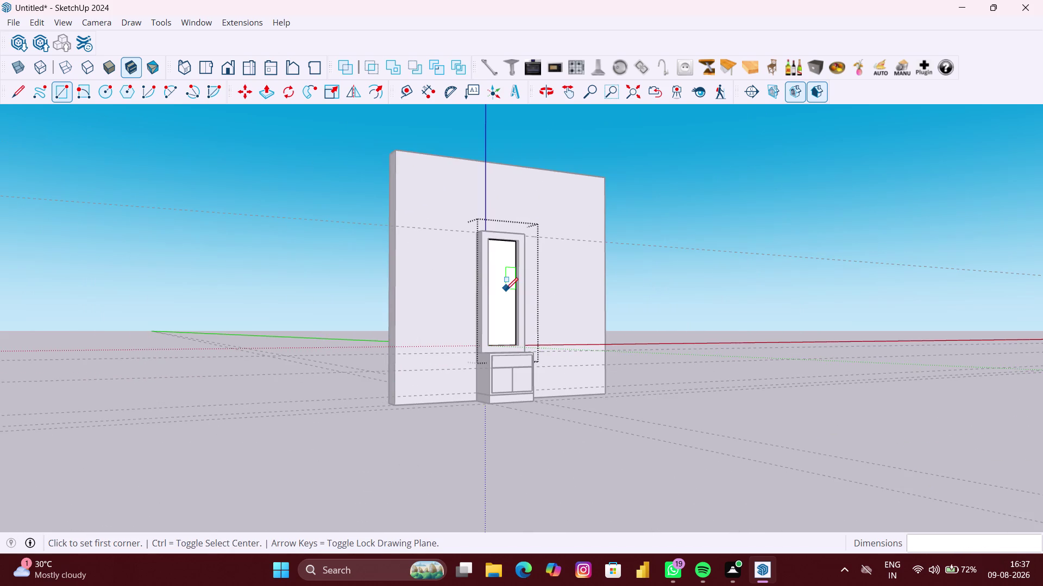
key(space)
key(space)
key(space)
middle_drag(505, 290, 463, 389)
scroll(up, 3)
middle_drag(495, 351, 447, 362)
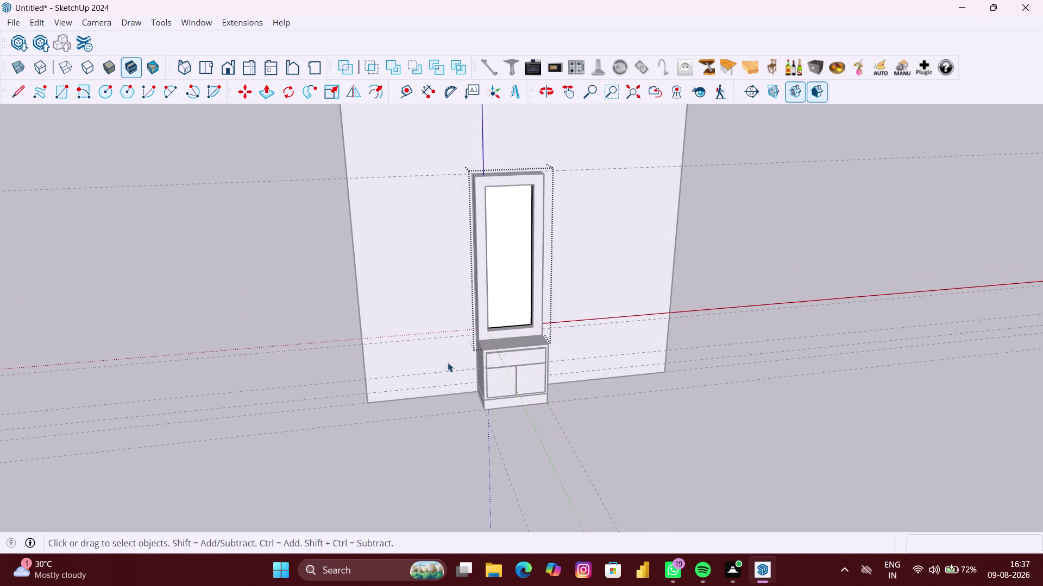
key(p)
click(502, 298)
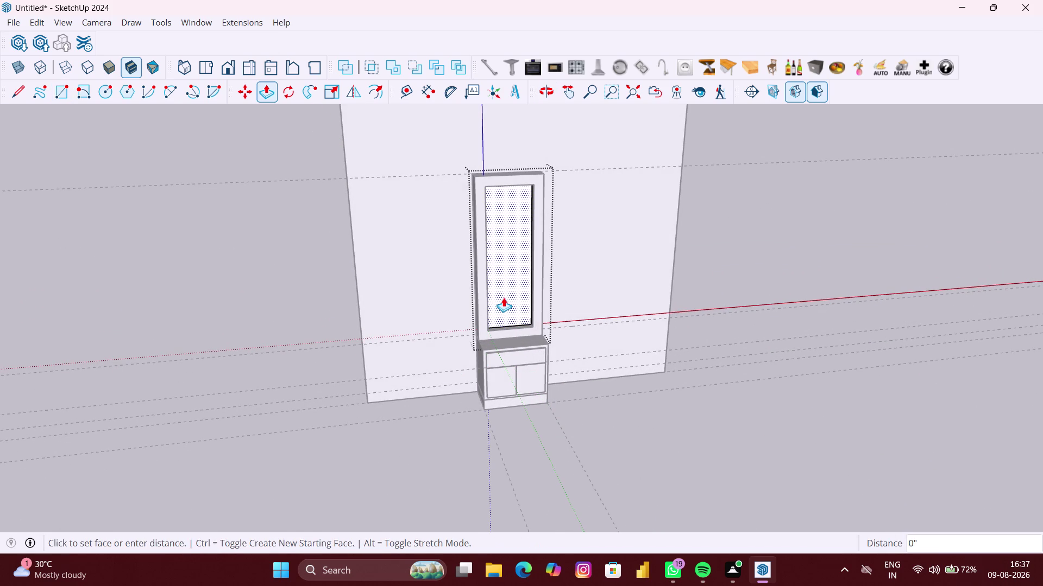
key(6)
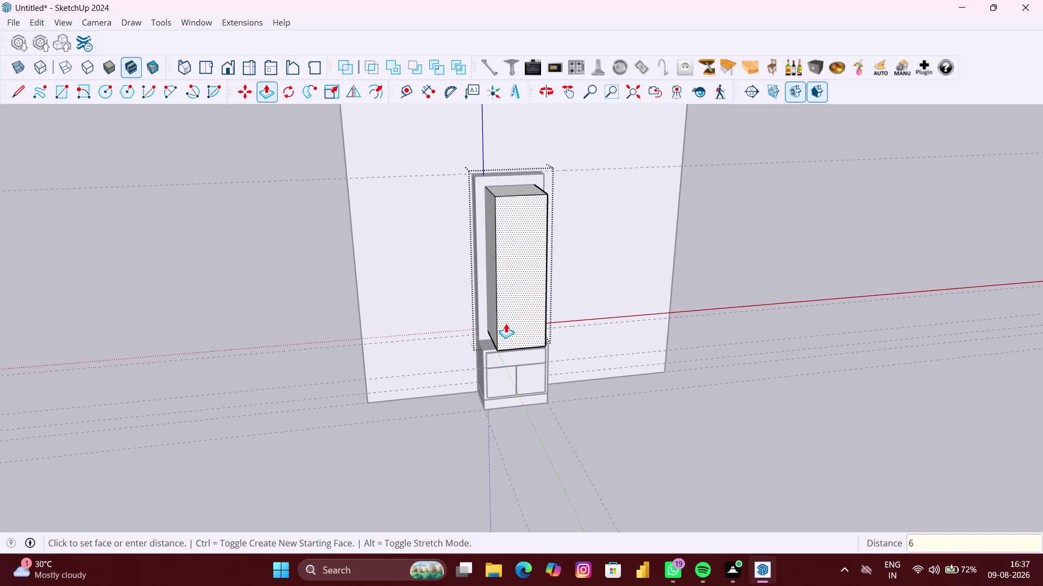
text(MM)
key(Return)
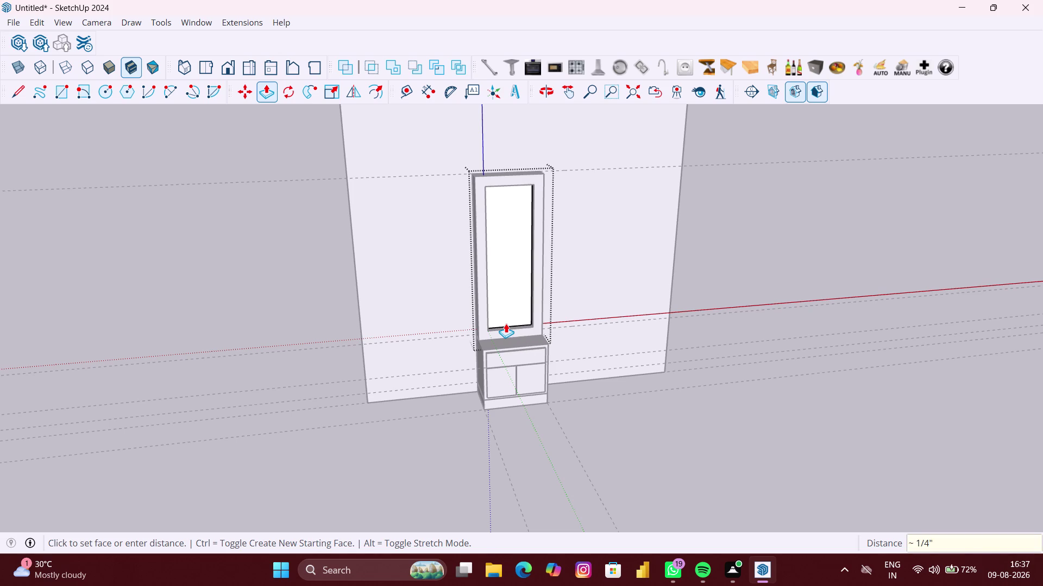
key(space)
click(290, 351)
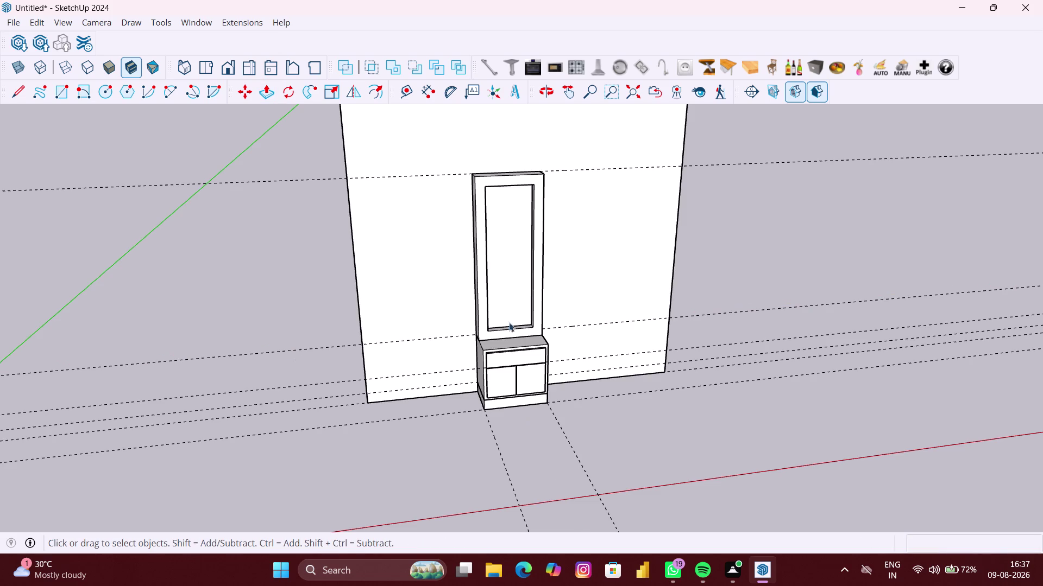
middle_drag(508, 323, 474, 333)
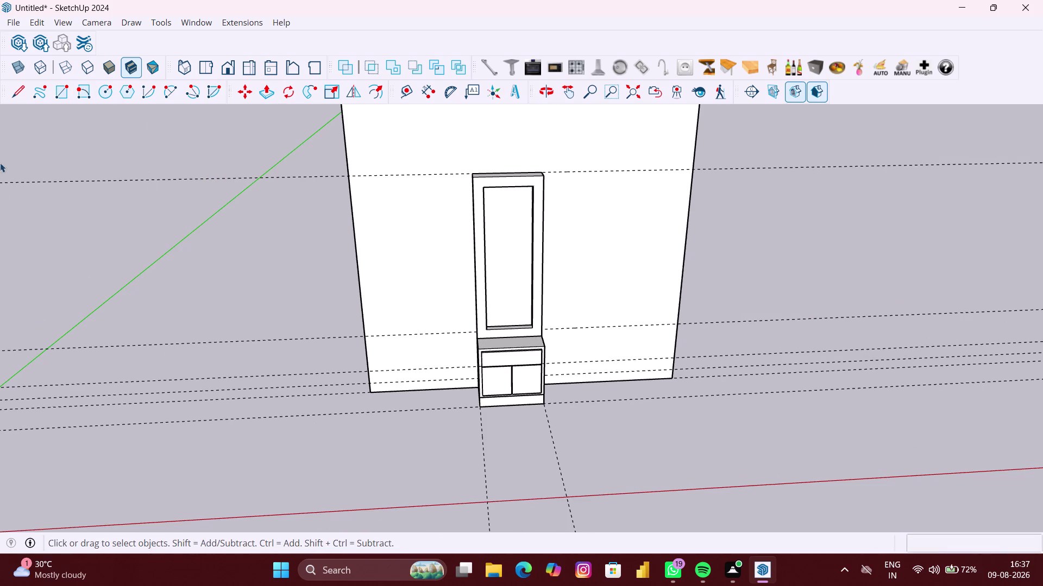
click(17, 63)
scroll(up, 3)
Turn on X-ray view and zoom in on the mirror panel's lower corner.
middle_click(489, 288)
click(515, 277)
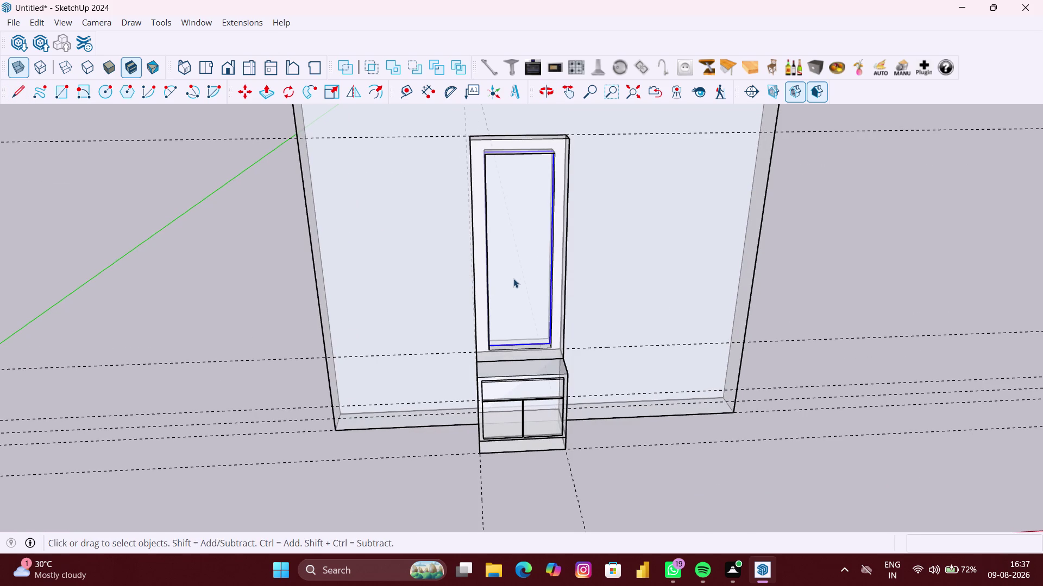
key(m)
scroll(up, 3)
middle_drag(499, 324, 491, 328)
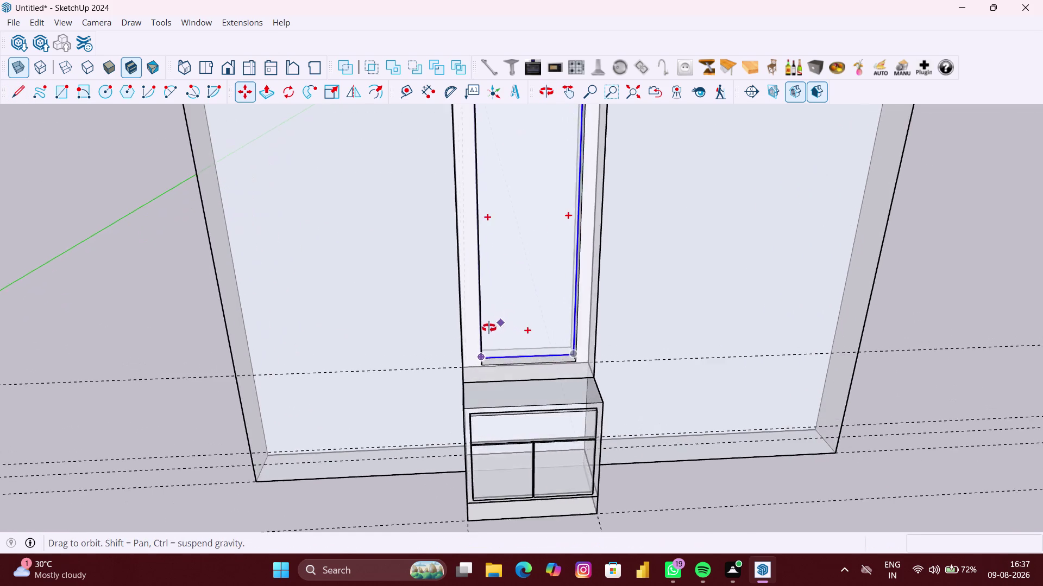
middle_drag(490, 327, 467, 343)
scroll(up, 3)
middle_drag(472, 357, 465, 360)
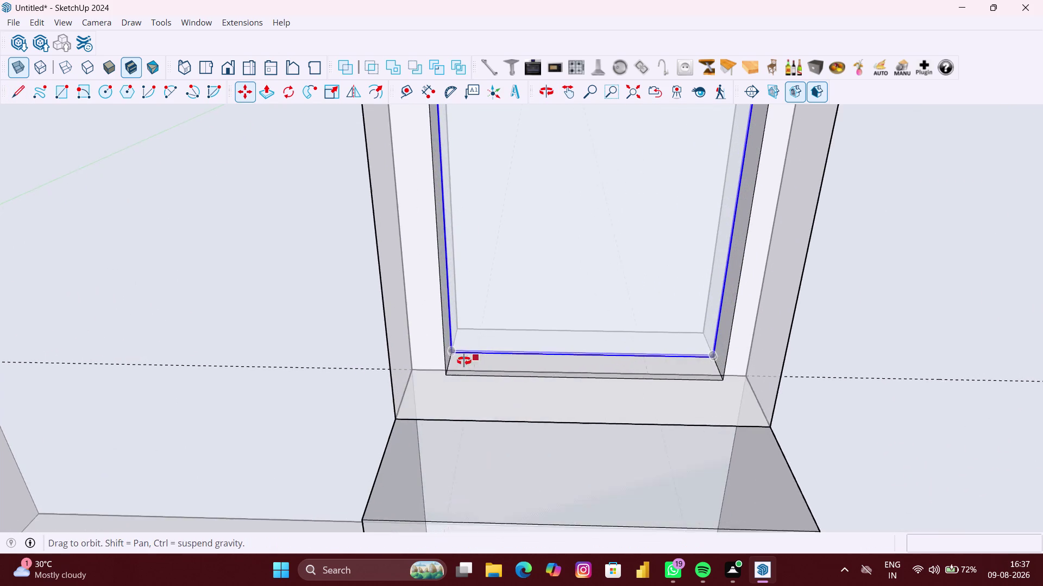
middle_drag(465, 360, 457, 368)
scroll(up, 3)
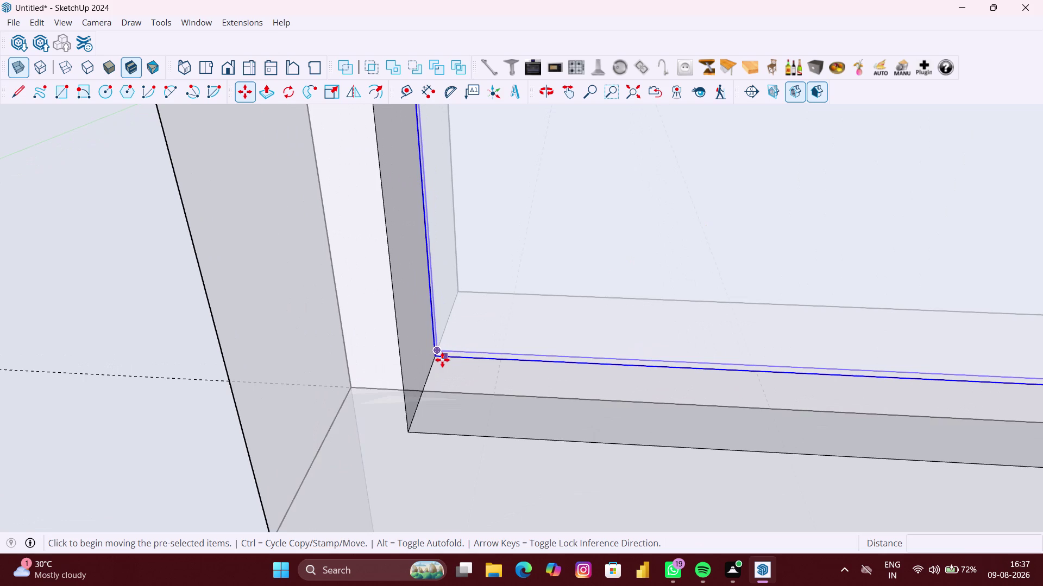
scroll(up, 3)
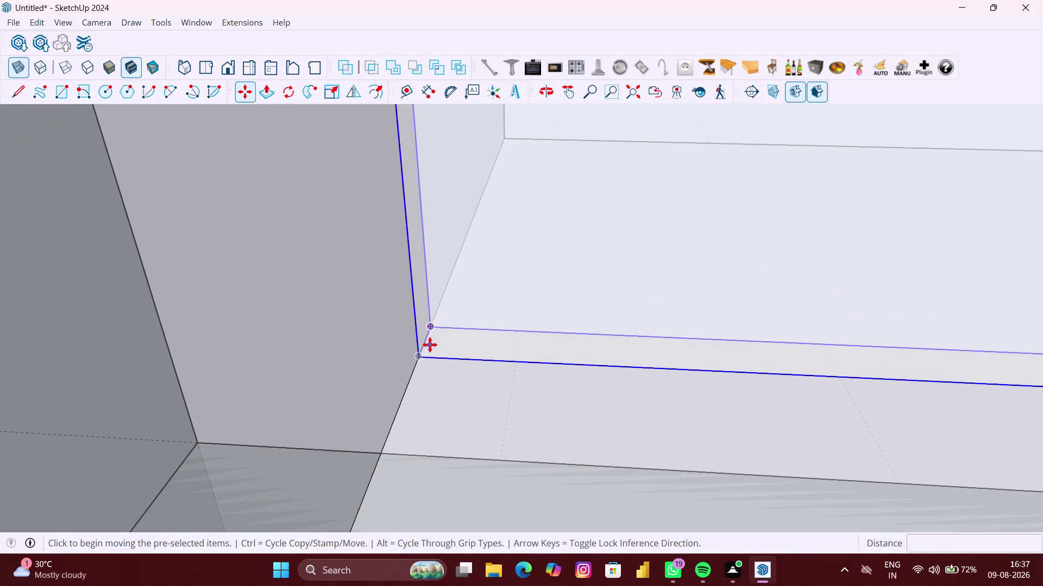
scroll(up, 3)
Move the mirror panel by its lower corner onto the frame's inner edge.
click(426, 343)
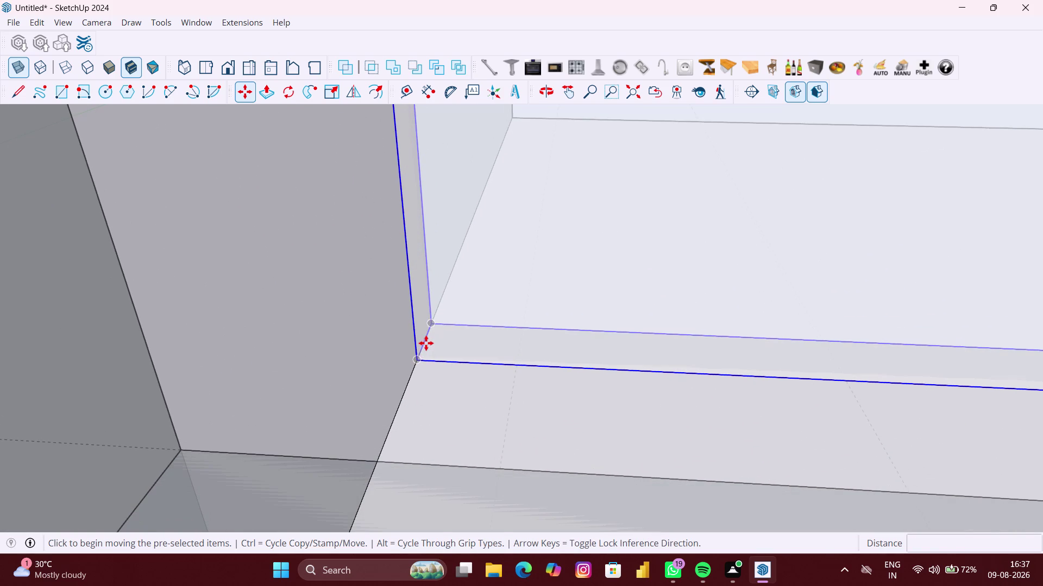
scroll(down, 3)
scroll(down, 3)
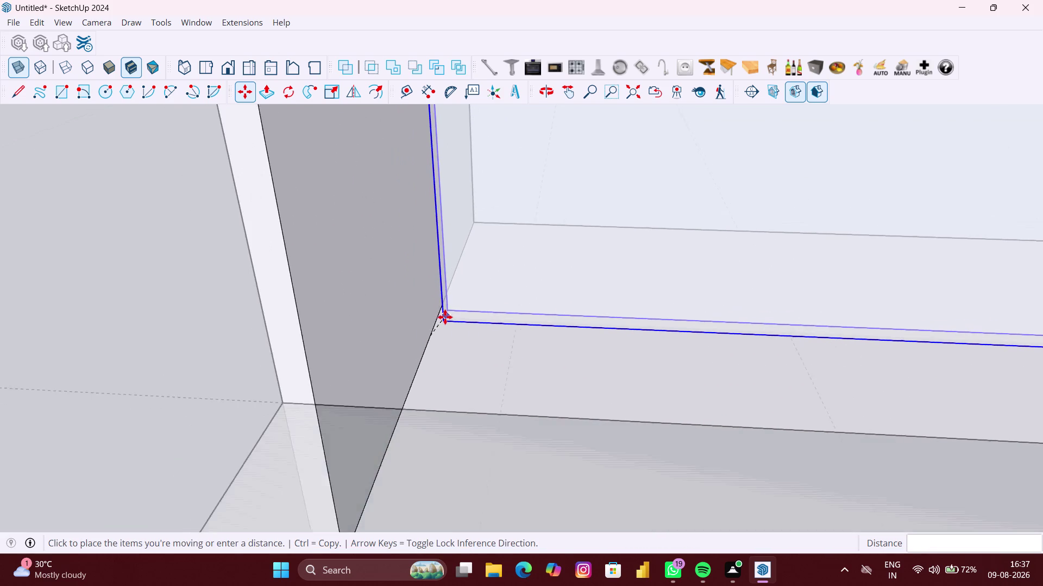
scroll(down, 3)
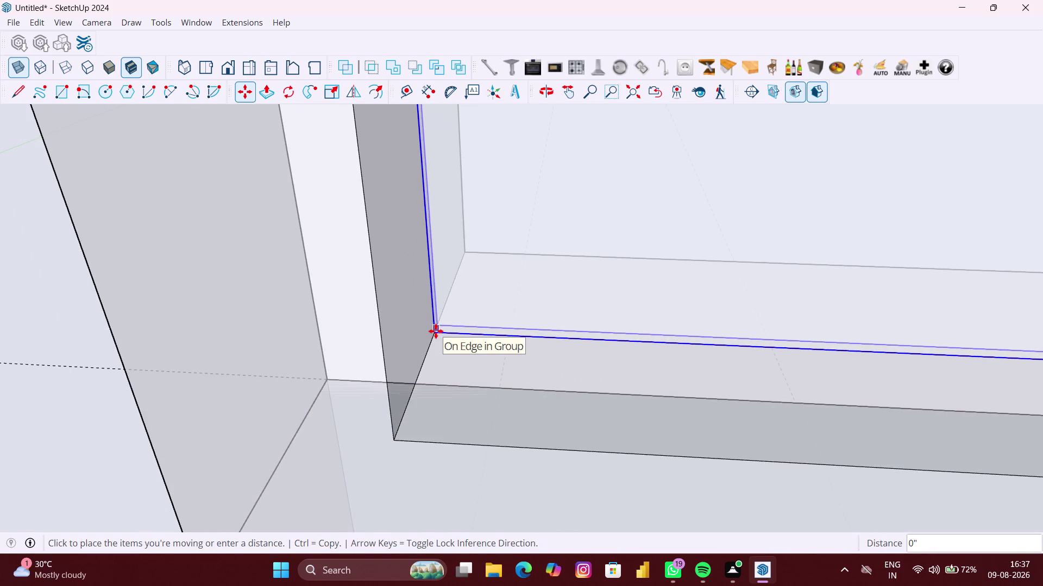
scroll(up, 3)
scroll(up, 3)
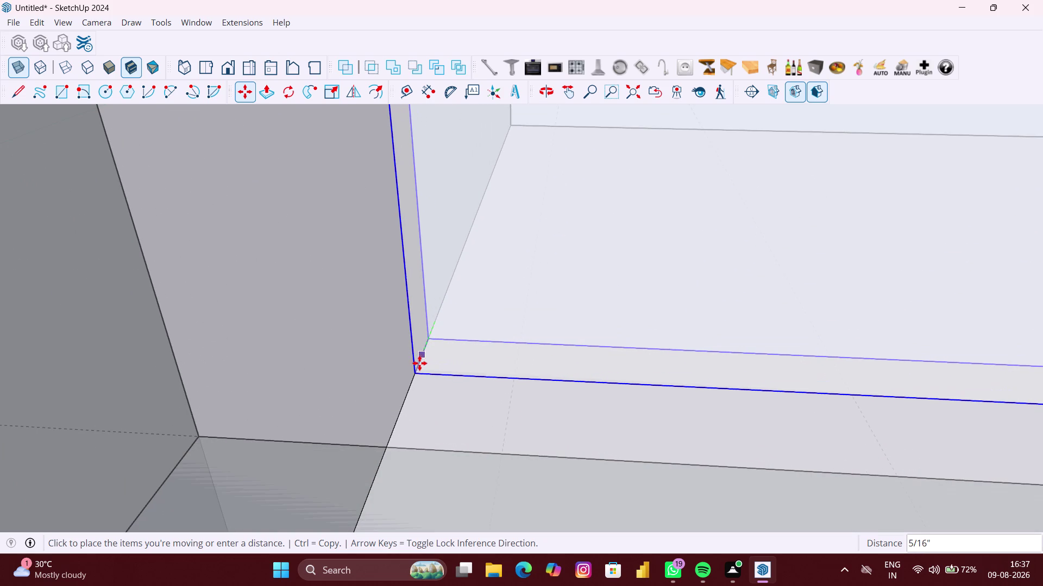
scroll(down, 3)
scroll(down, 3)
scroll(down, 3)
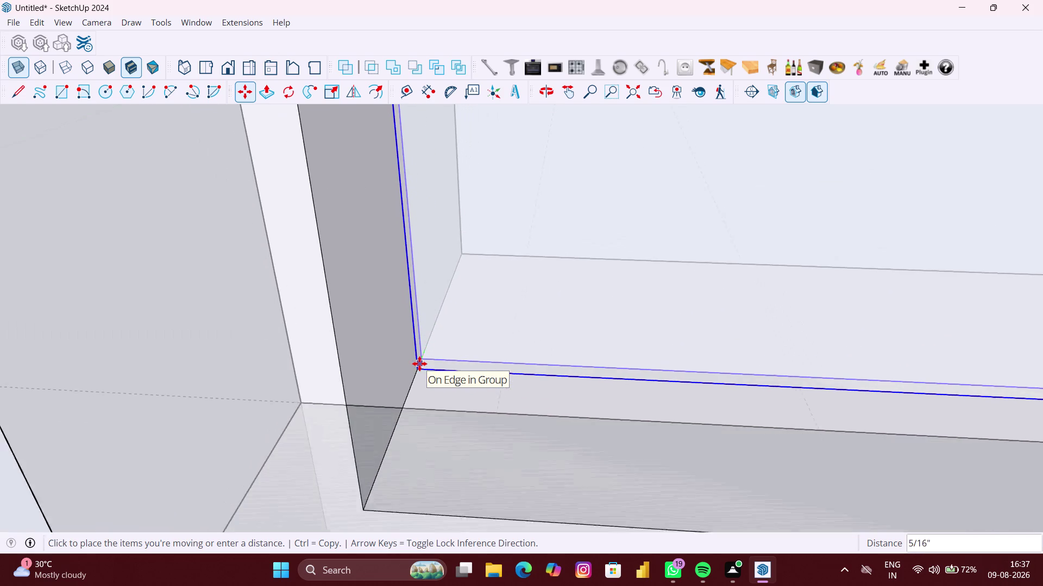
scroll(down, 3)
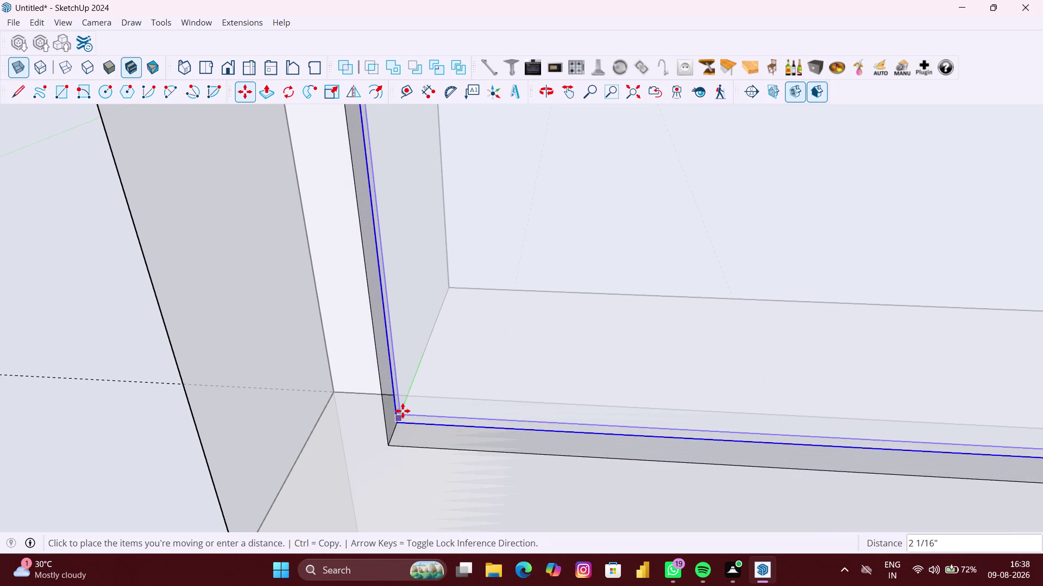
scroll(up, 3)
scroll(up, 3)
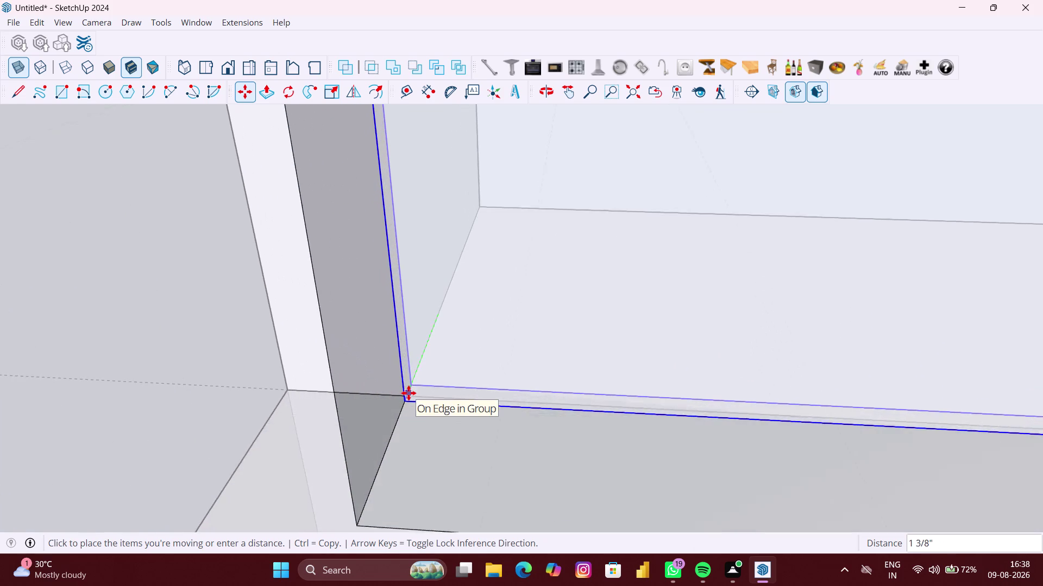
scroll(up, 3)
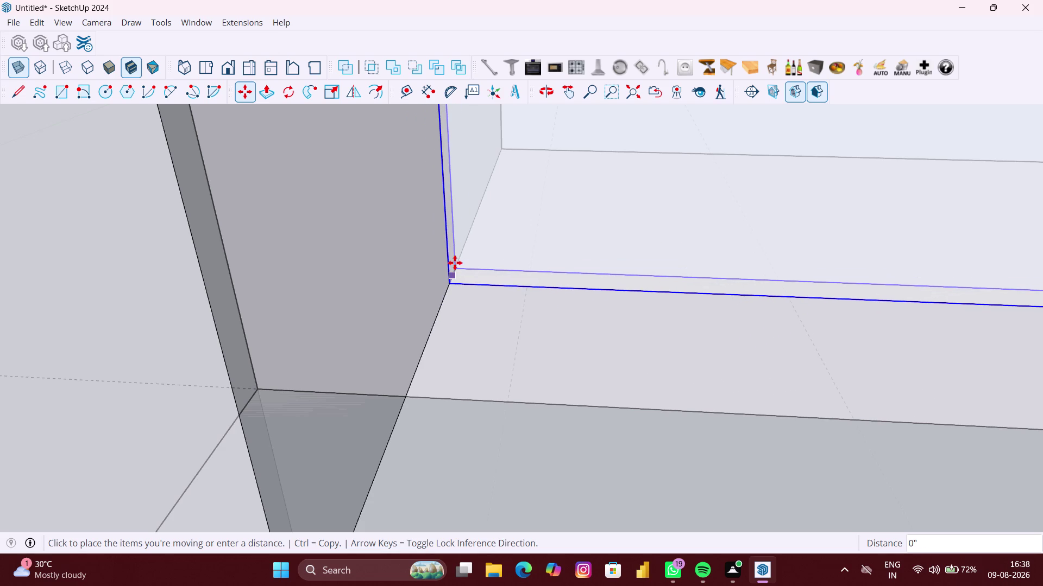
click(455, 263)
scroll(down, 3)
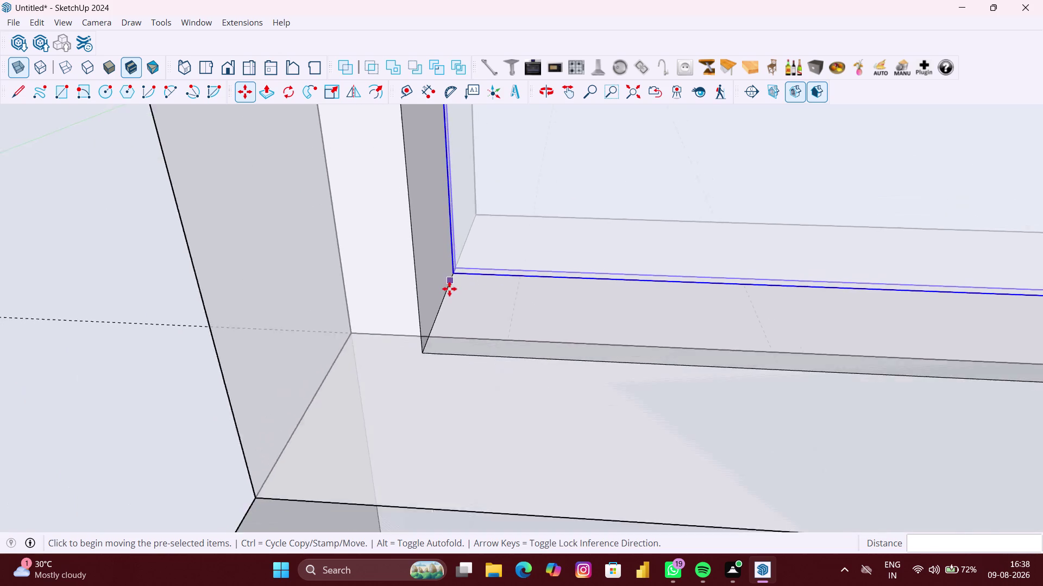
scroll(down, 3)
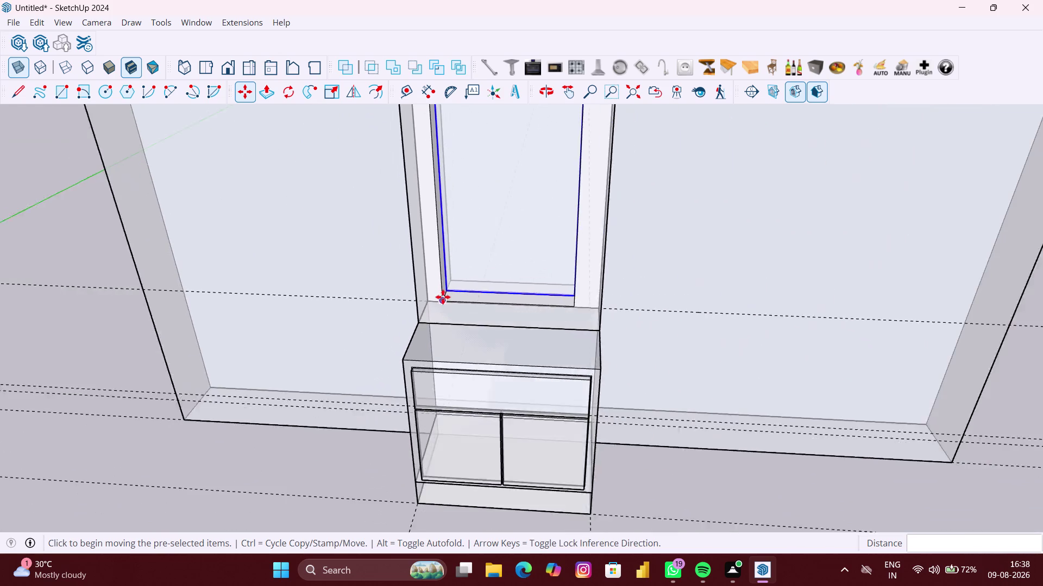
key(space)
click(360, 319)
Clear the selection and switch X-ray display off.
scroll(down, 3)
click(206, 400)
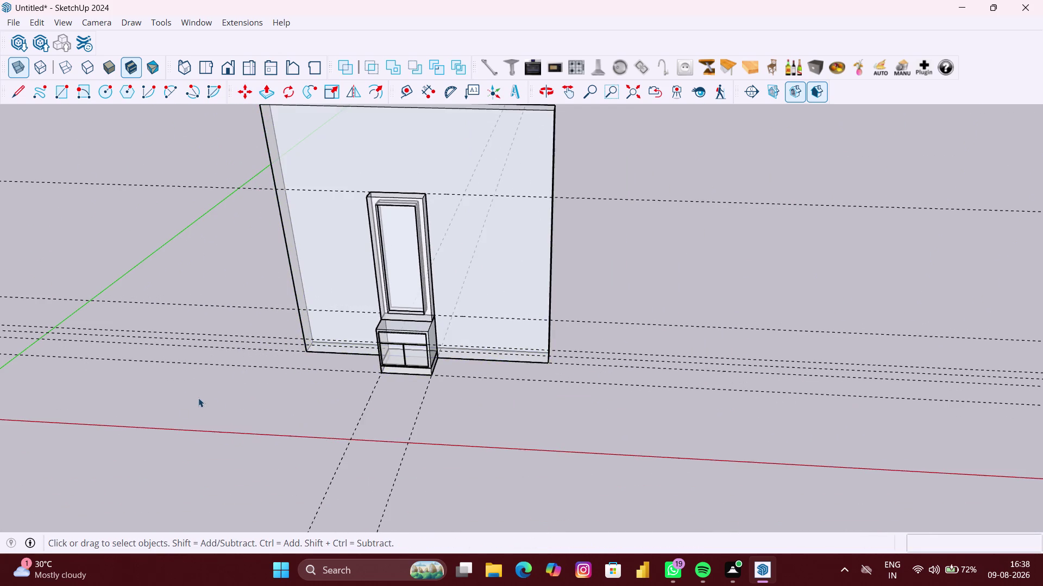
scroll(down, 3)
click(36, 23)
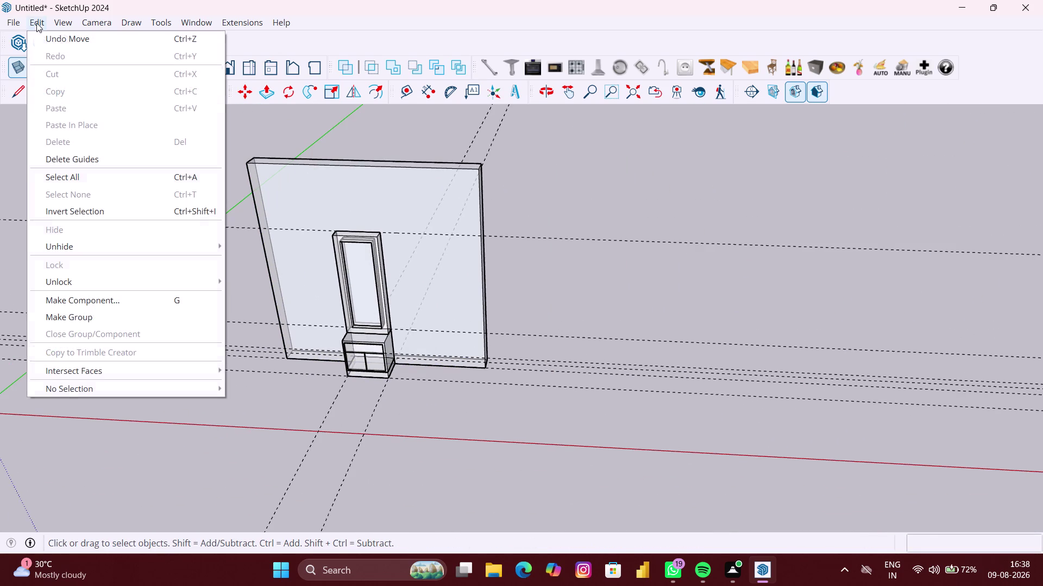
click(98, 160)
middle_drag(358, 305, 415, 219)
click(14, 59)
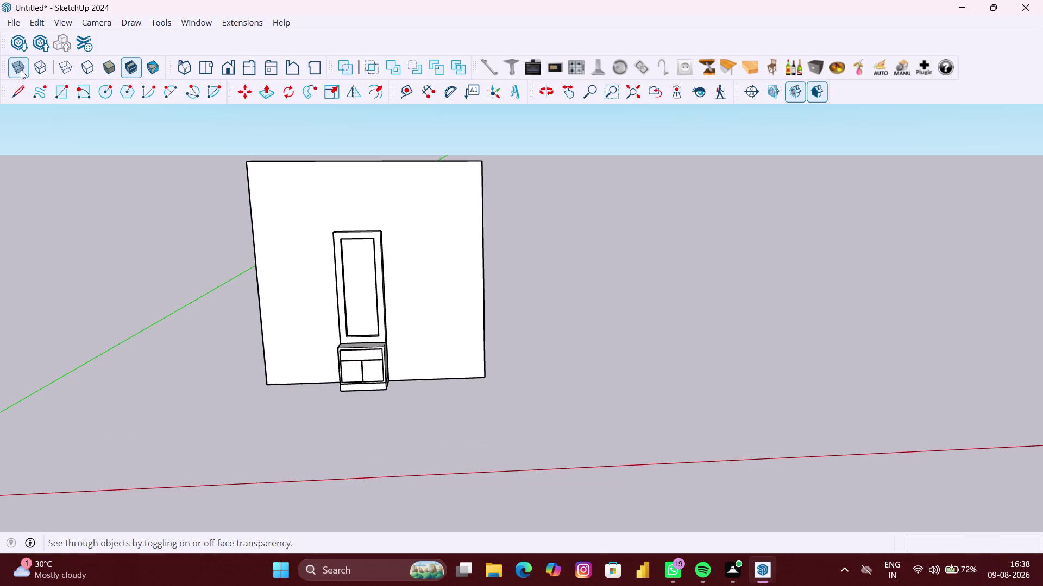
Turn the view toward the wardrobe and select the mirror frame group.
scroll(up, 3)
middle_click(679, 279)
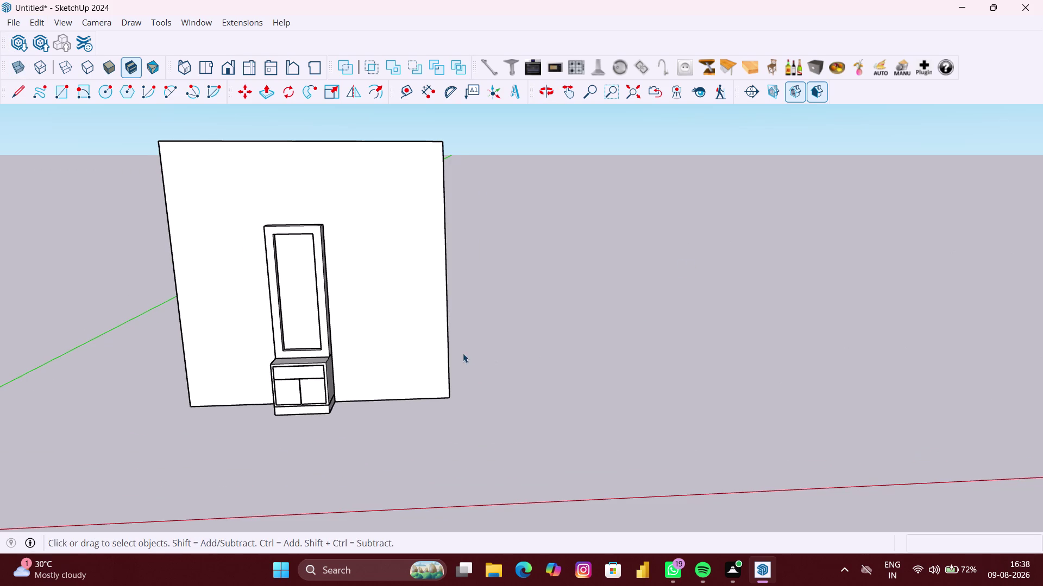
scroll(up, 3)
middle_drag(298, 373, 307, 371)
scroll(up, 3)
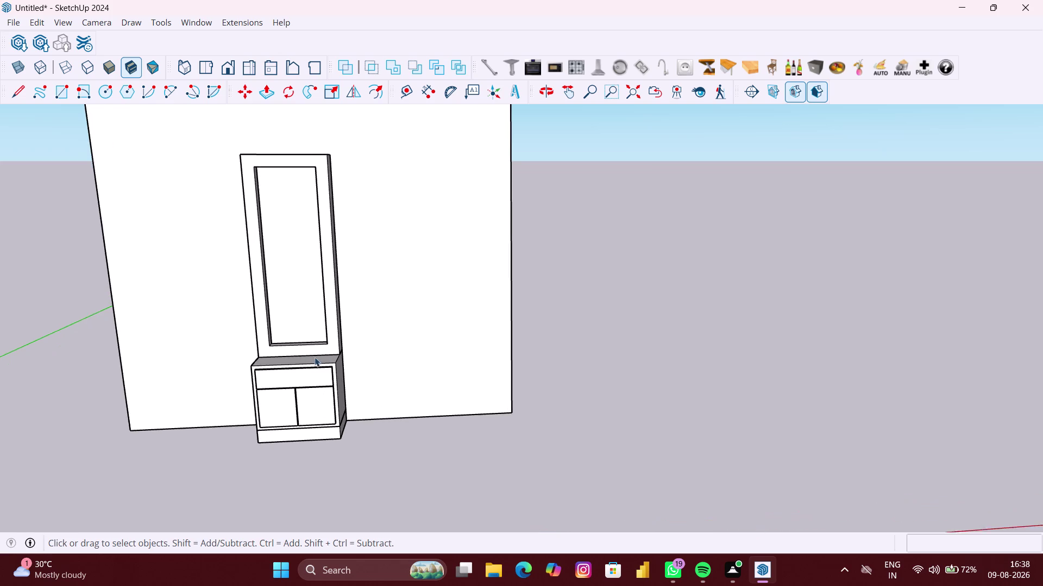
click(327, 354)
click(332, 350)
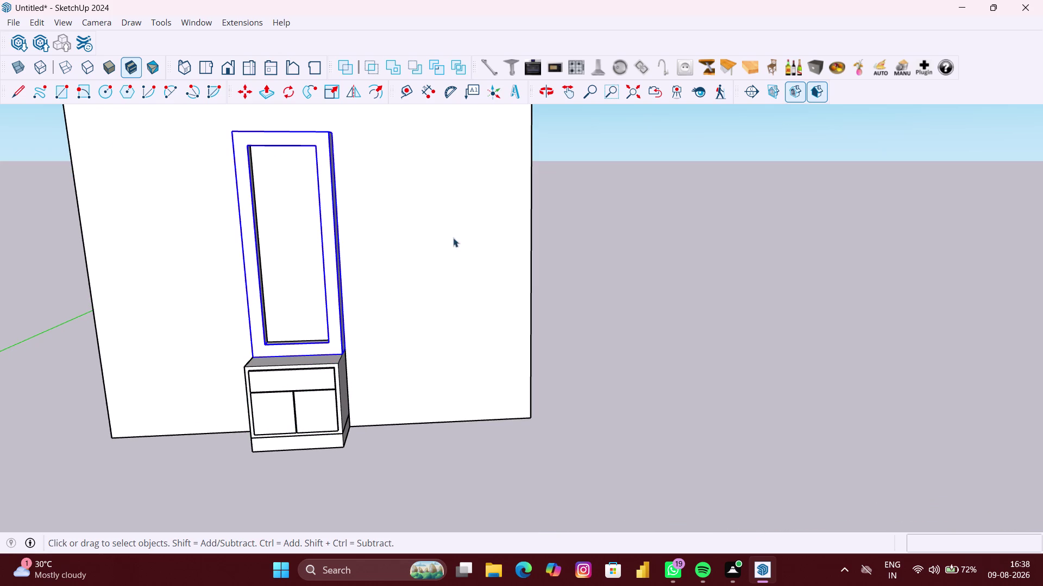
click(704, 297)
Paint the whole base cabinet group with Wood Board Cork from the Wood collection.
key(b)
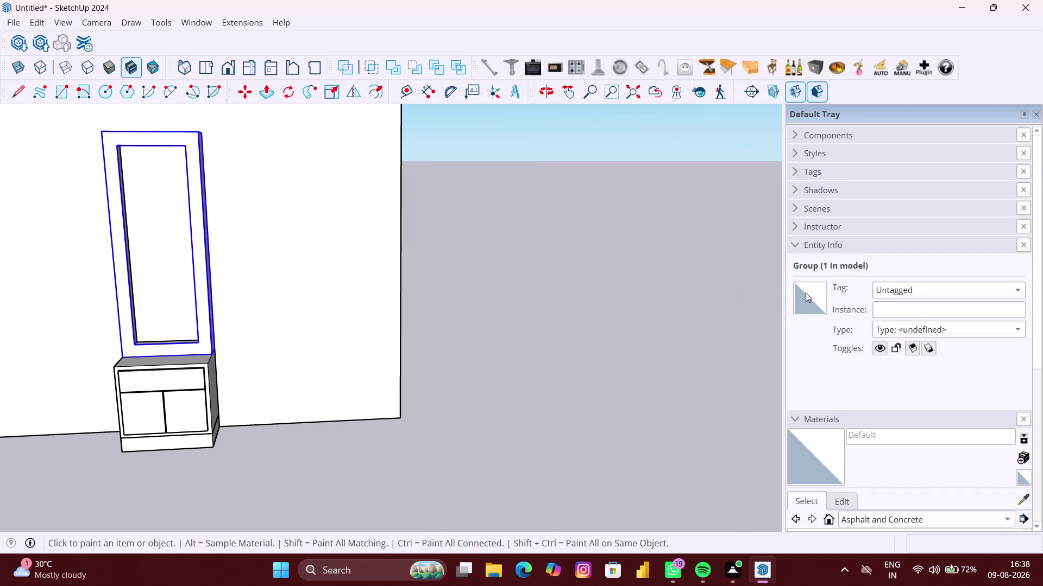
scroll(down, 3)
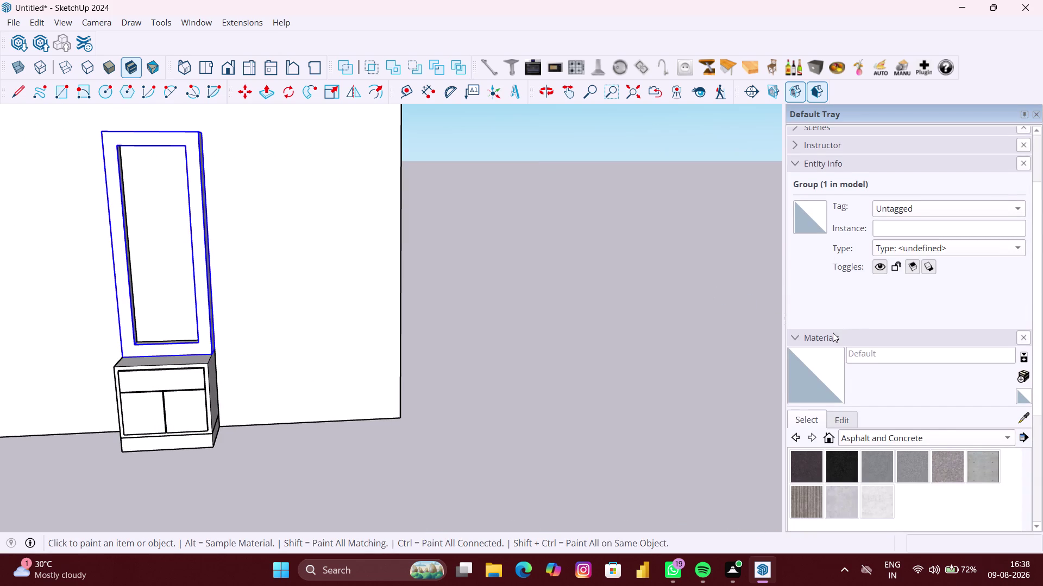
click(902, 440)
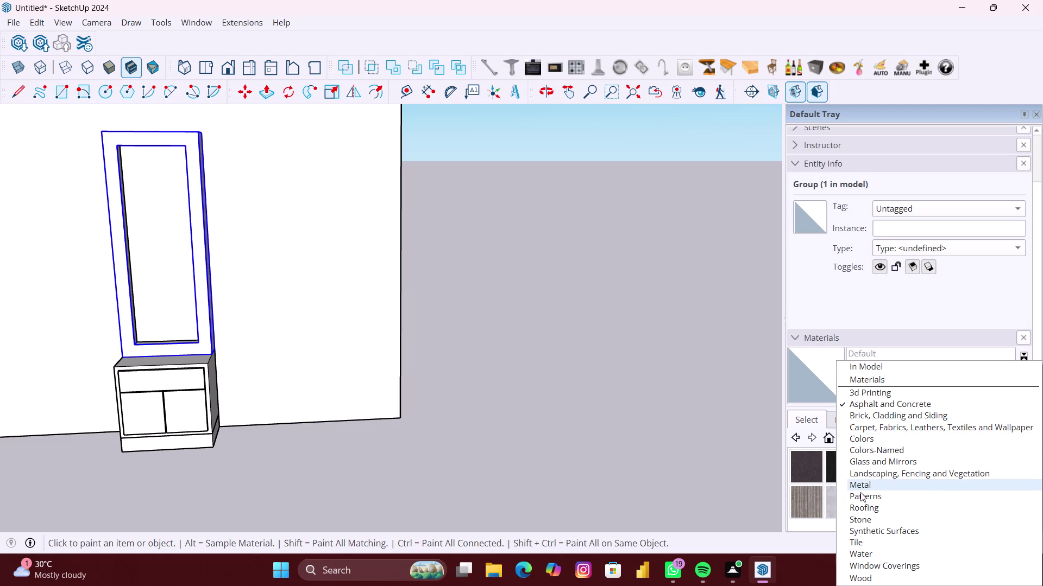
click(861, 582)
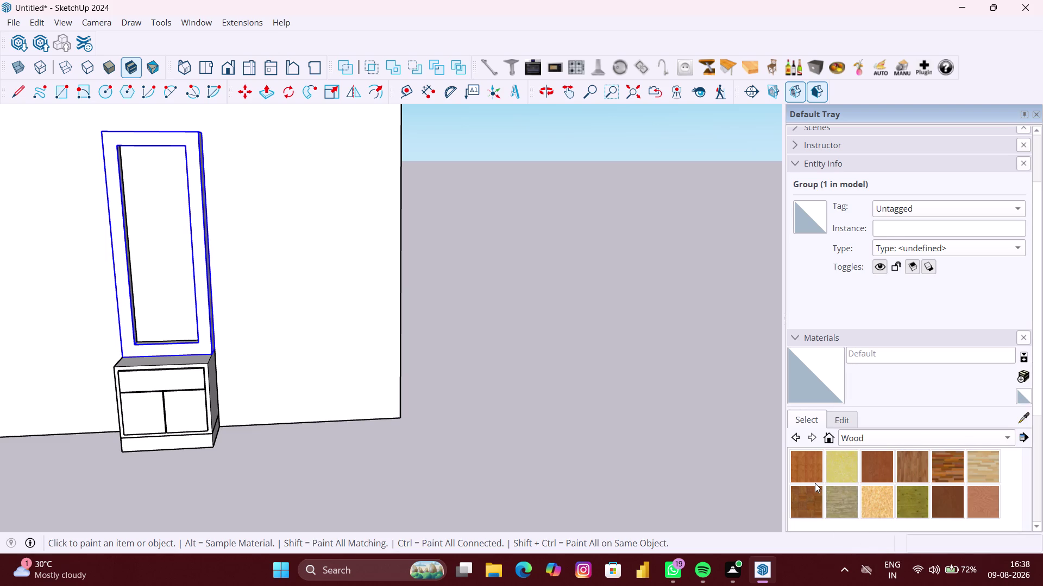
click(832, 469)
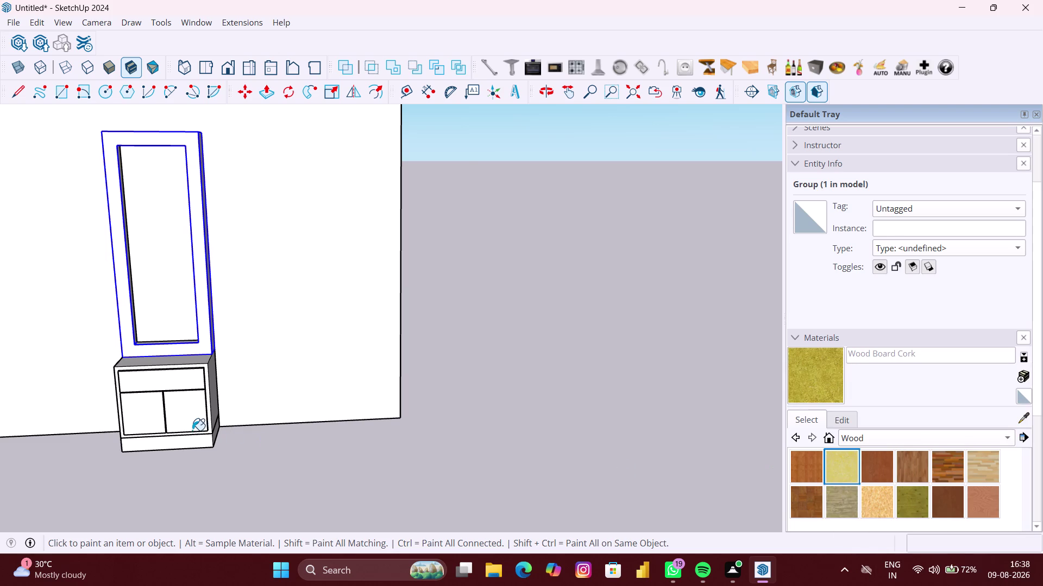
scroll(up, 3)
scroll(up, 3)
middle_drag(175, 415, 300, 445)
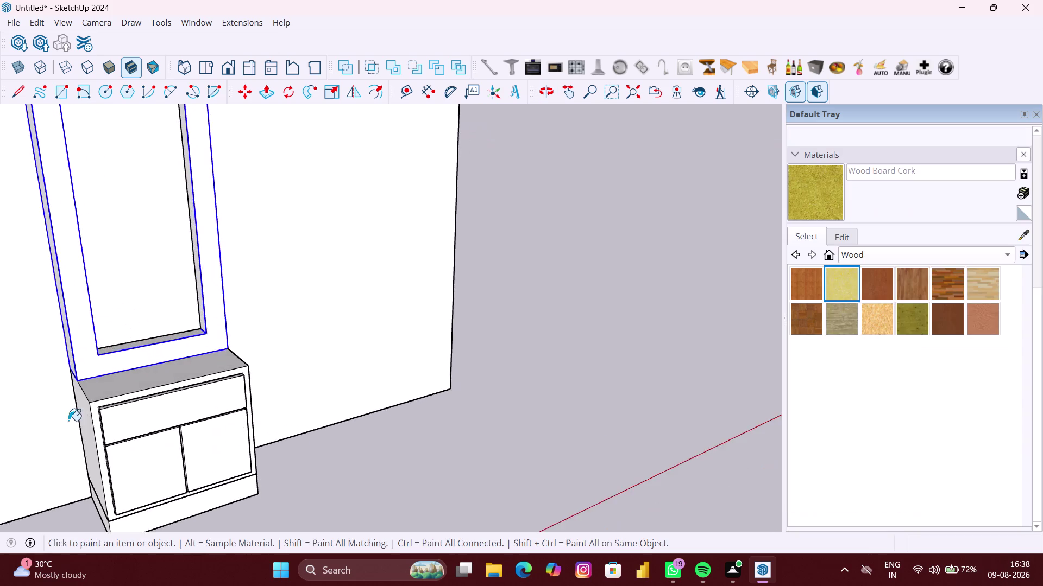
scroll(up, 3)
click(110, 419)
Undo the whole-cabinet paint and open the cabinet group for editing, with Wood Board Cork reselected.
scroll(down, 3)
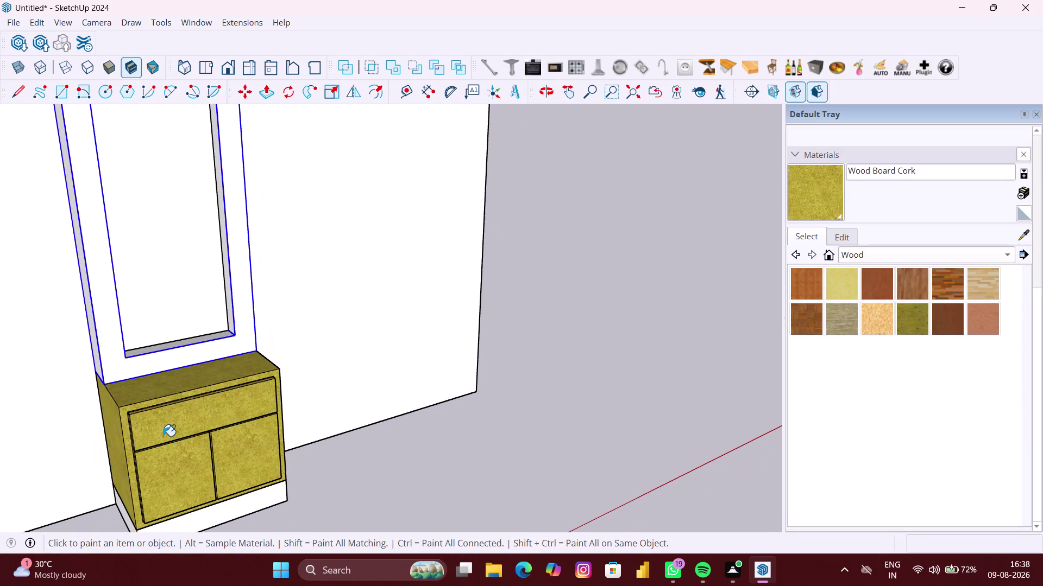
scroll(down, 3)
key(ctrl+z)
key(space)
double_click(165, 437)
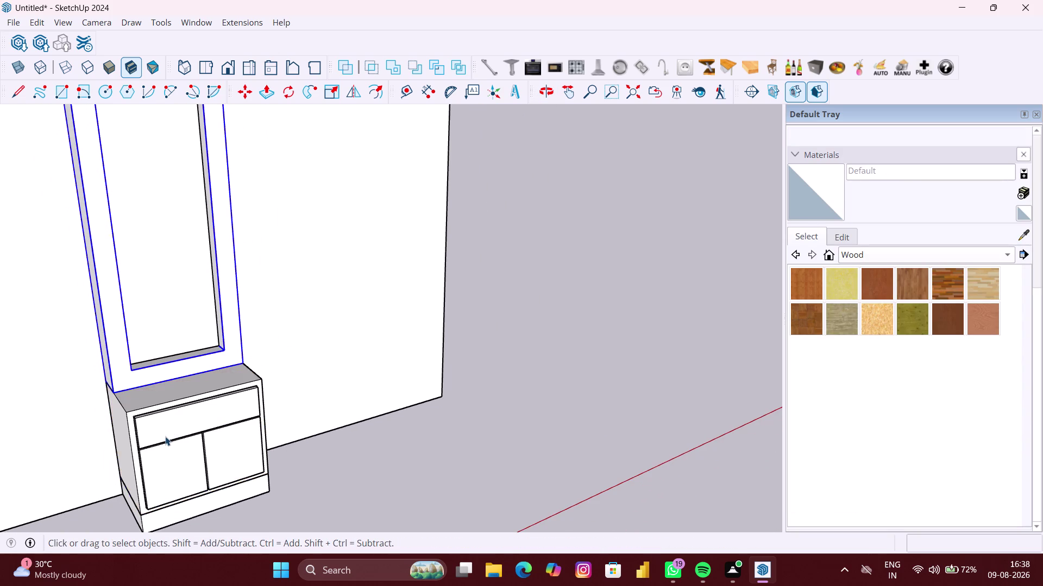
scroll(up, 3)
click(132, 431)
scroll(up, 3)
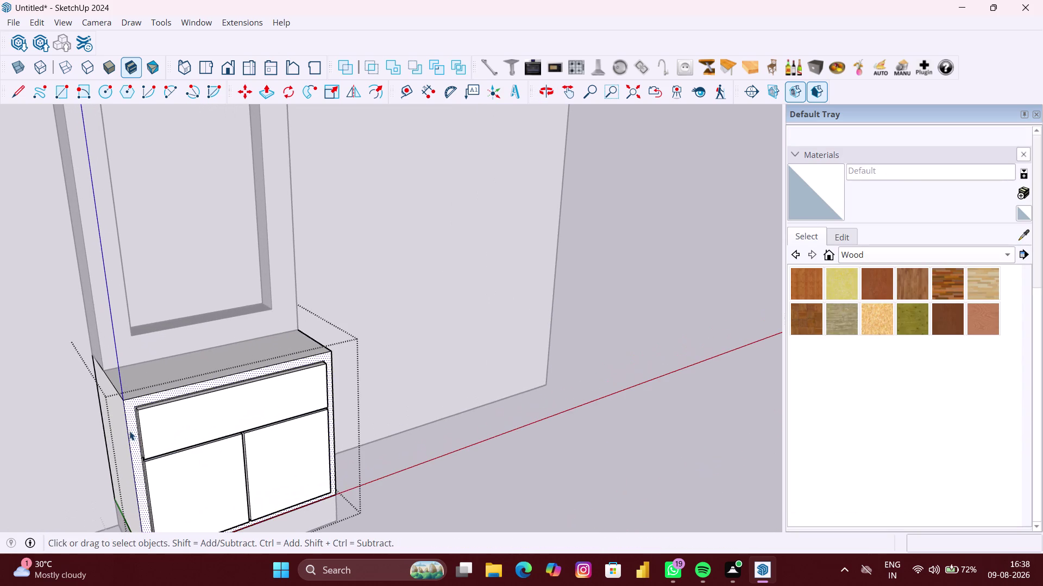
click(836, 290)
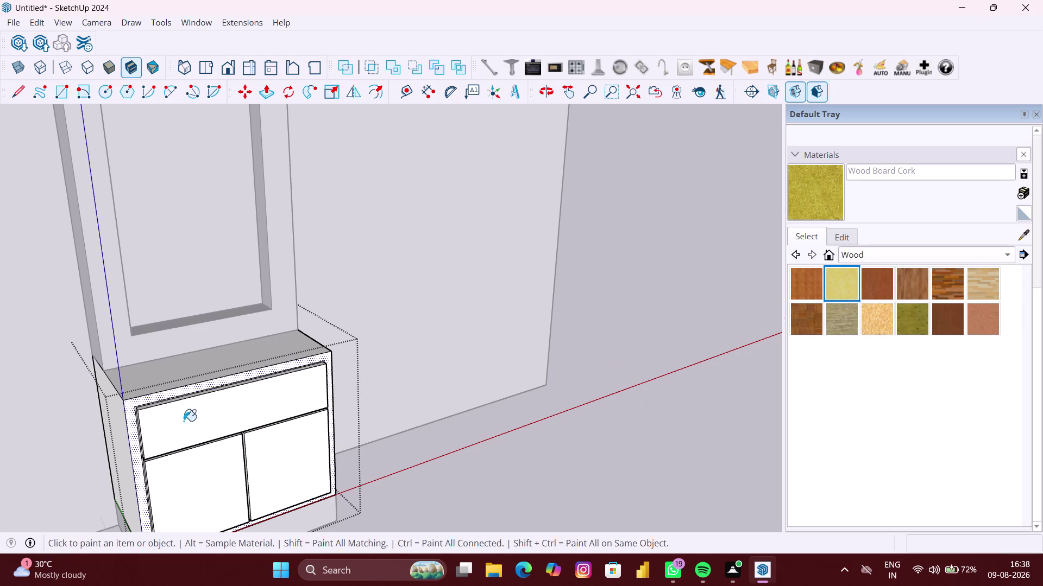
Paint the cabinet's front frame, left side and right side with Wood Board Cork.
click(131, 430)
middle_click(150, 443)
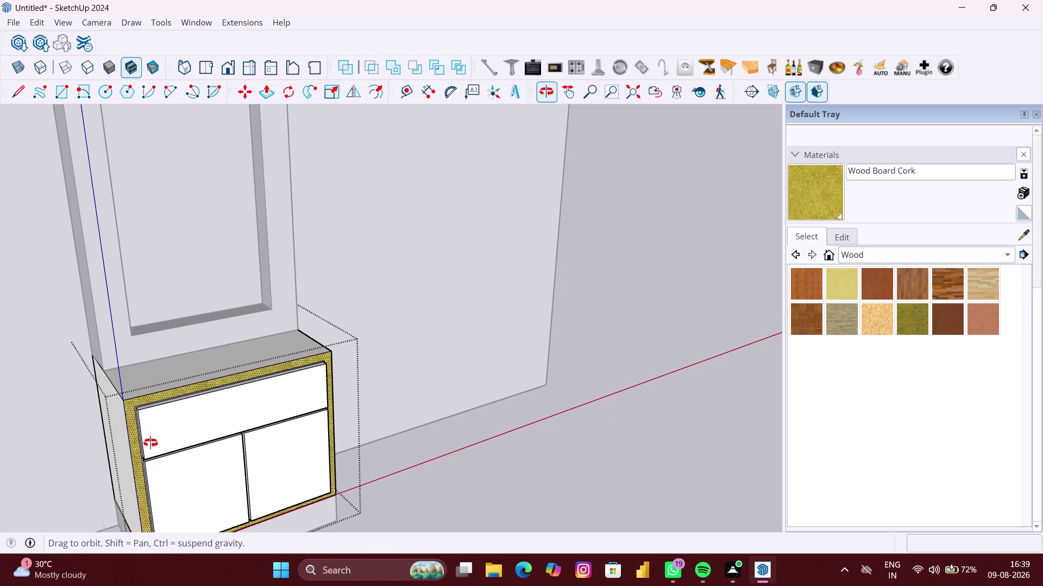
scroll(down, 3)
scroll(down, 3)
middle_drag(108, 441, 108, 441)
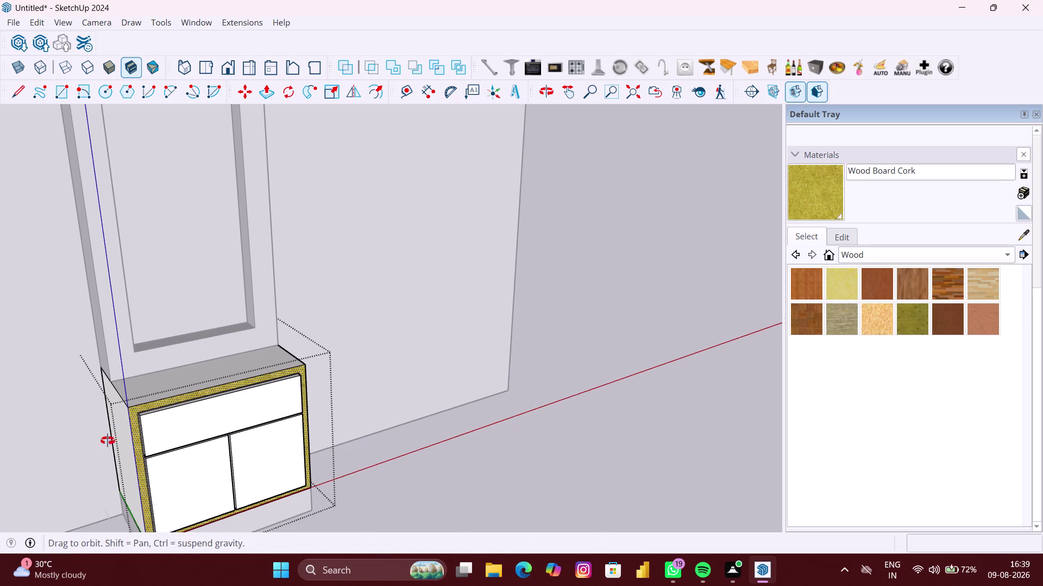
middle_drag(108, 441, 146, 439)
click(133, 445)
scroll(down, 3)
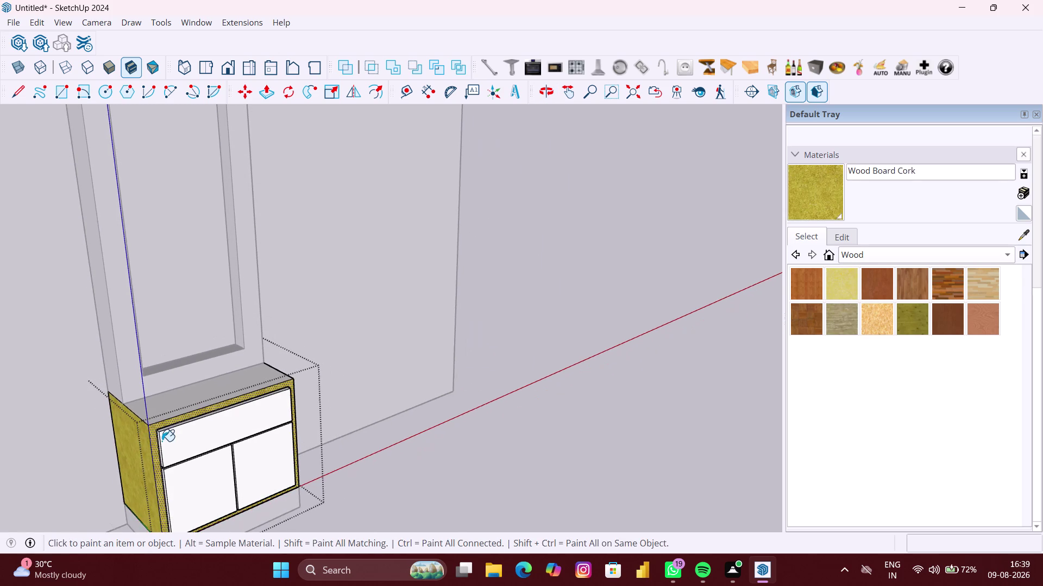
middle_drag(163, 439, 56, 432)
middle_drag(143, 428, 59, 440)
scroll(up, 3)
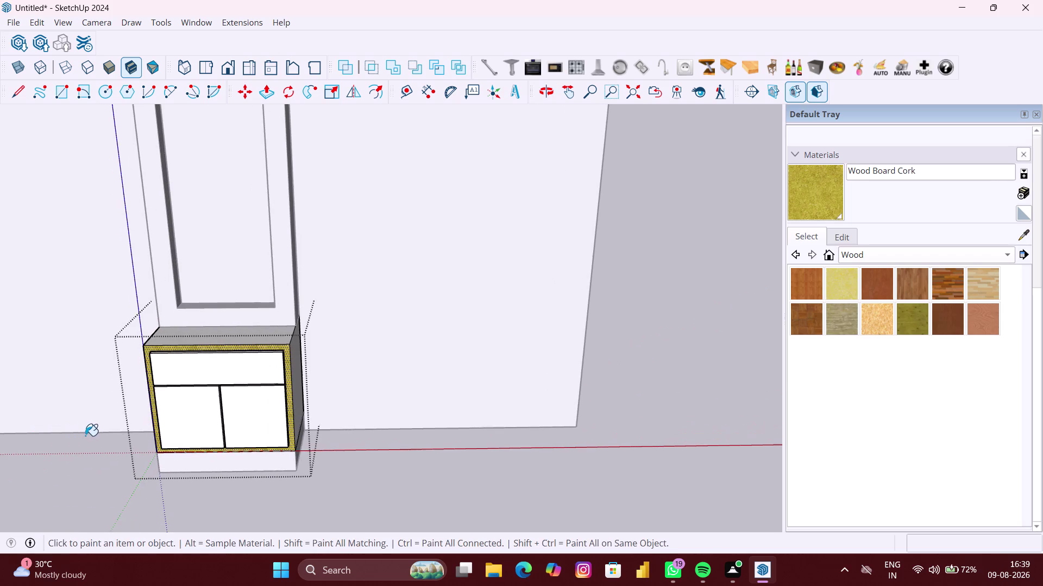
middle_drag(232, 422, 138, 438)
click(289, 382)
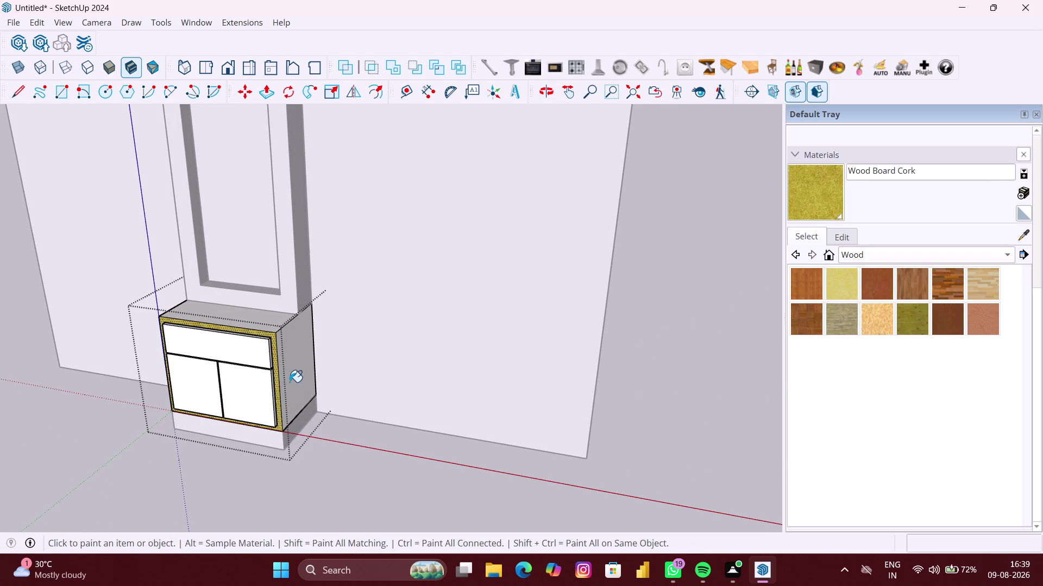
Paint the cabinet top and another face with cork, then exit the cabinet group.
middle_drag(213, 417, 254, 450)
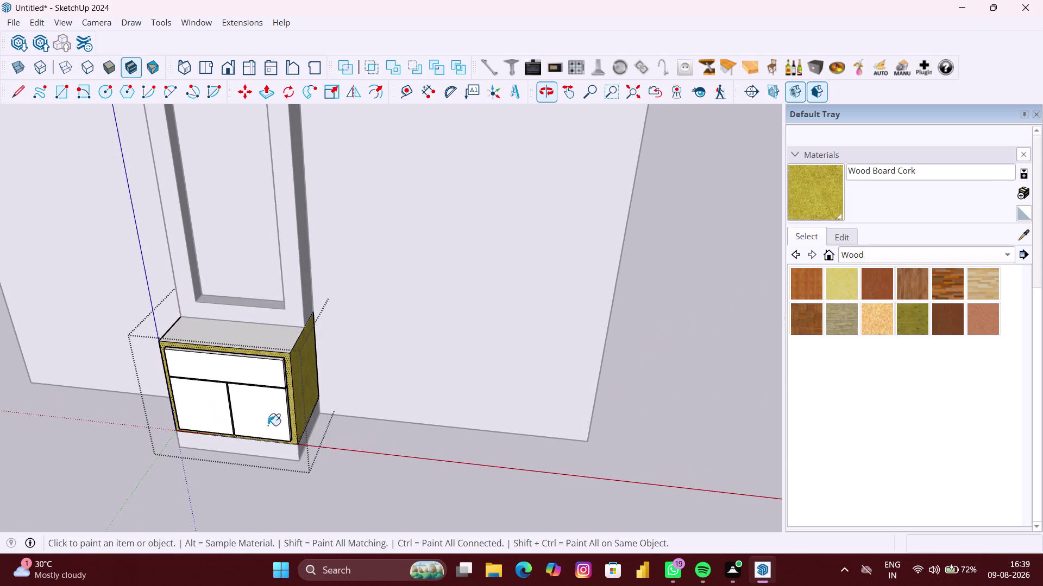
click(260, 346)
middle_drag(253, 400, 262, 343)
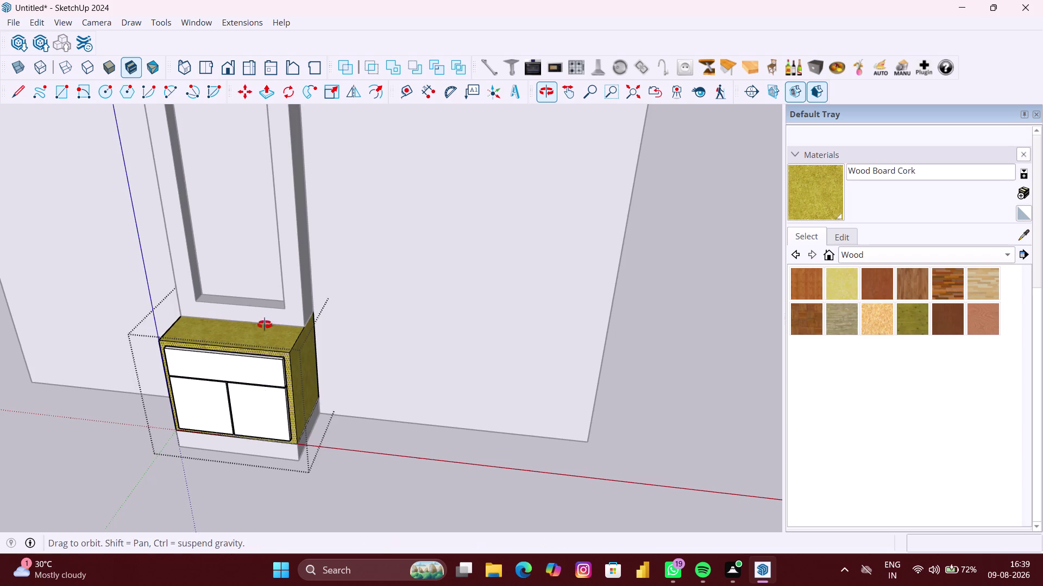
middle_drag(261, 344, 265, 315)
click(233, 449)
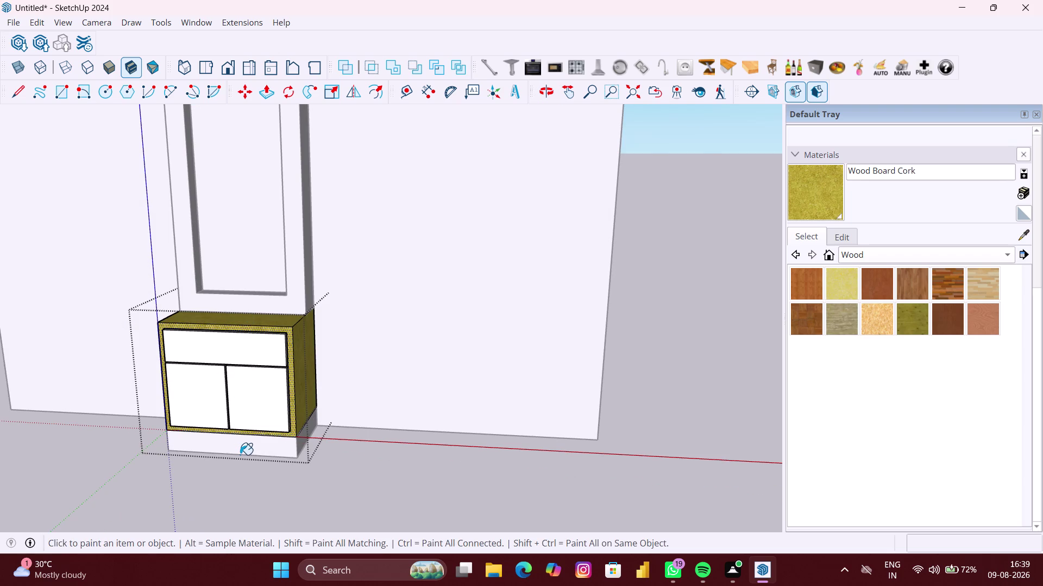
scroll(up, 3)
scroll(down, 3)
middle_drag(243, 456, 261, 473)
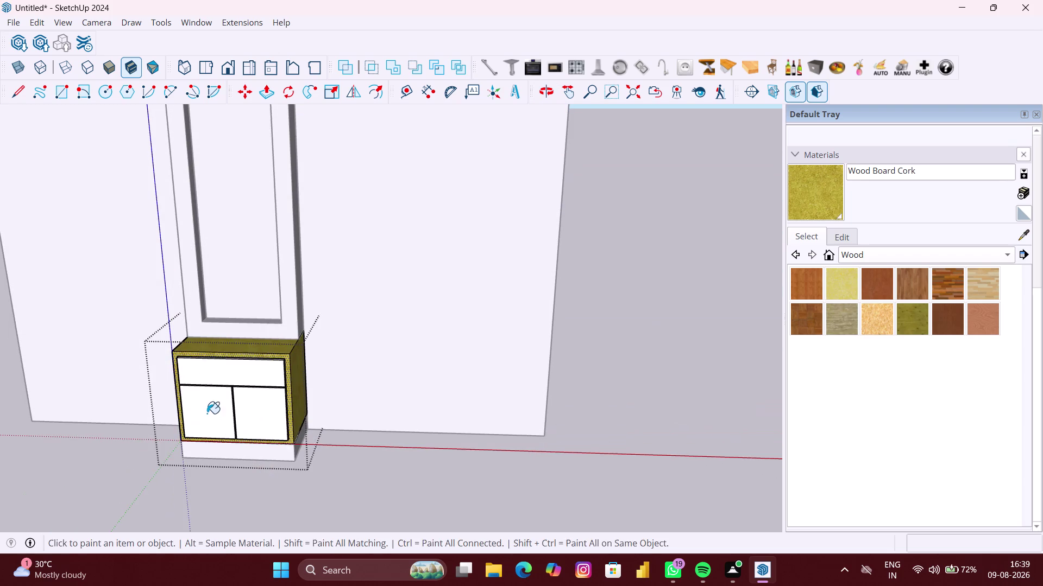
scroll(down, 3)
middle_drag(206, 410, 237, 420)
key(space)
click(148, 437)
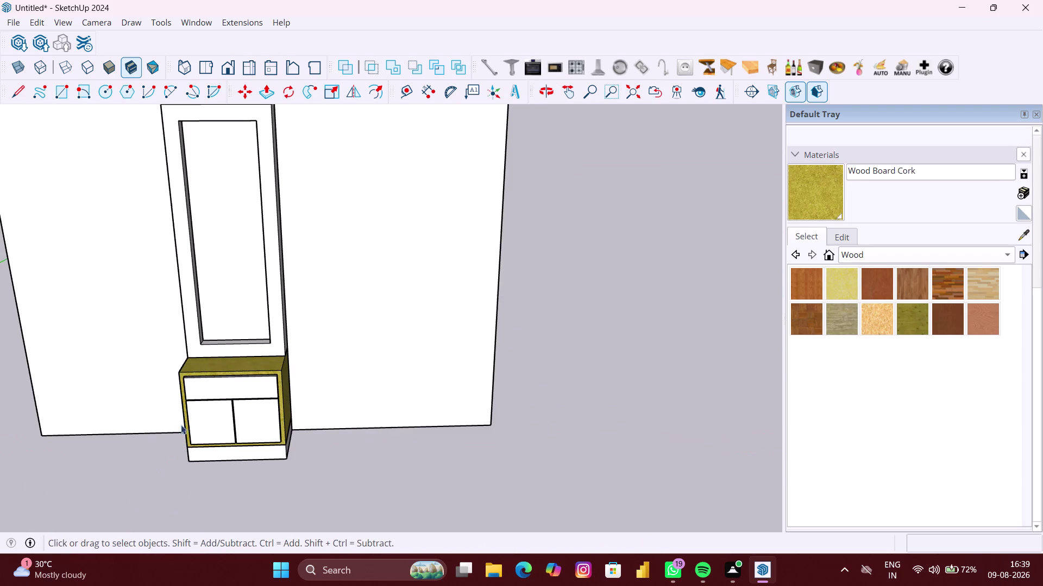
Paint the mirror frame and the cabinet base with Wood Board Cork.
scroll(up, 3)
click(815, 206)
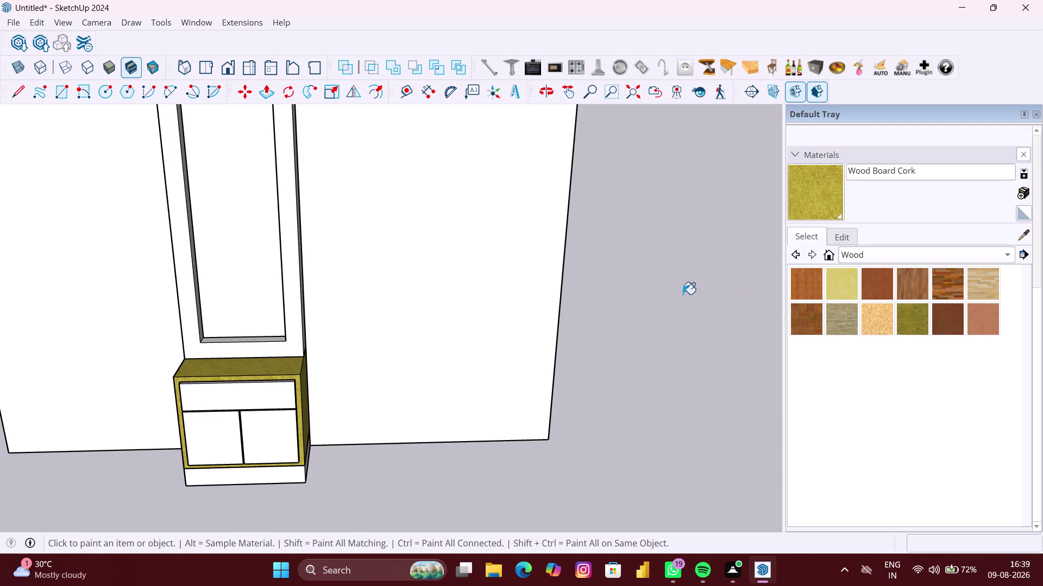
scroll(up, 3)
click(292, 325)
scroll(up, 3)
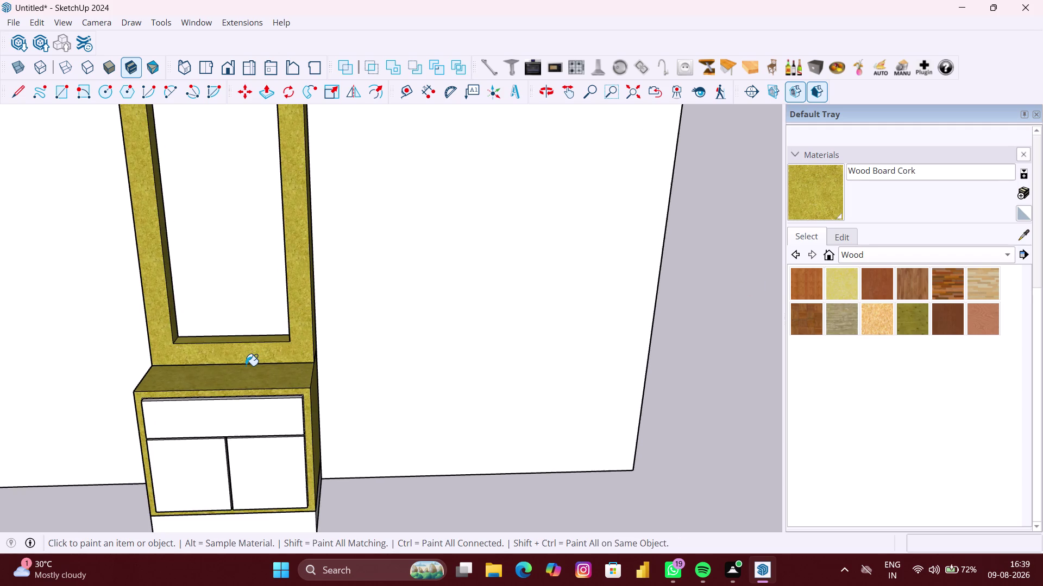
scroll(down, 3)
middle_drag(246, 370, 0, 357)
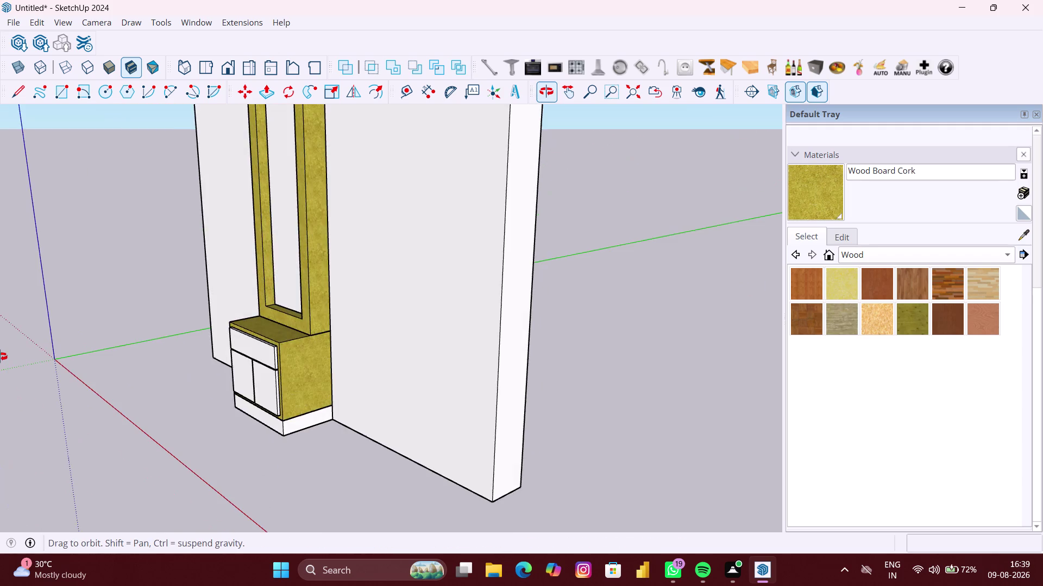
middle_drag(0, 356, 219, 360)
scroll(up, 3)
click(264, 475)
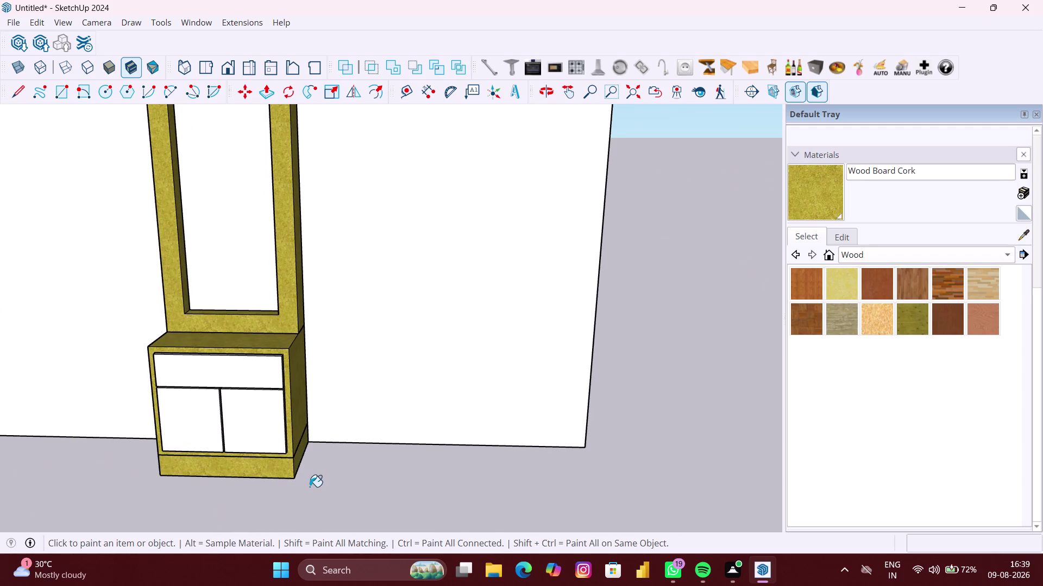
Orbit around the model to review the whole wardrobe.
middle_drag(310, 487, 334, 471)
scroll(down, 3)
middle_drag(169, 466, 361, 481)
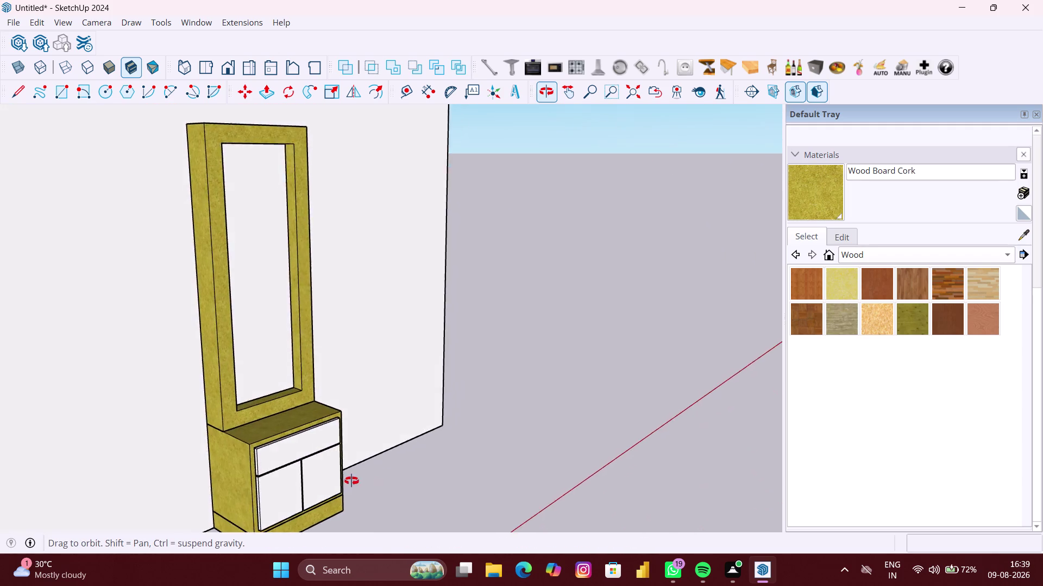
middle_drag(361, 481, 351, 481)
scroll(down, 3)
middle_drag(320, 477, 254, 472)
scroll(up, 3)
middle_click(271, 456)
click(902, 255)
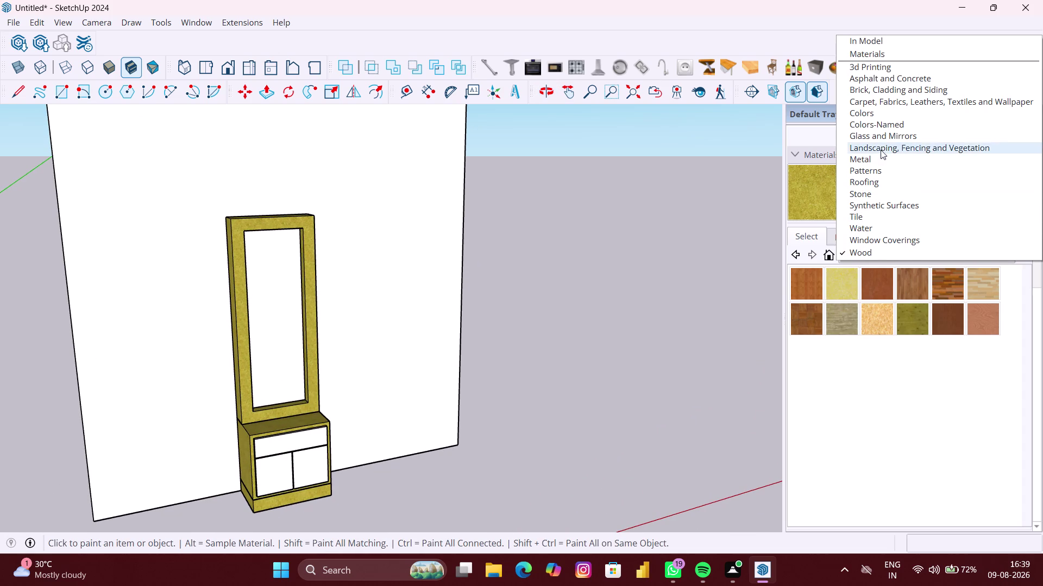
Fill the mirror opening with Translucent Glass Tinted from Glass and Mirrors.
click(880, 141)
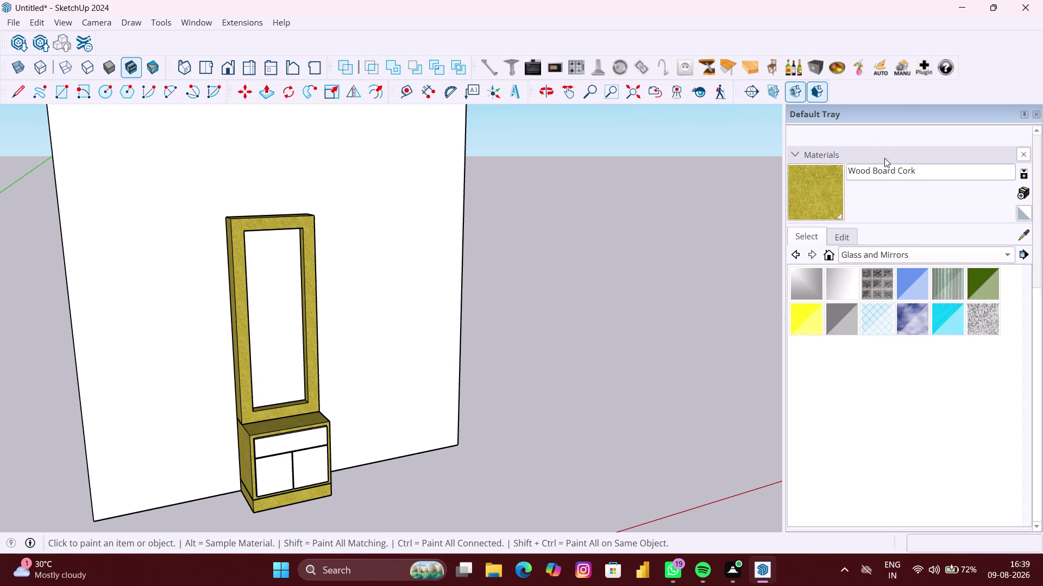
click(942, 323)
click(294, 335)
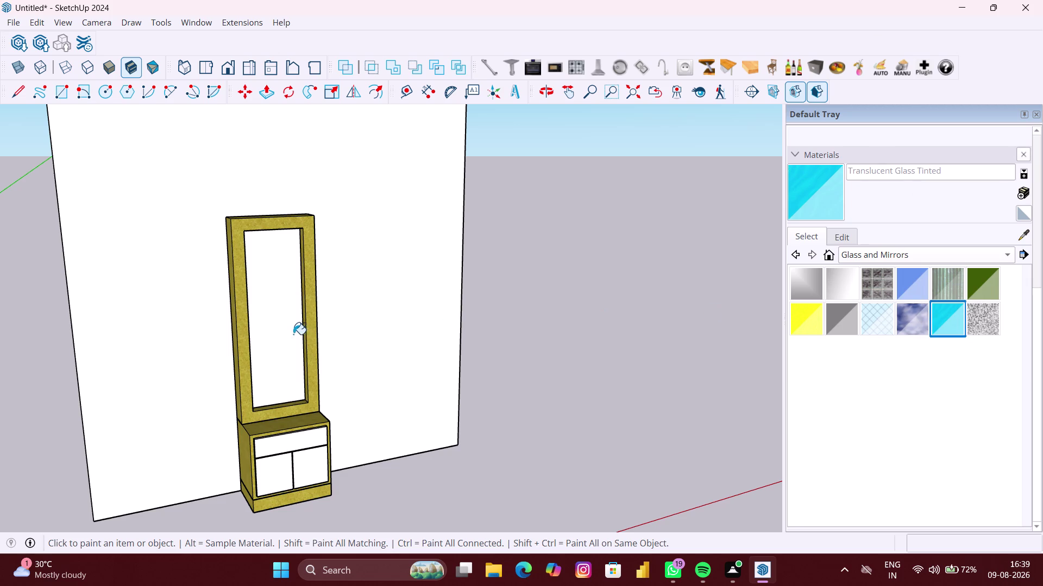
scroll(down, 3)
middle_drag(291, 373, 230, 396)
scroll(down, 3)
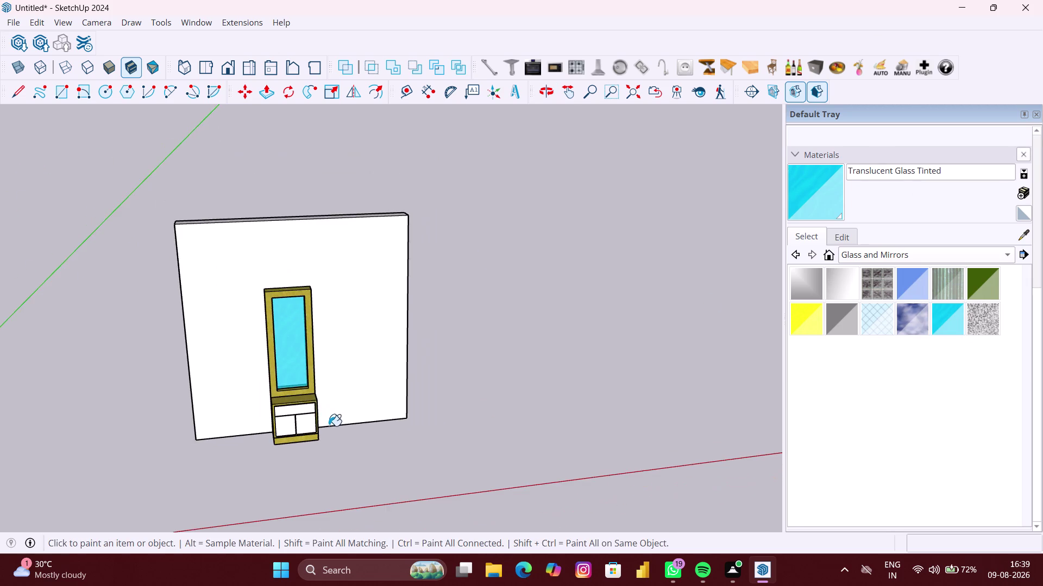
middle_drag(326, 428, 320, 377)
Switch the Materials panel to the 3d Printing collection.
key(space)
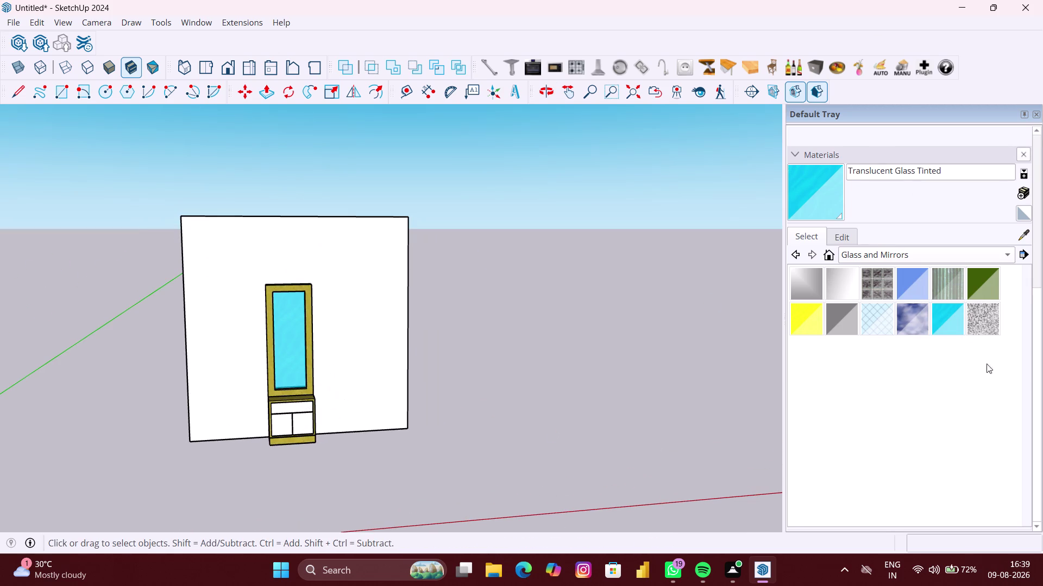
click(938, 255)
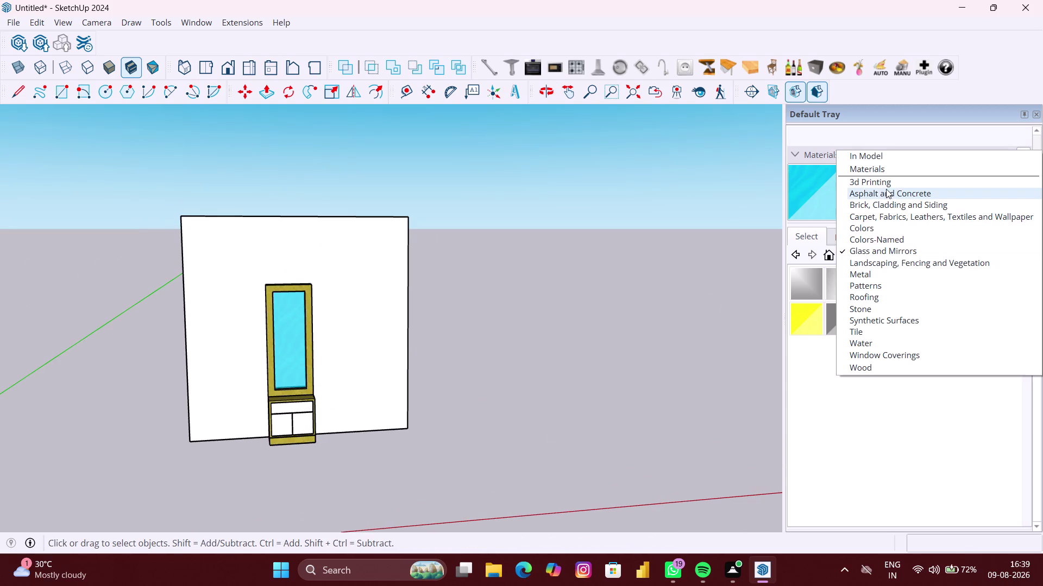
click(886, 187)
Paint the back wall with Resin Turquoise.
click(942, 288)
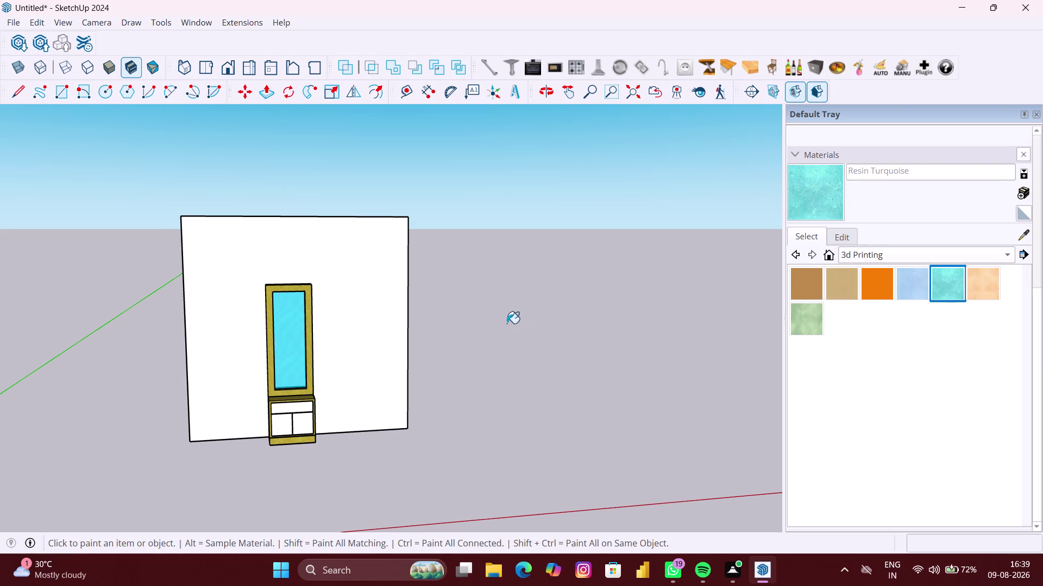
click(393, 305)
scroll(down, 3)
middle_drag(427, 453, 335, 468)
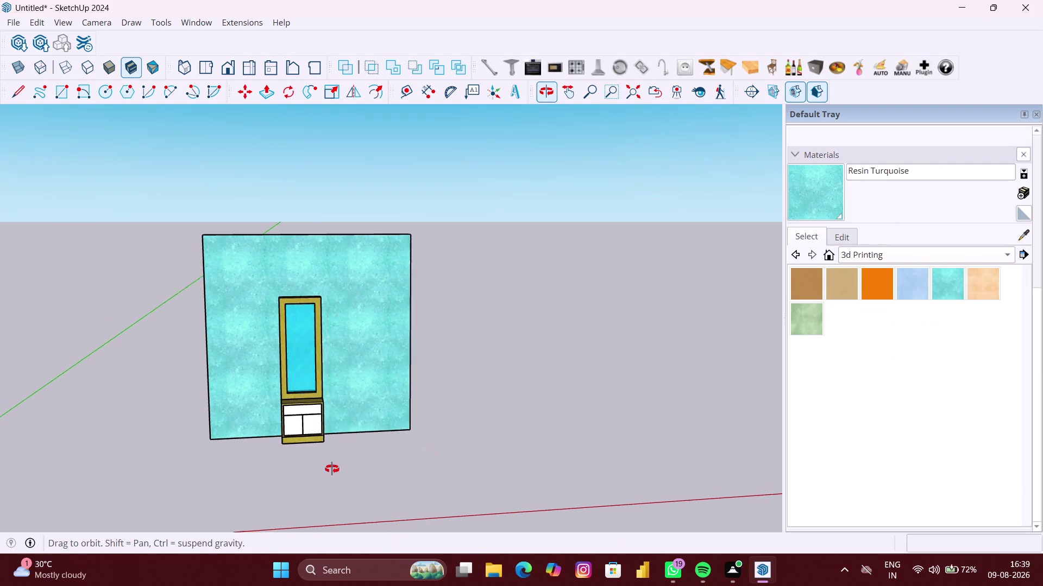
middle_drag(335, 468, 332, 469)
Repaint the back wall with a bright cyan from the Colors collection.
click(997, 254)
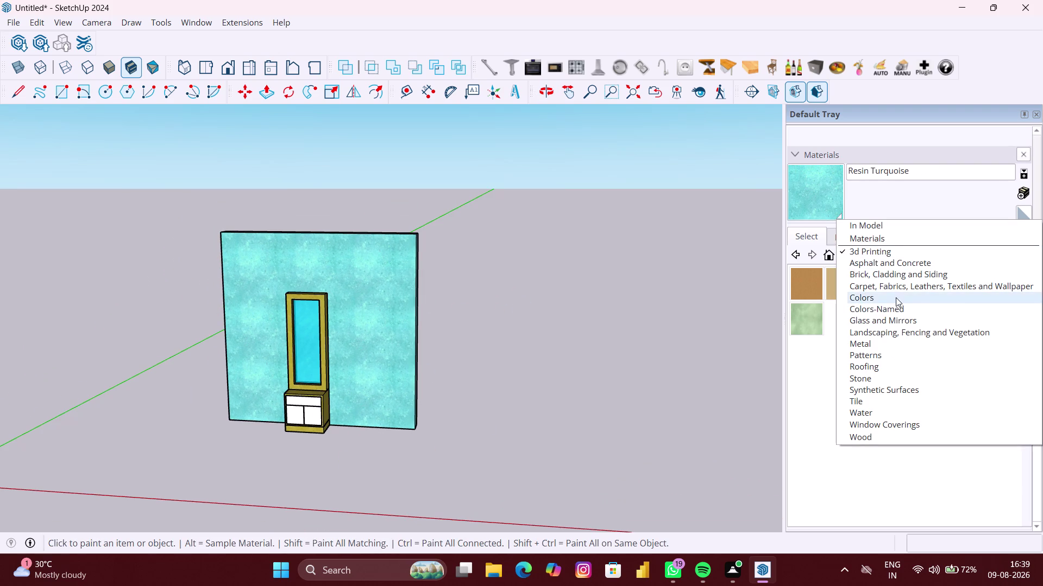
click(892, 299)
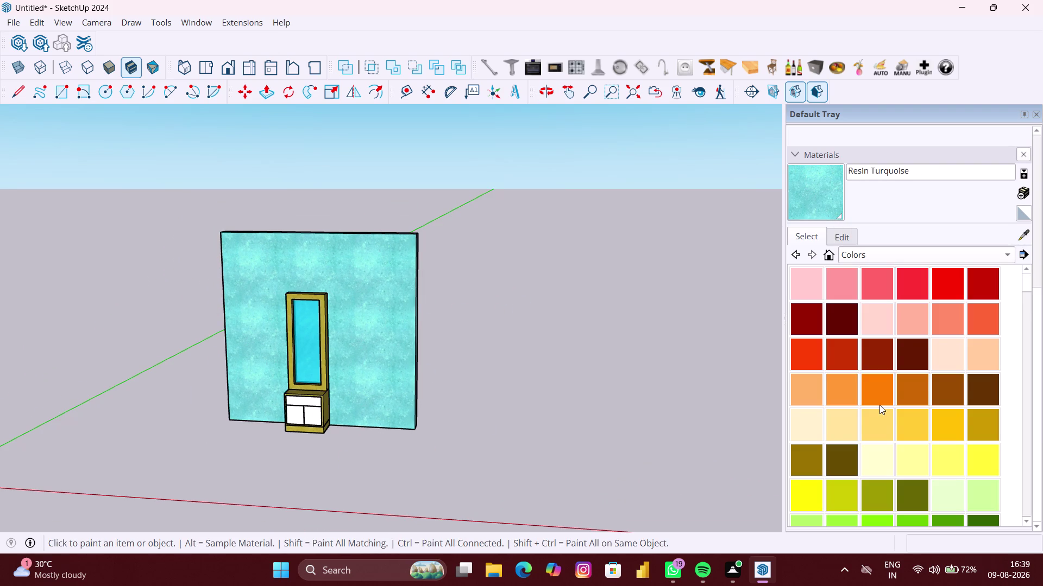
scroll(down, 3)
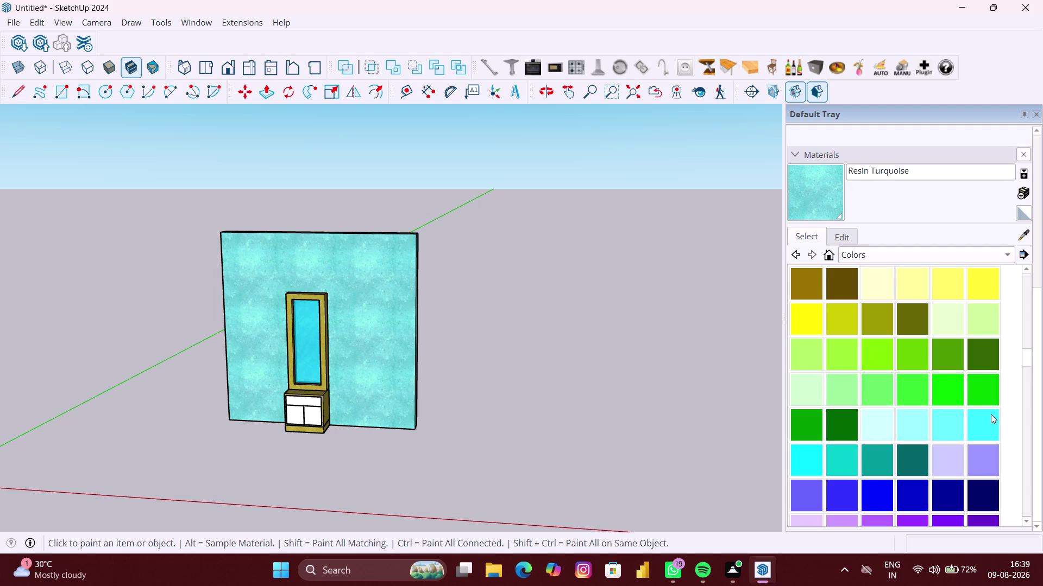
click(986, 420)
click(361, 309)
scroll(down, 3)
middle_drag(382, 341, 392, 342)
scroll(up, 3)
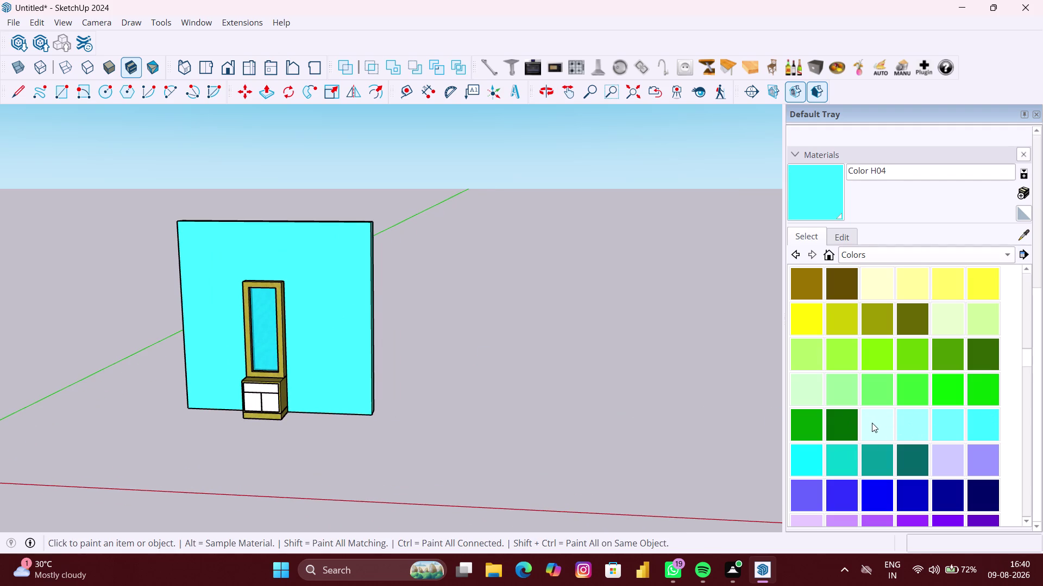
Try a pale cyan colour on the back wall.
click(874, 423)
click(309, 279)
scroll(down, 3)
middle_click(350, 370)
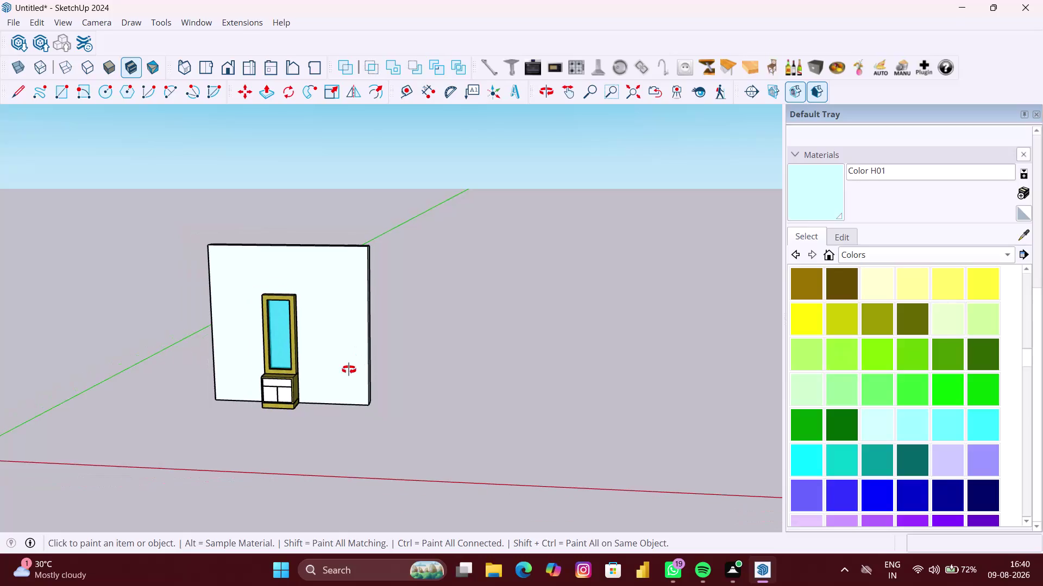
scroll(up, 3)
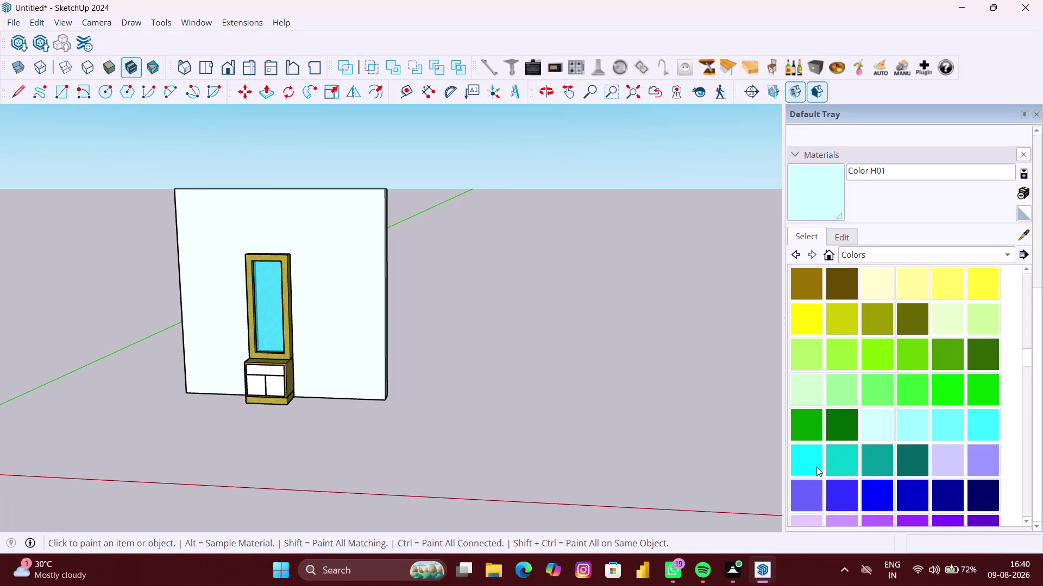
Settle on bright cyan Color H05 for the back wall and zoom toward the mirror cabinet.
click(817, 467)
click(376, 289)
scroll(up, 3)
middle_drag(350, 355, 348, 355)
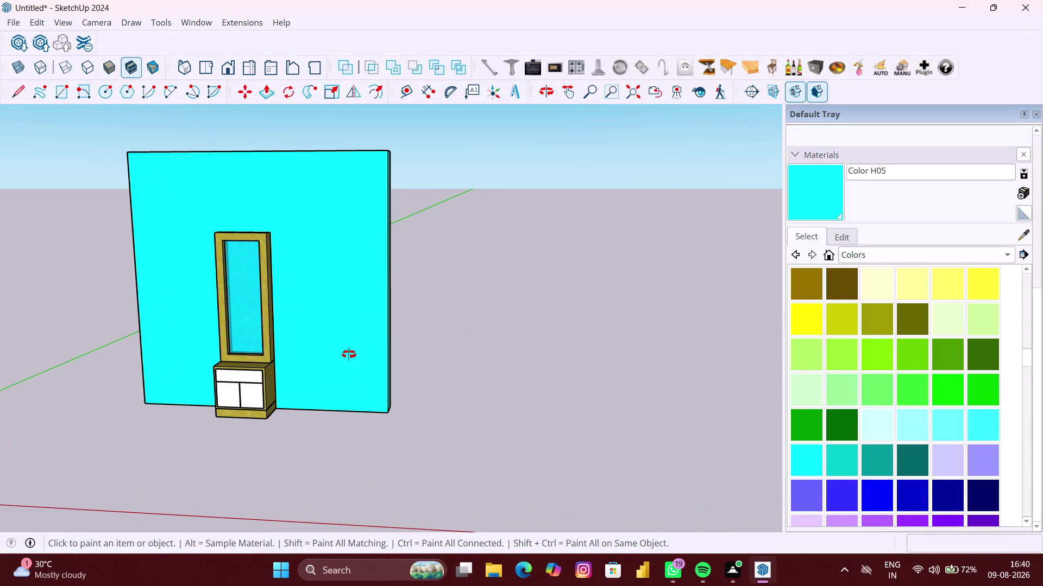
middle_drag(347, 354, 412, 360)
scroll(up, 3)
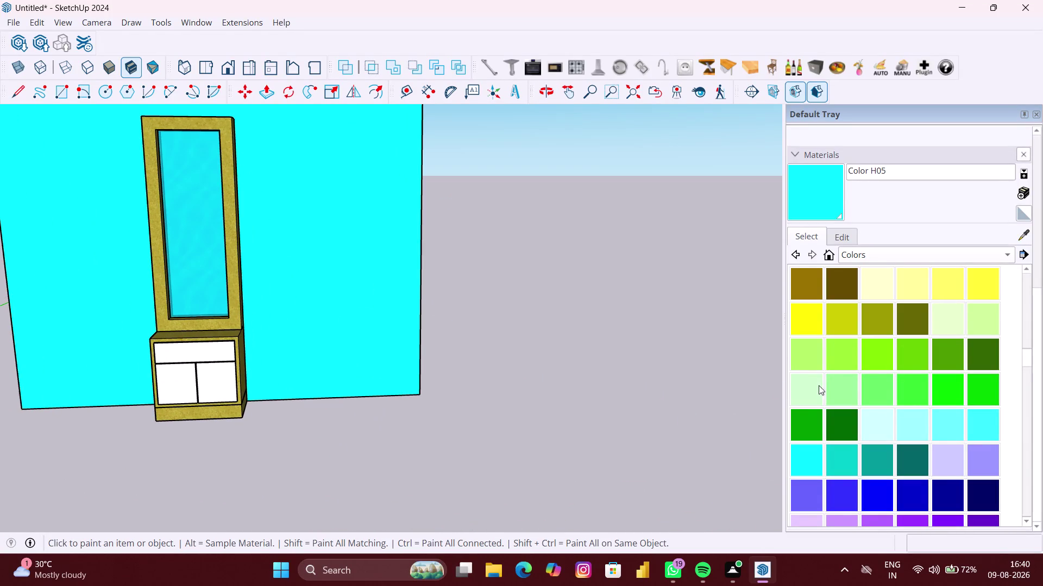
scroll(up, 3)
scroll(up, 3)
Paint a cabinet door and two cabinet panels pale pink.
scroll(up, 3)
click(878, 329)
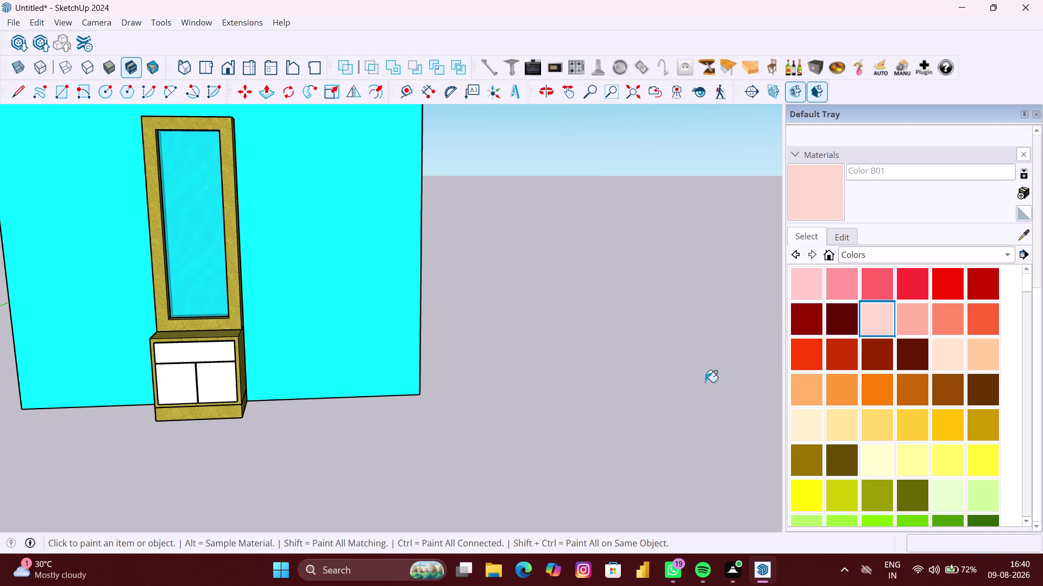
scroll(up, 3)
click(217, 378)
click(187, 380)
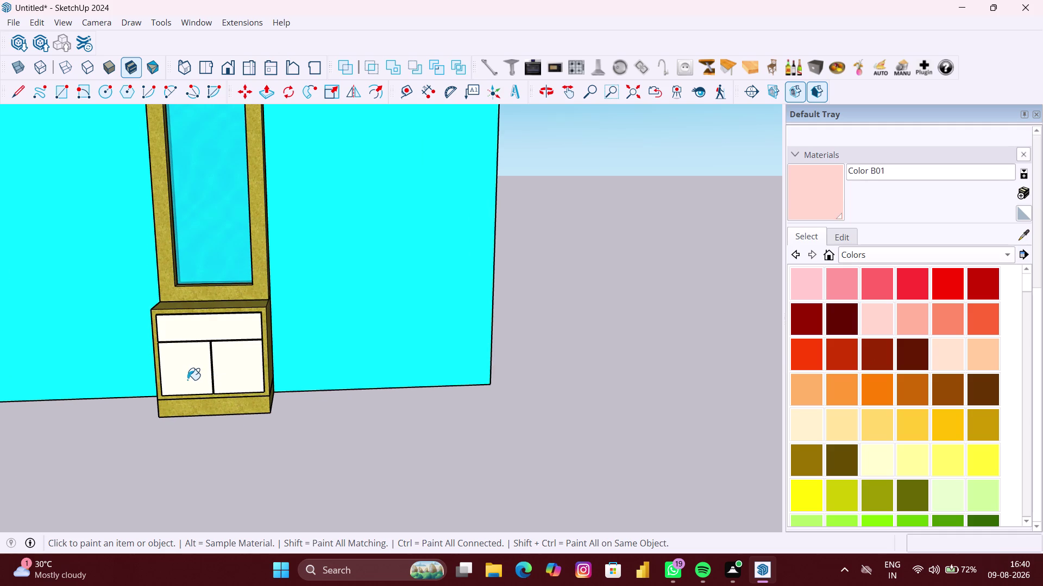
click(198, 338)
scroll(up, 3)
key(space)
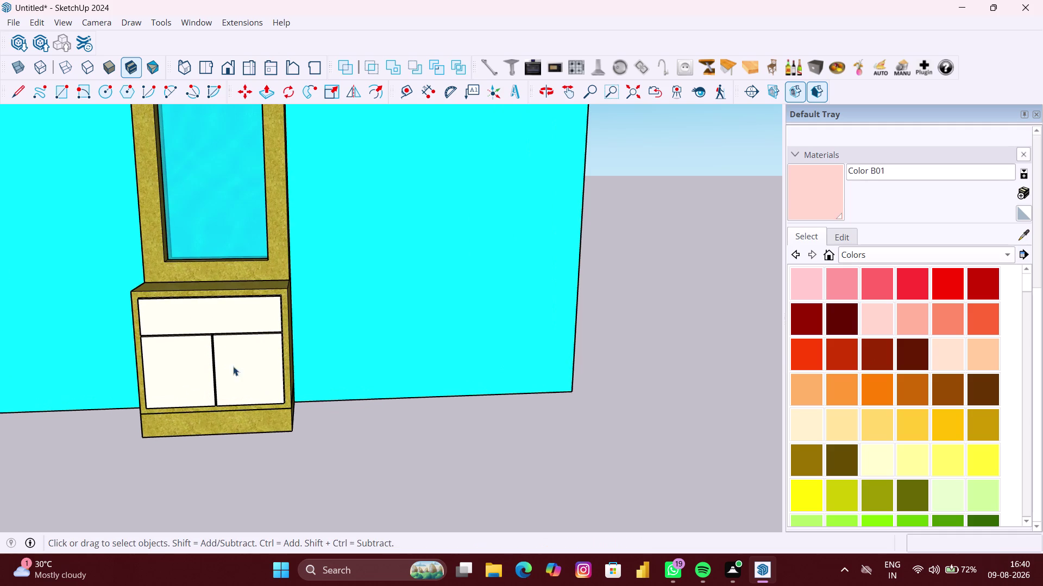
Inside the cabinet group, paint both doors and the drawer front light pink.
double_click(247, 376)
click(240, 367)
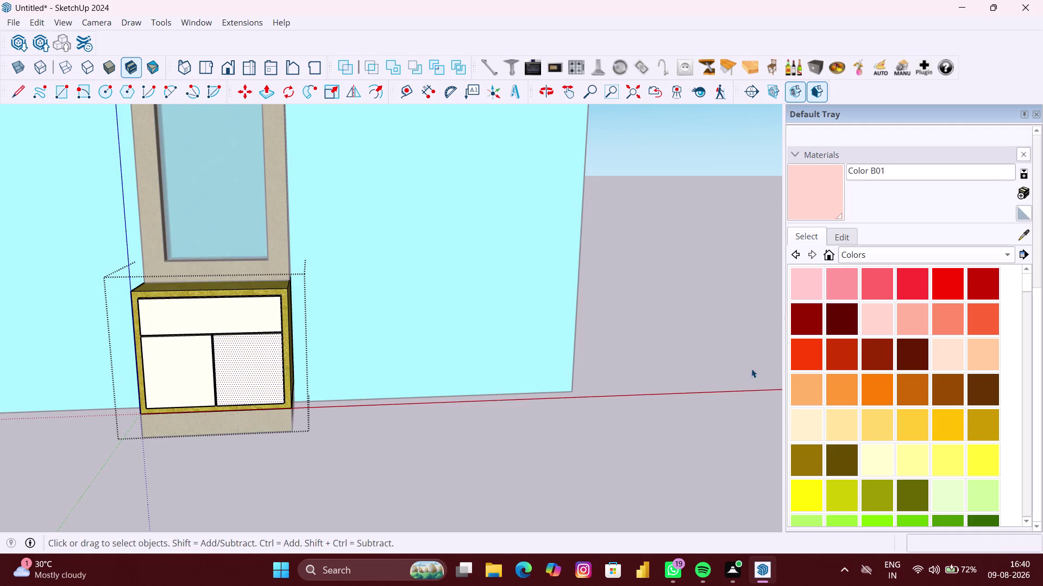
click(802, 296)
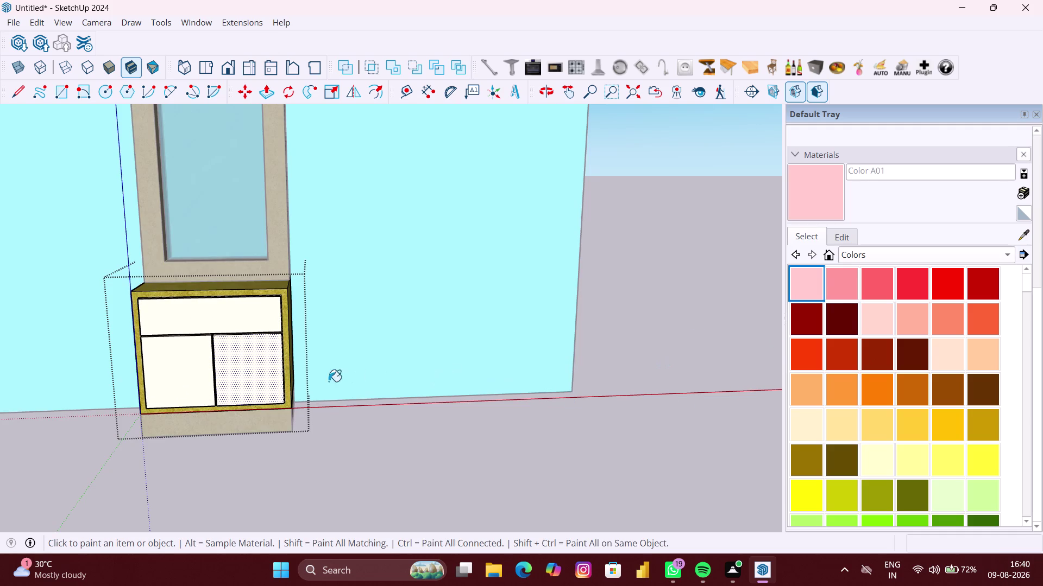
click(238, 378)
click(170, 376)
click(198, 315)
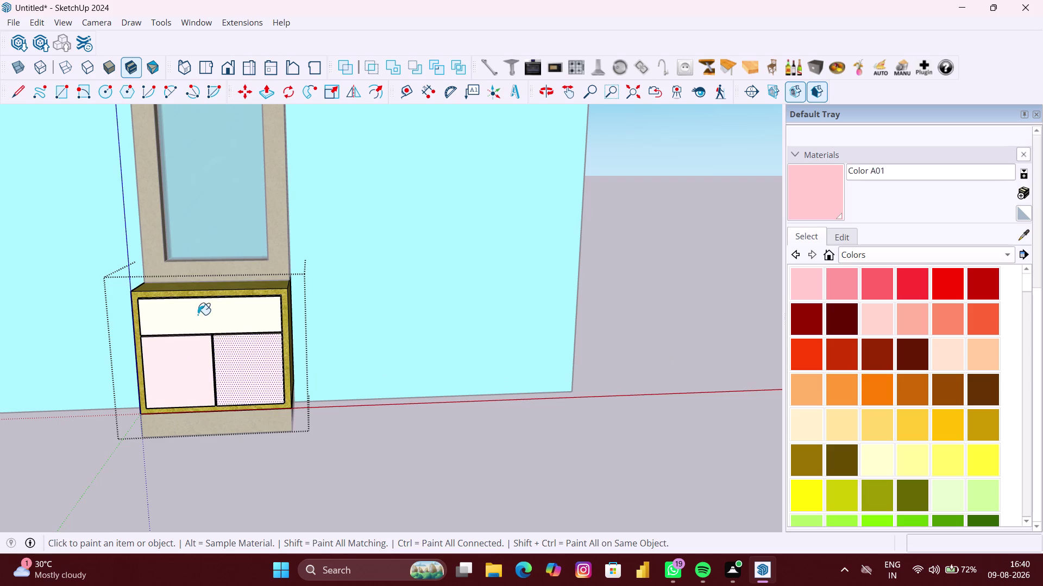
scroll(down, 3)
key(space)
click(293, 455)
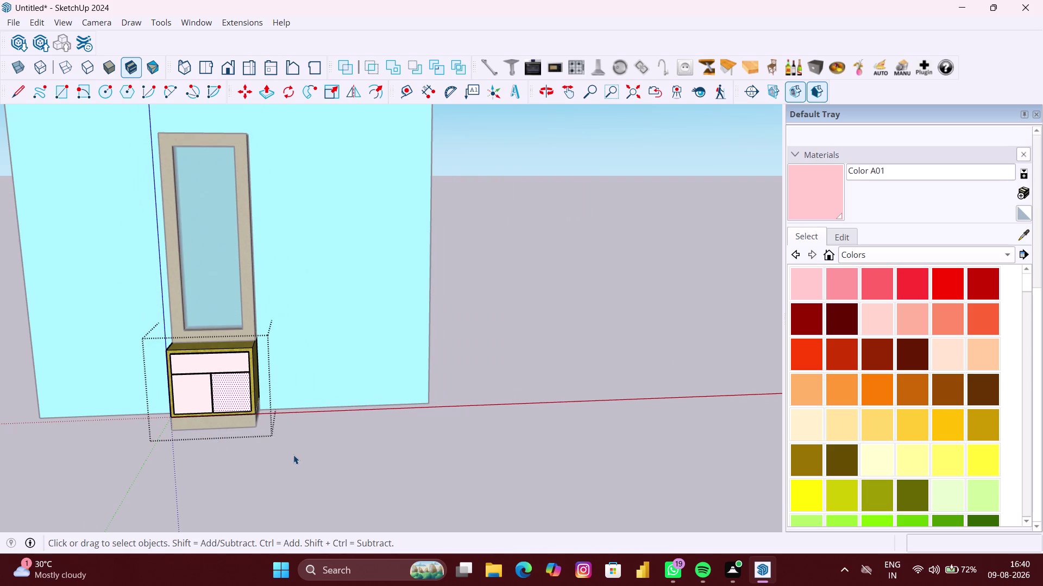
Orbit and zoom around the wall to inspect the pink cabinet.
scroll(down, 3)
middle_drag(245, 455, 261, 393)
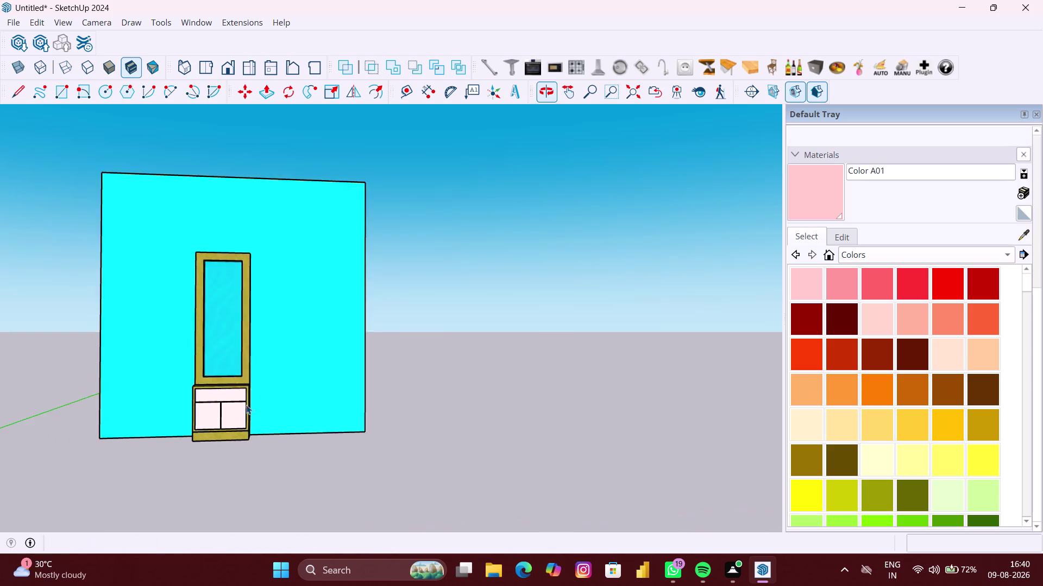
scroll(up, 3)
scroll(up, 3)
scroll(up, 3)
middle_drag(216, 429, 210, 432)
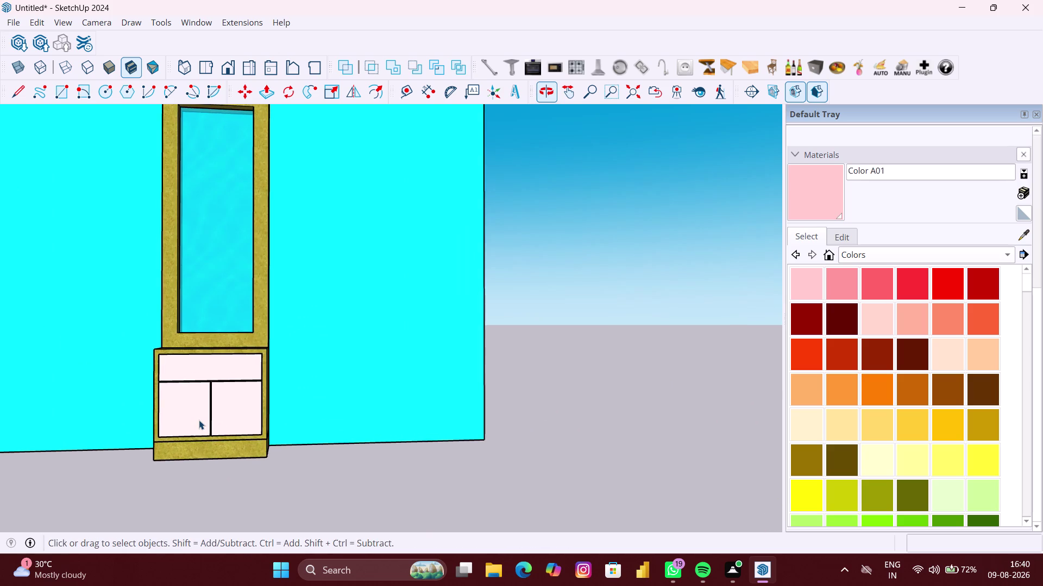
scroll(up, 3)
middle_drag(199, 422, 195, 437)
scroll(down, 3)
middle_drag(195, 437, 196, 426)
scroll(down, 3)
middle_drag(282, 445, 279, 413)
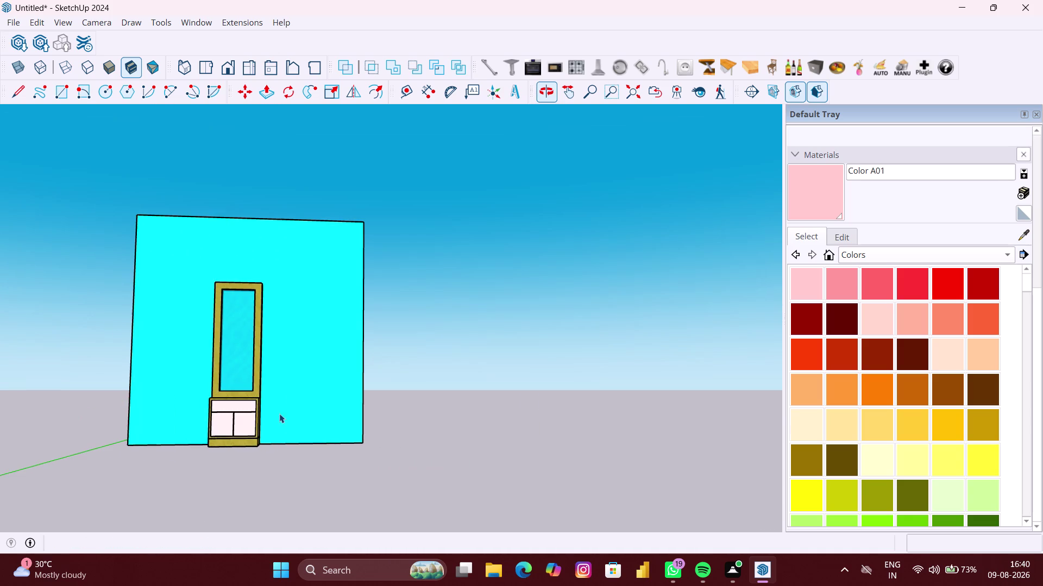
scroll(down, 3)
Clear the selection and recentre the view on the wall.
middle_click(351, 452)
click(296, 474)
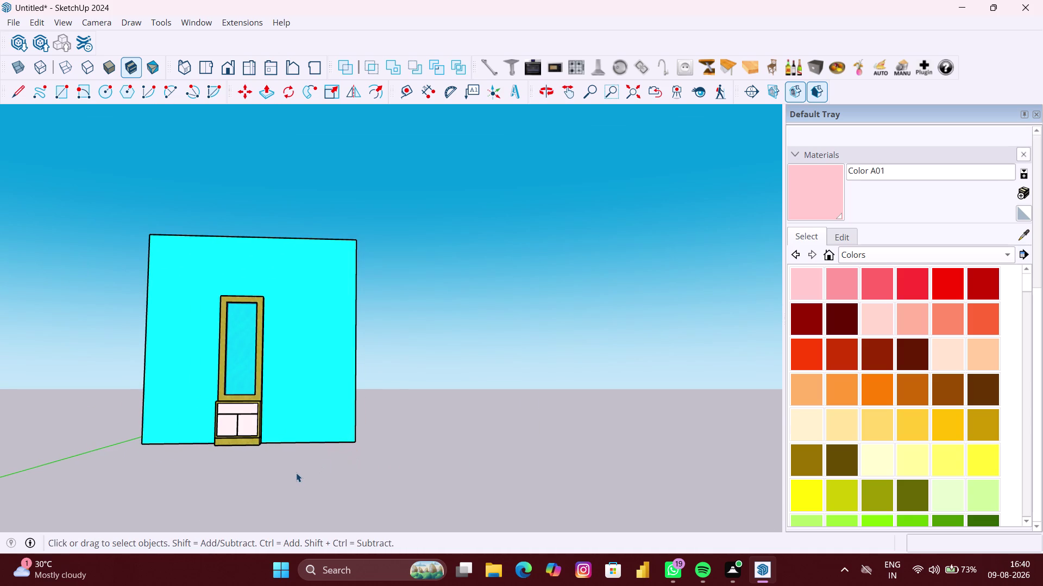
scroll(up, 3)
scroll(down, 3)
middle_click(294, 471)
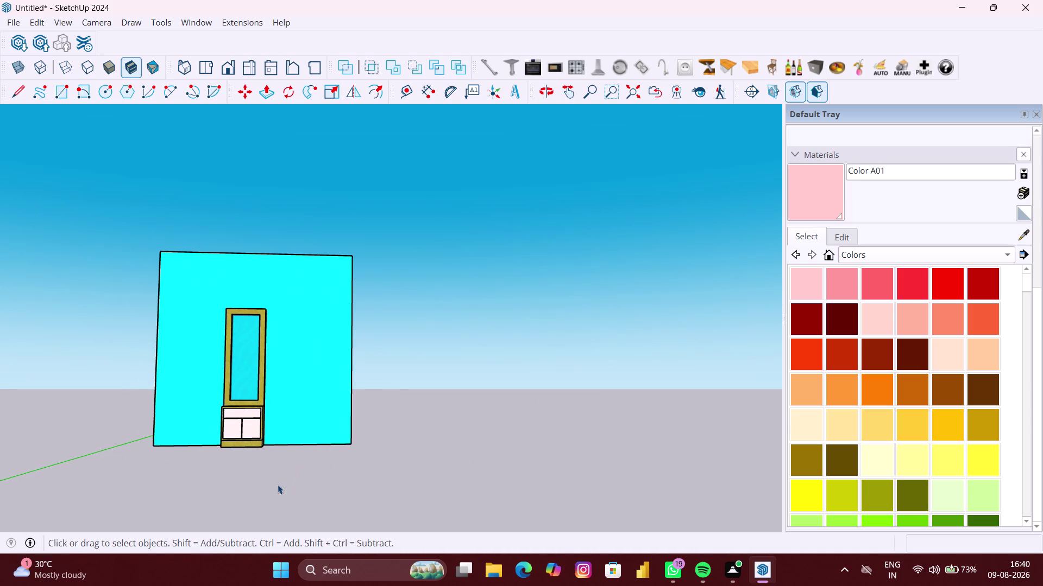
scroll(down, 3)
middle_drag(261, 494, 259, 518)
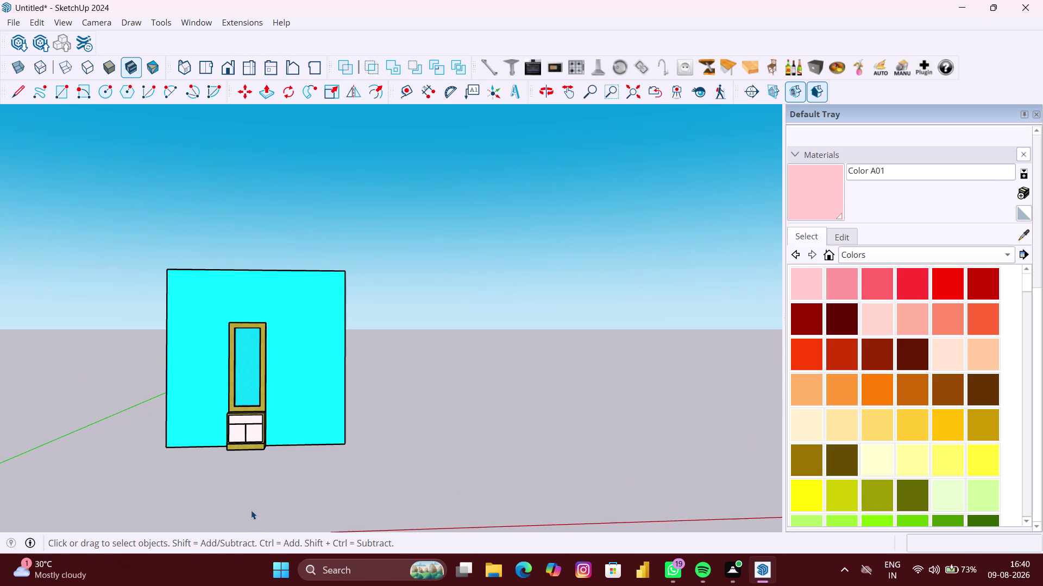
scroll(up, 3)
scroll(up, 3)
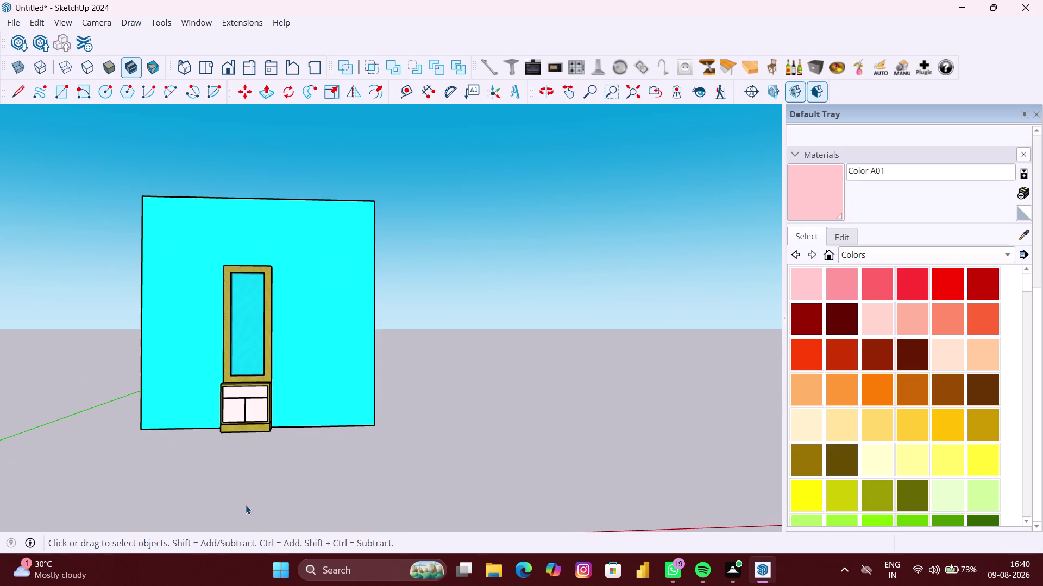
scroll(up, 3)
scroll(up, 3)
scroll(down, 3)
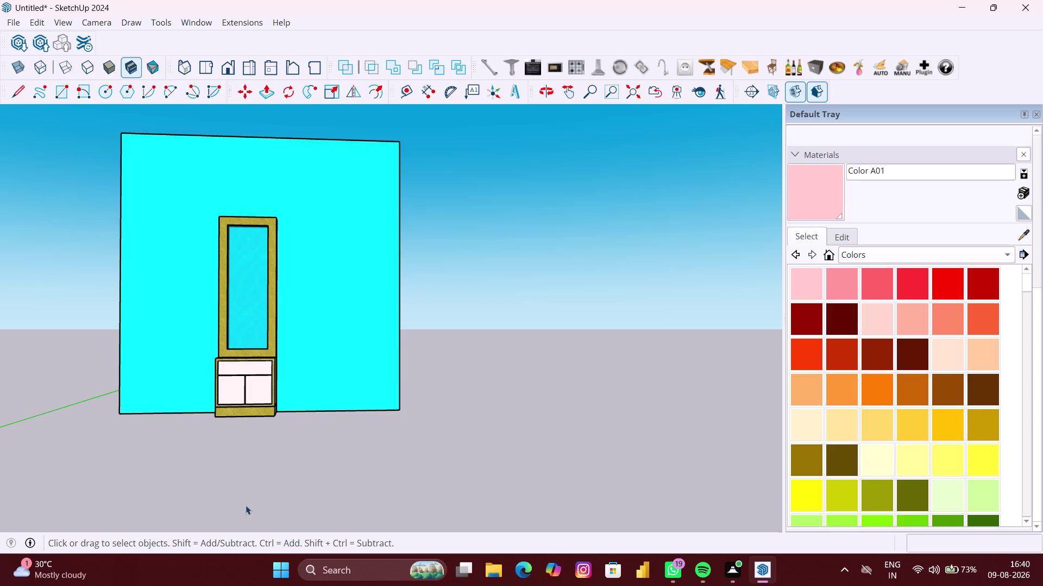
right_click(151, 454)
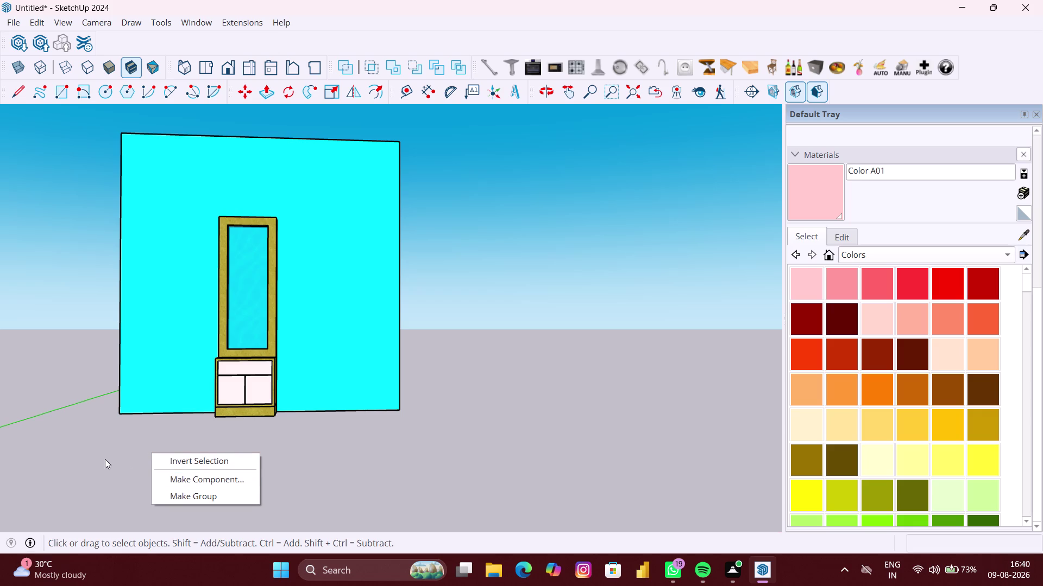
click(104, 459)
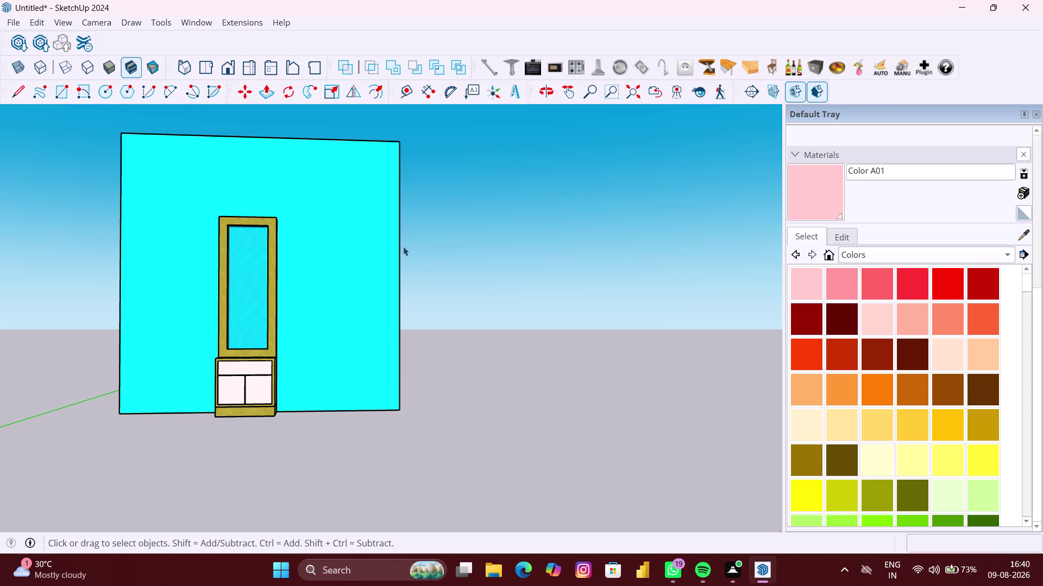
click(413, 94)
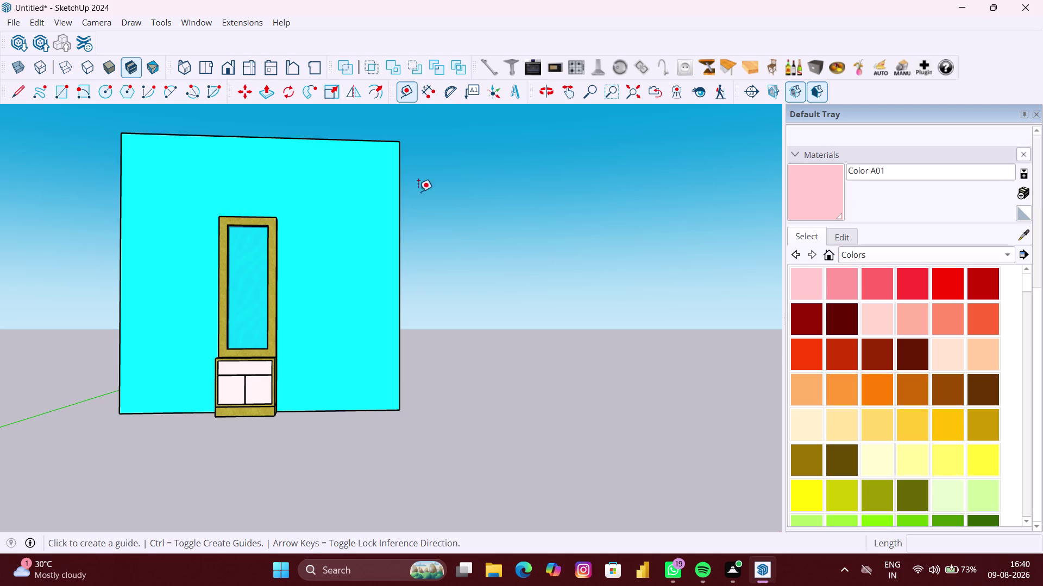
Try a guide from the wall's bottom corner, then cancel it.
middle_drag(379, 436, 351, 493)
scroll(up, 3)
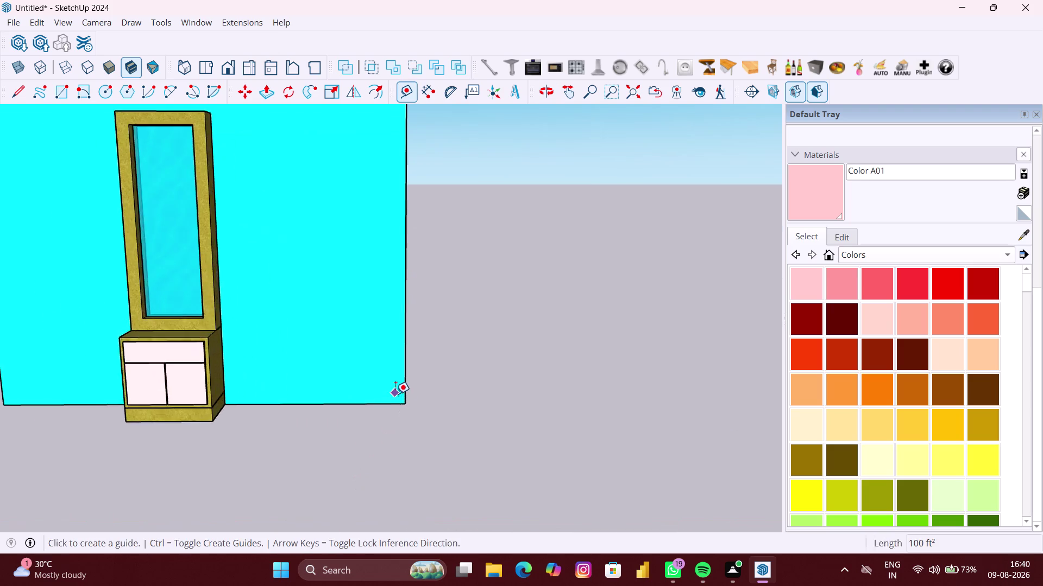
scroll(up, 3)
click(413, 406)
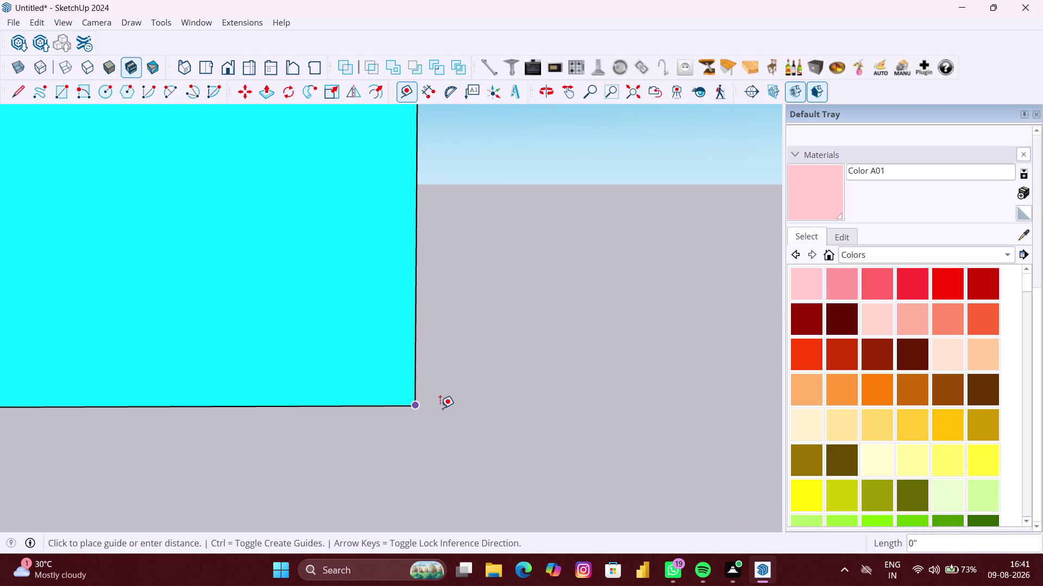
key(space)
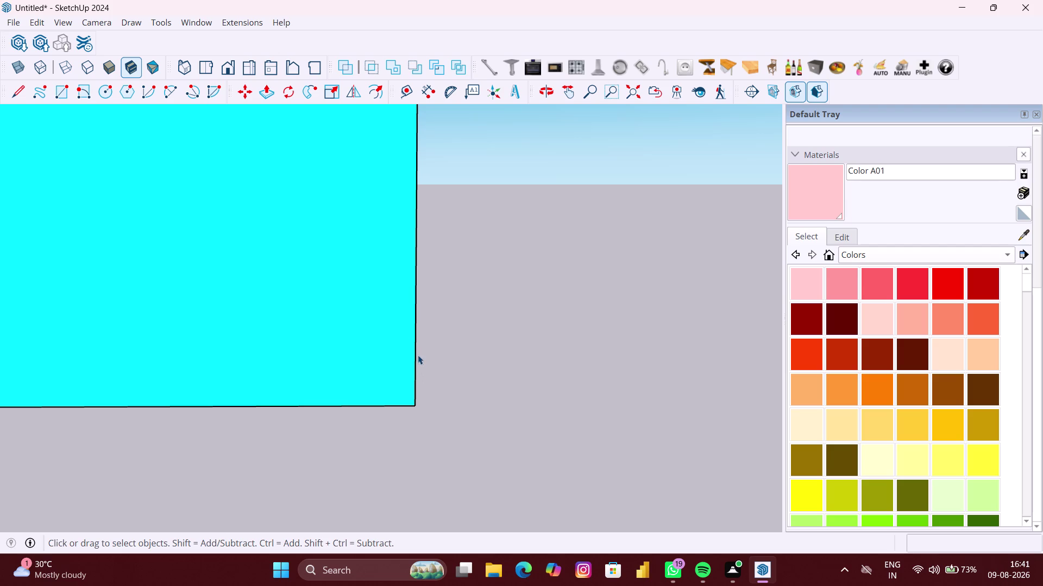
drag(399, 99, 407, 123)
click(412, 85)
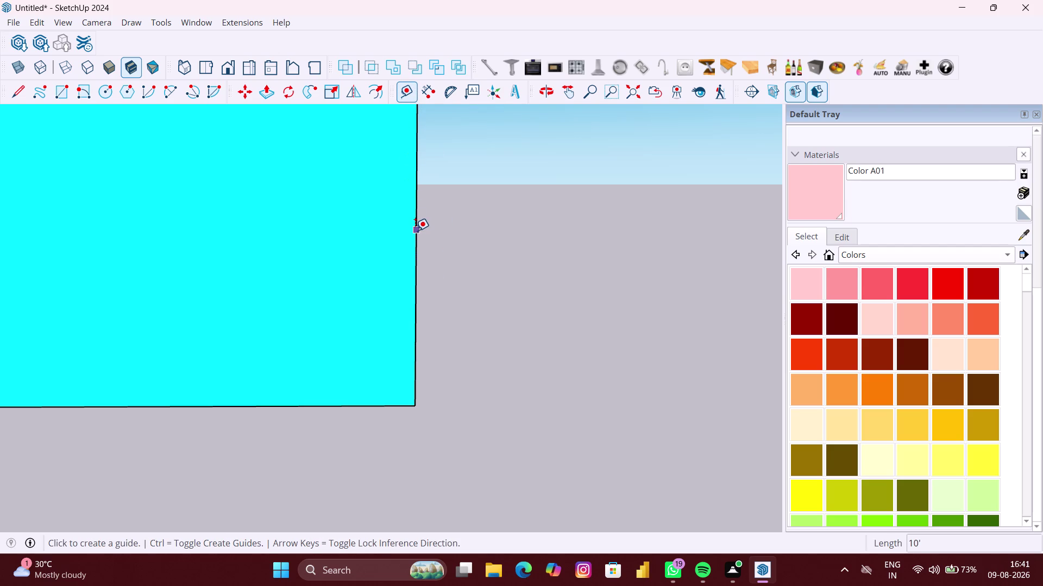
Pull a guide 9" out from the wall's right edge.
click(415, 231)
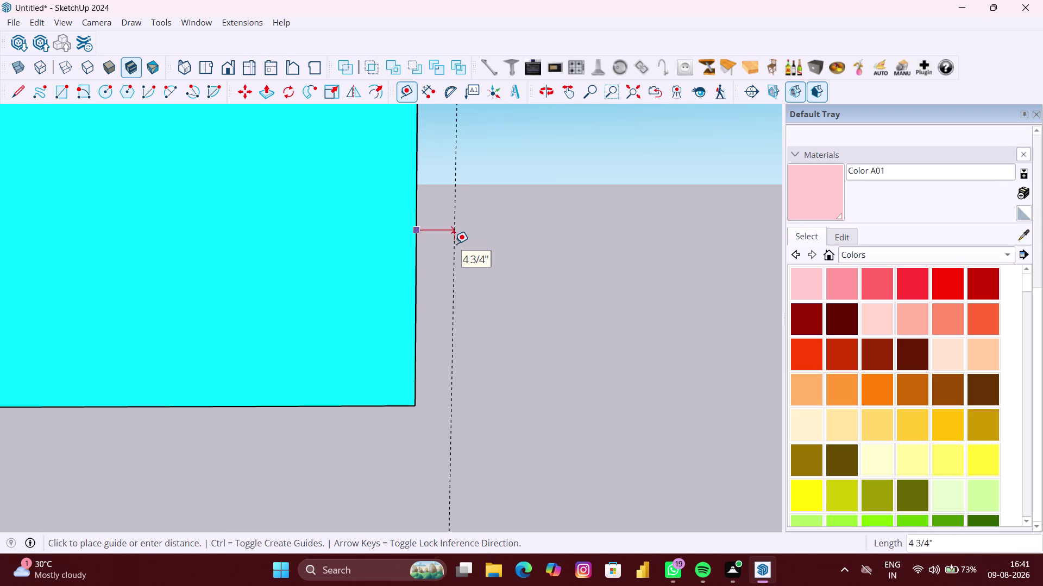
text(9")
key(Return)
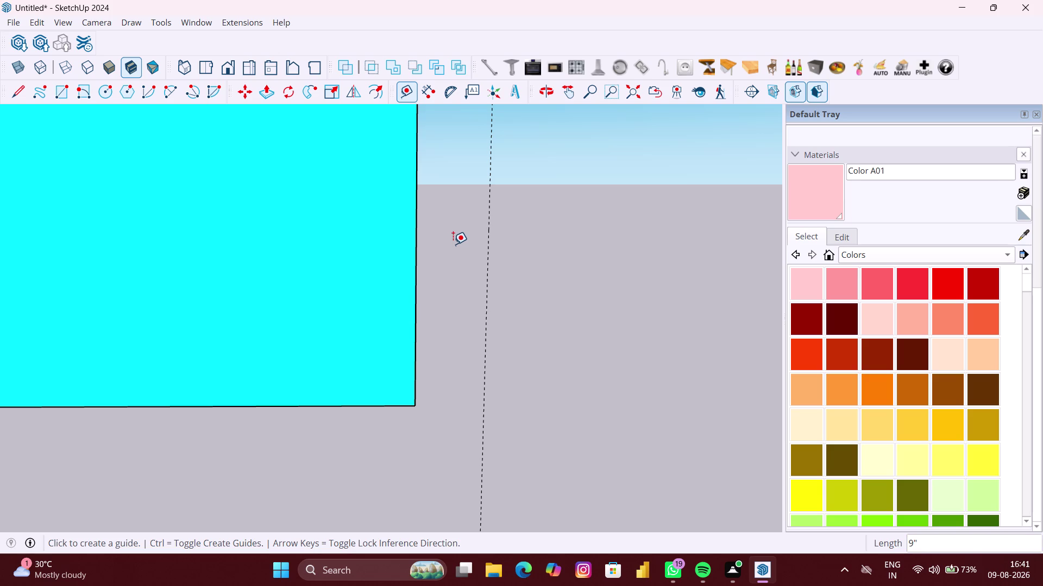
scroll(down, 3)
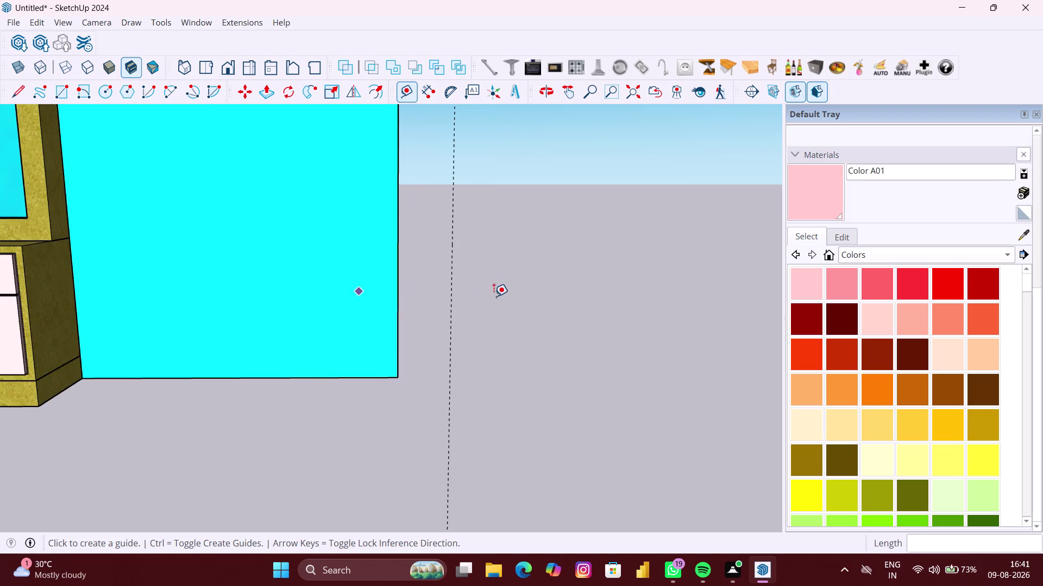
middle_drag(494, 300, 408, 349)
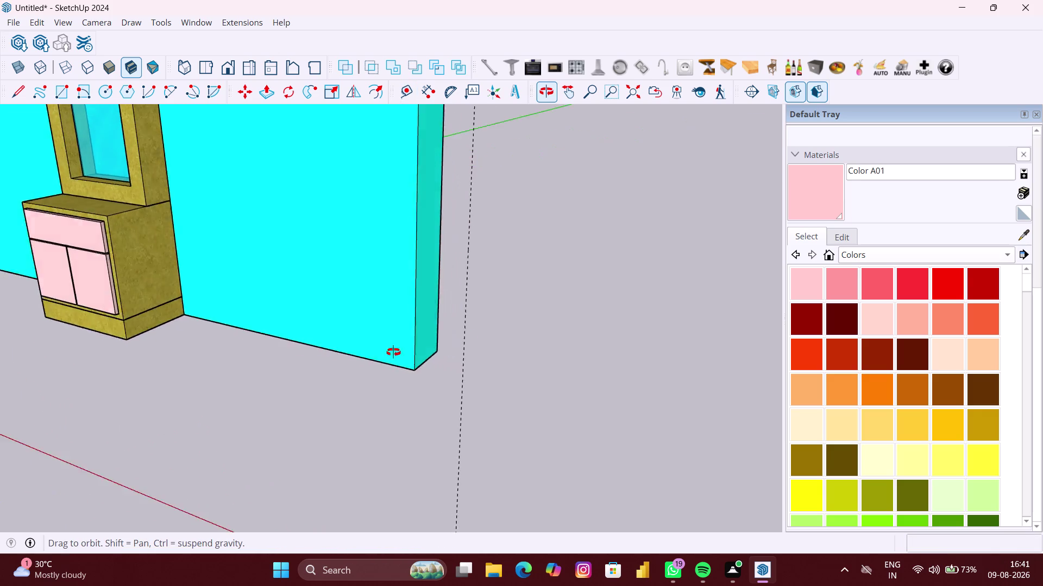
Place a guide 6" off the wall's right edge.
middle_drag(408, 349, 497, 335)
key(ctrl+z)
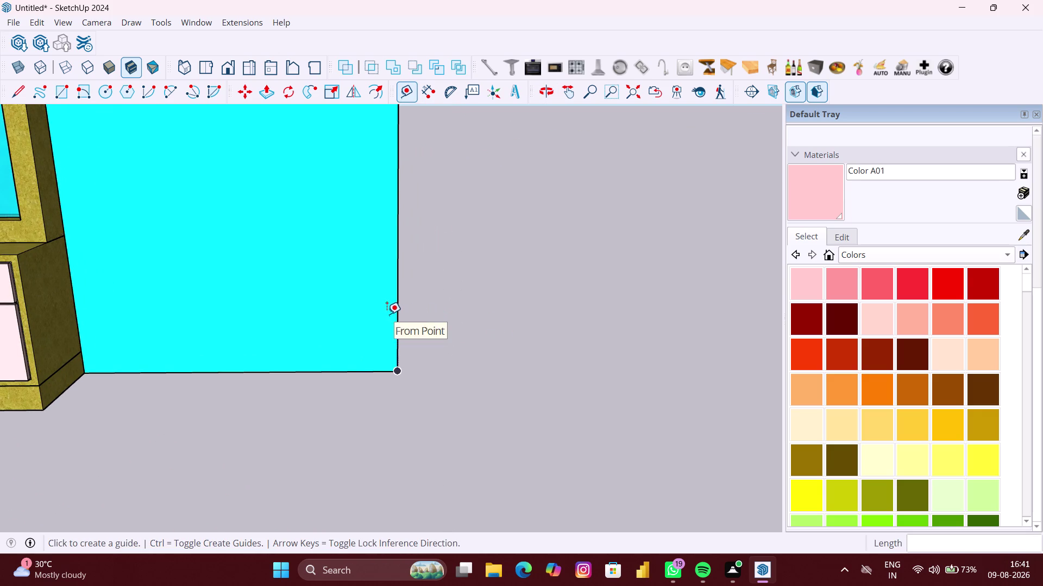
click(395, 301)
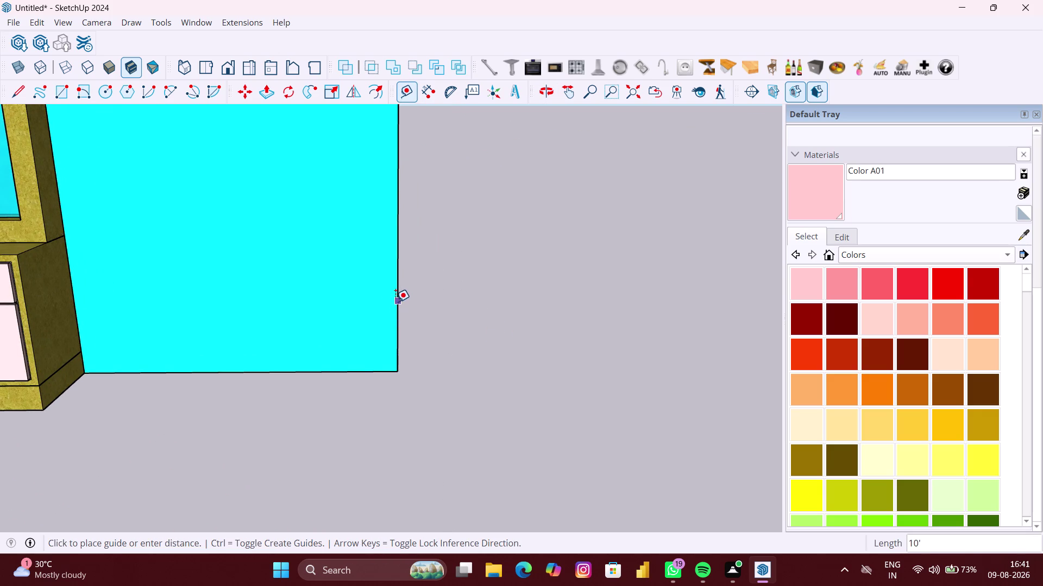
text(6)
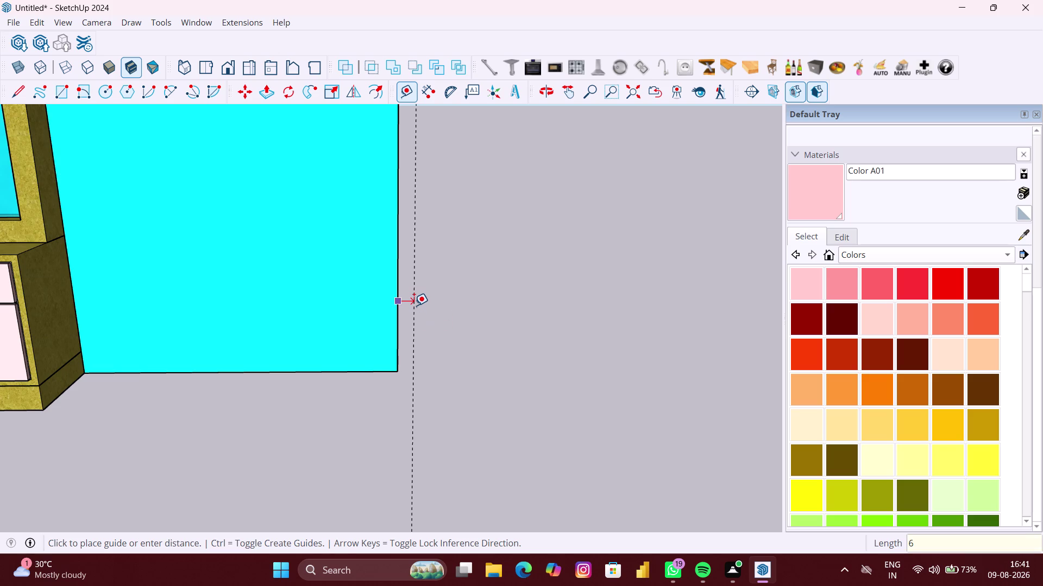
text(")
key(Return)
scroll(down, 3)
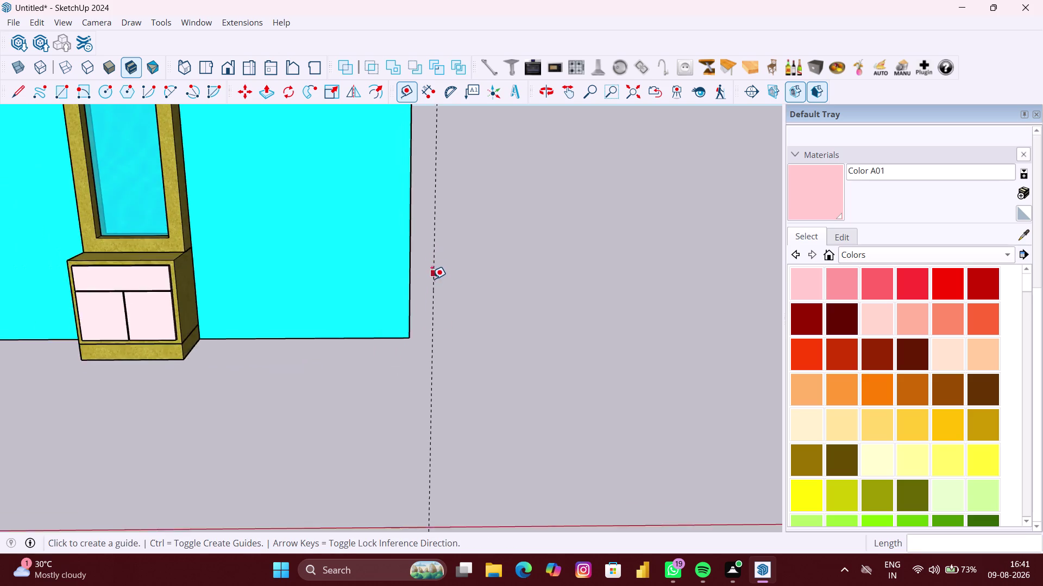
scroll(down, 3)
Add a 9" guide from the wall's edge, then undo it.
click(167, 260)
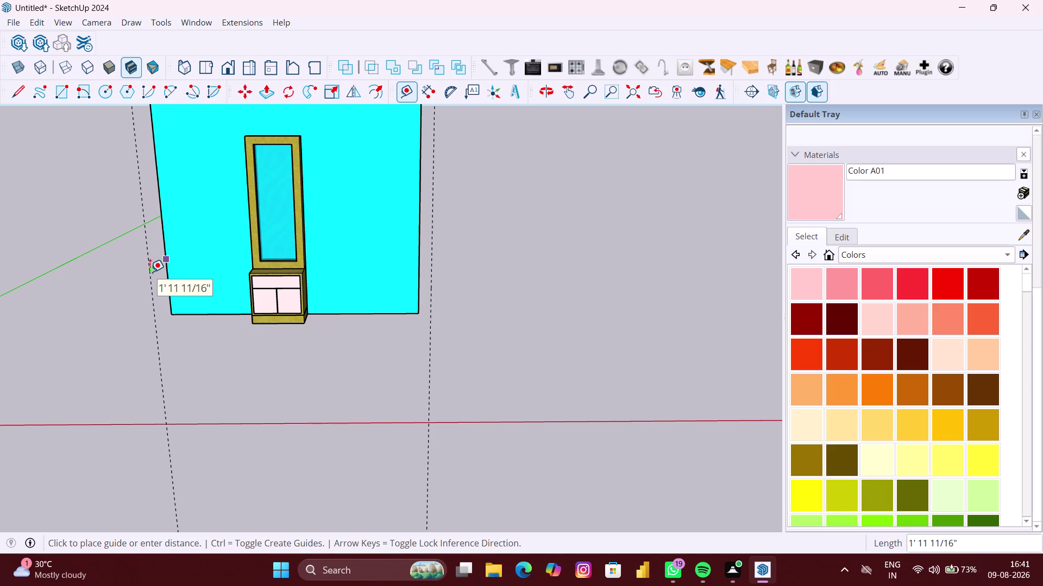
text(9")
key(Return)
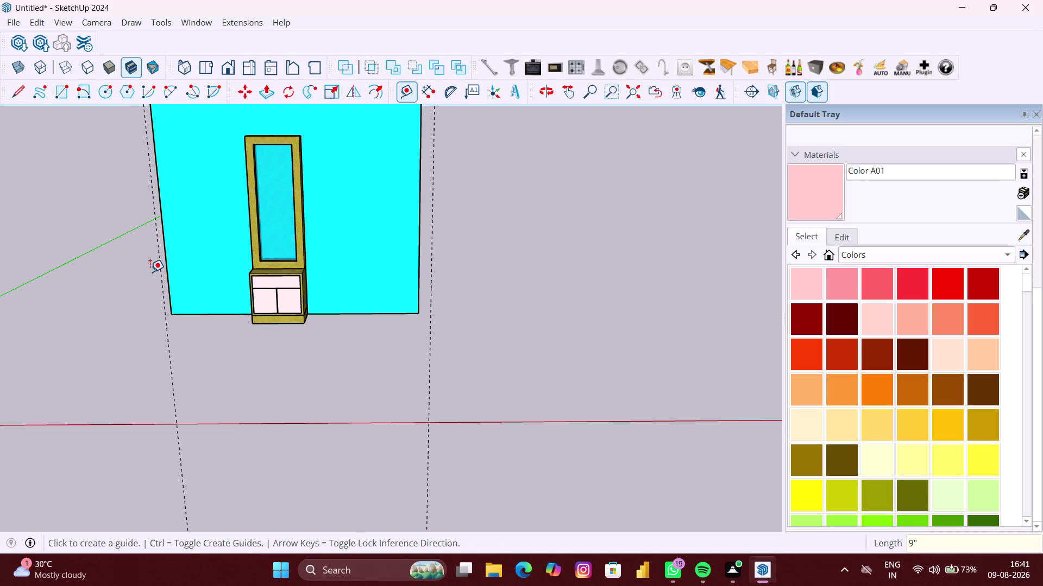
scroll(up, 3)
middle_drag(121, 288, 210, 309)
key(ctrl+z)
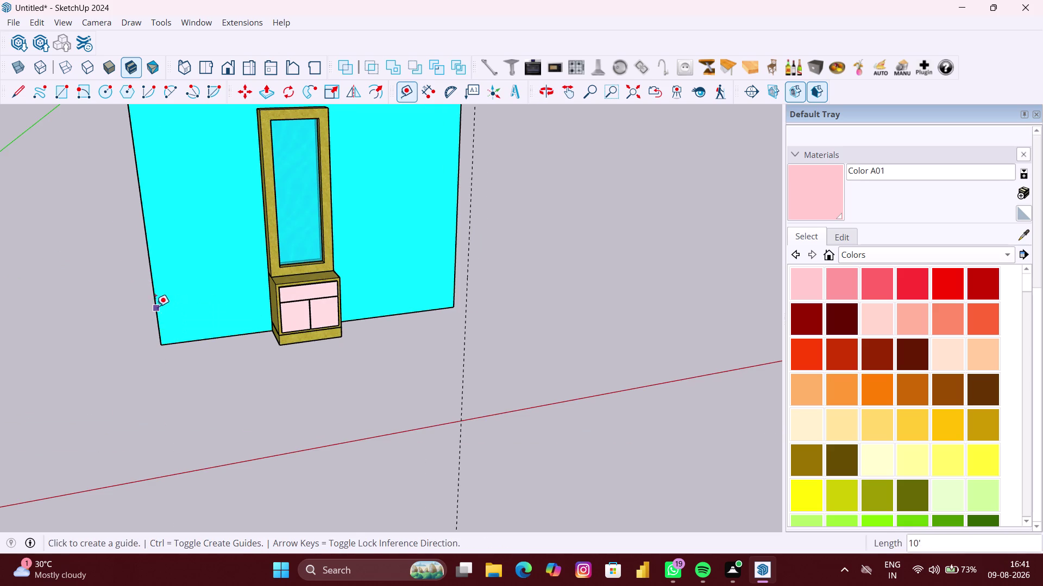
Place a guide 9" beyond the wall's left edge.
click(155, 307)
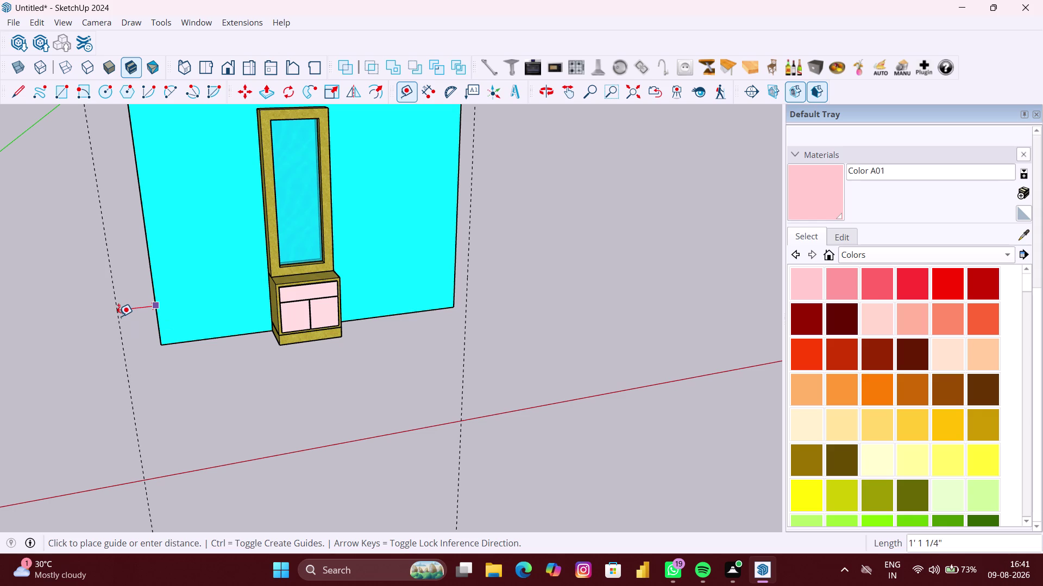
text(9")
key(Return)
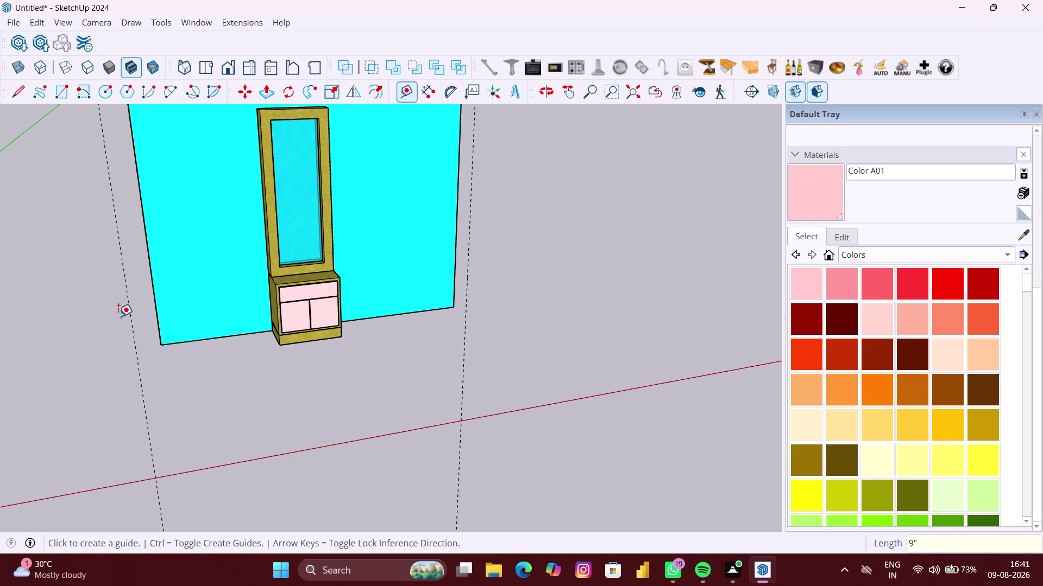
scroll(down, 3)
scroll(down, 3)
scroll(down, 3)
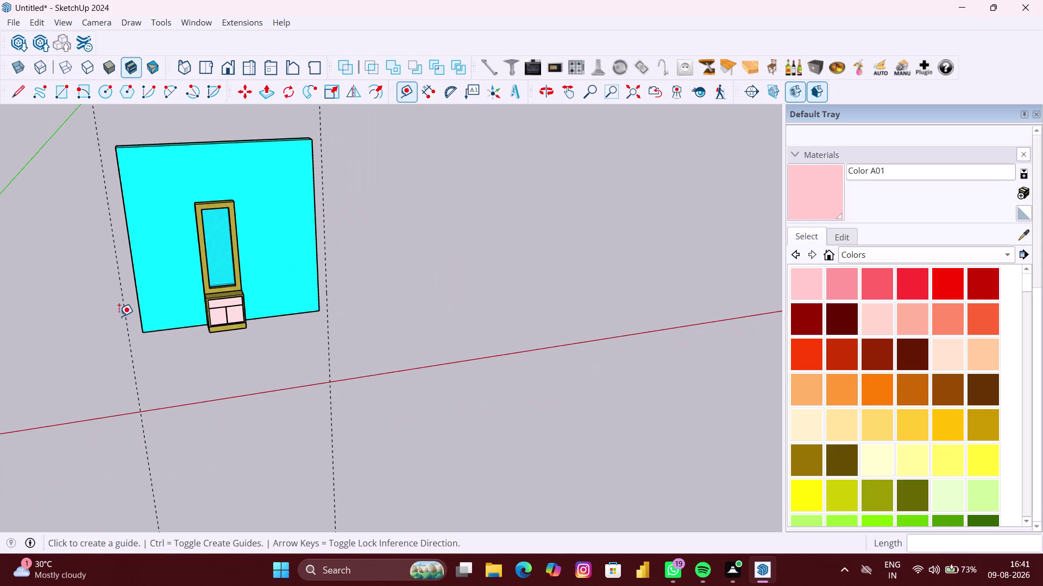
scroll(down, 3)
key(r)
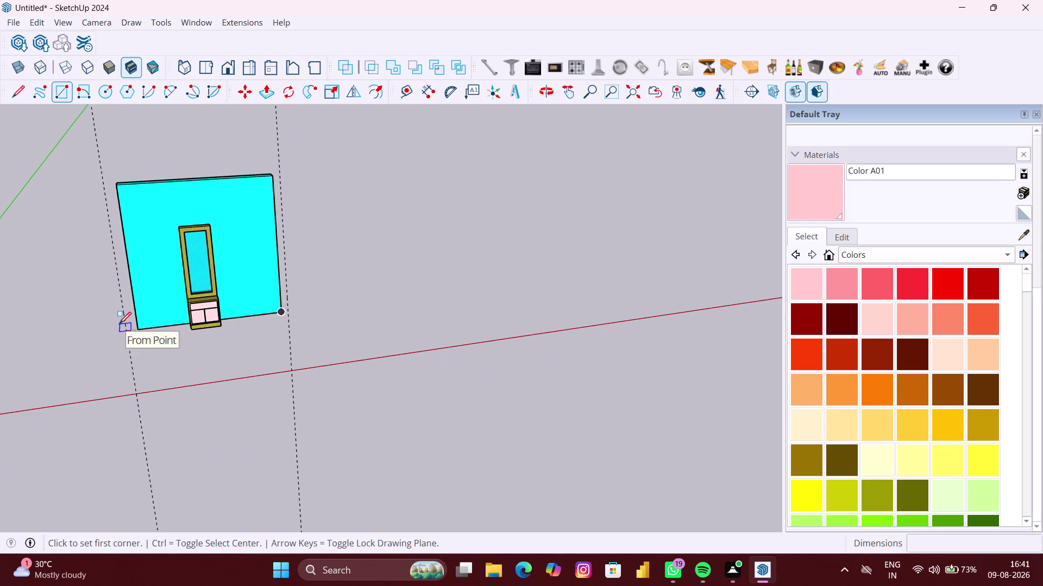
scroll(up, 3)
key(space)
Clear the selection and start the floor rectangle at the wall's bottom corner.
right_click(61, 348)
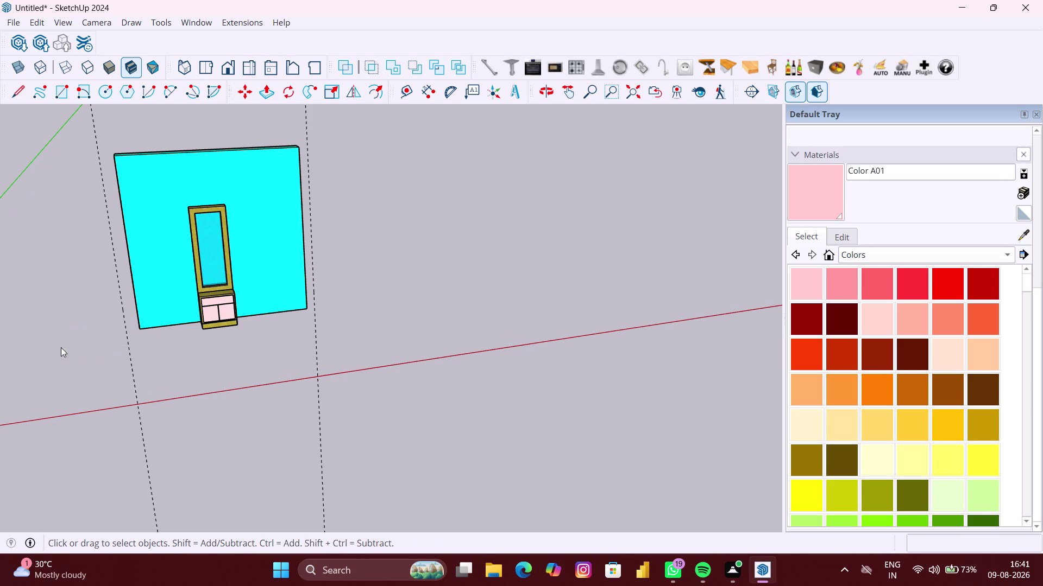
click(102, 388)
scroll(up, 3)
key(r)
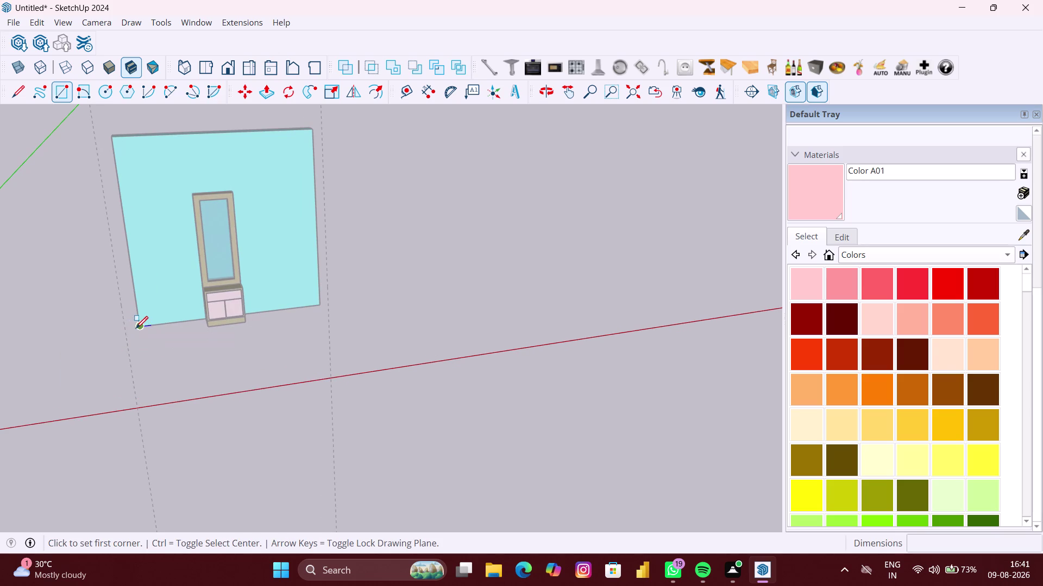
scroll(up, 3)
middle_drag(135, 328, 270, 354)
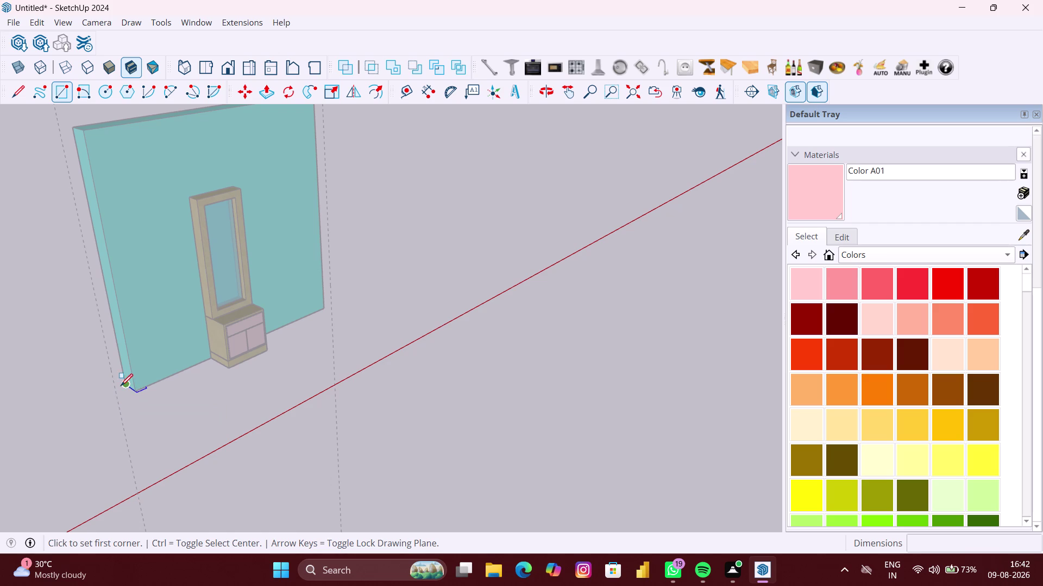
click(126, 386)
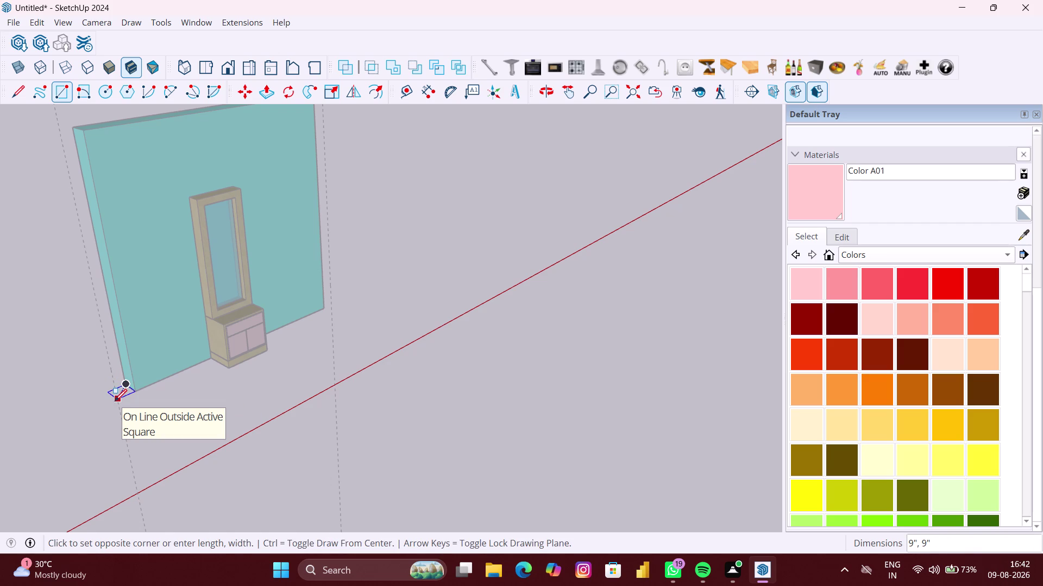
Lock the rectangle flat on the ground, set its far corner, and review the floor.
scroll(down, 3)
middle_drag(115, 401, 202, 399)
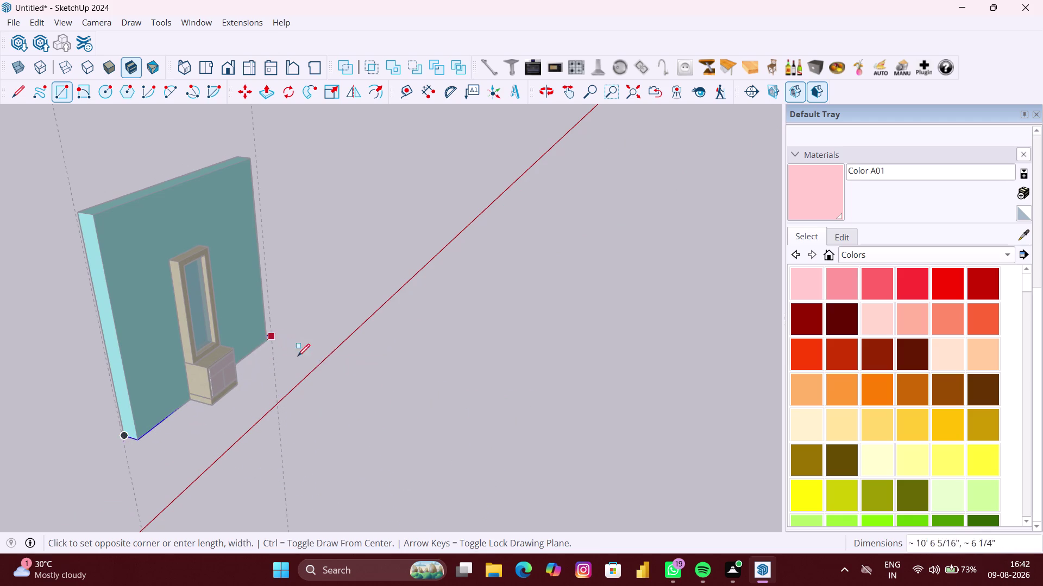
key(Up)
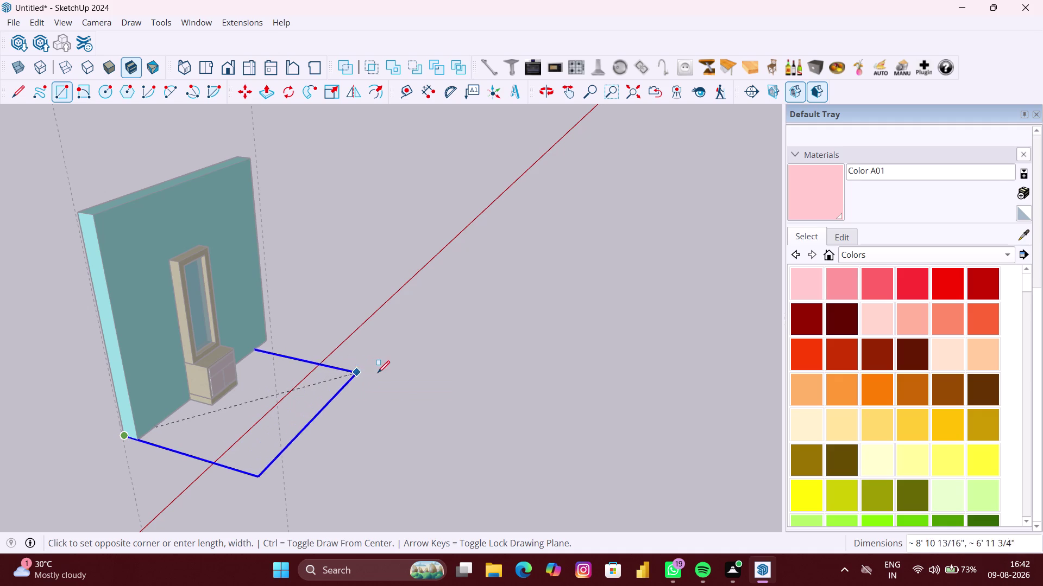
middle_drag(391, 371, 280, 404)
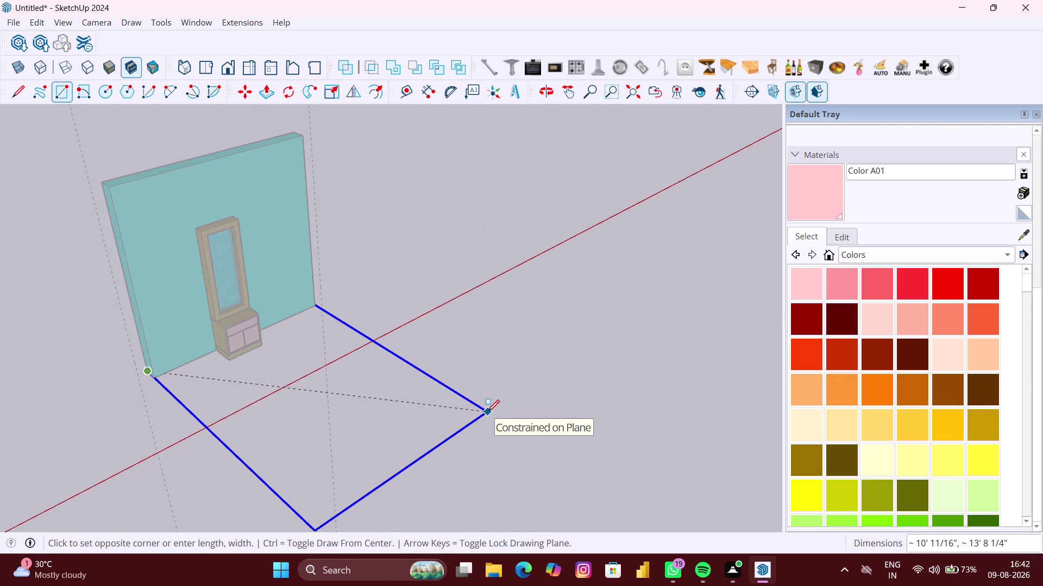
click(486, 414)
scroll(down, 3)
middle_drag(482, 418, 197, 408)
middle_drag(333, 400, 251, 390)
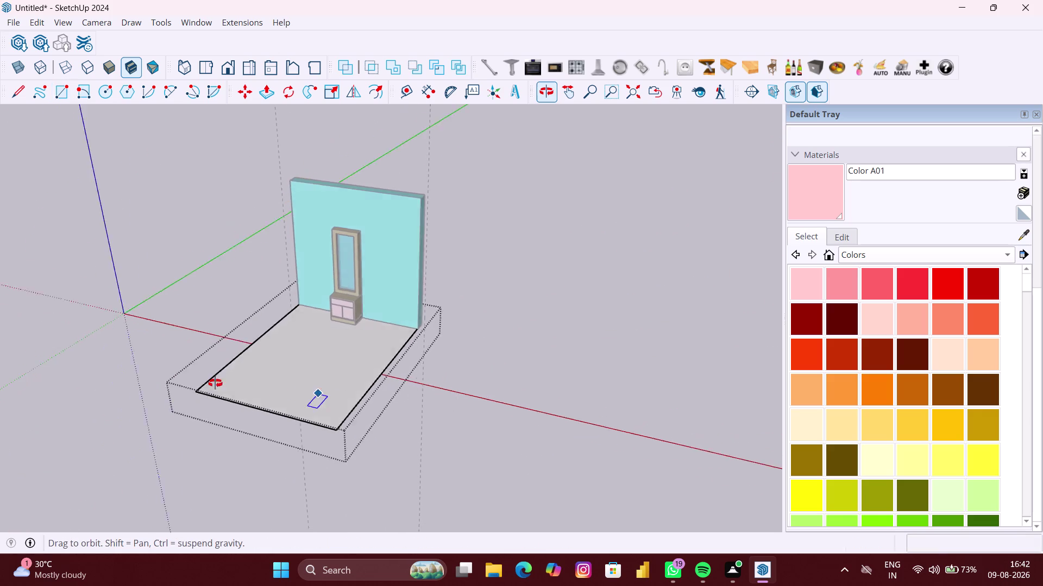
middle_drag(251, 390, 142, 379)
Push/pull the floor face to a 6" thick slab.
key(p)
click(293, 358)
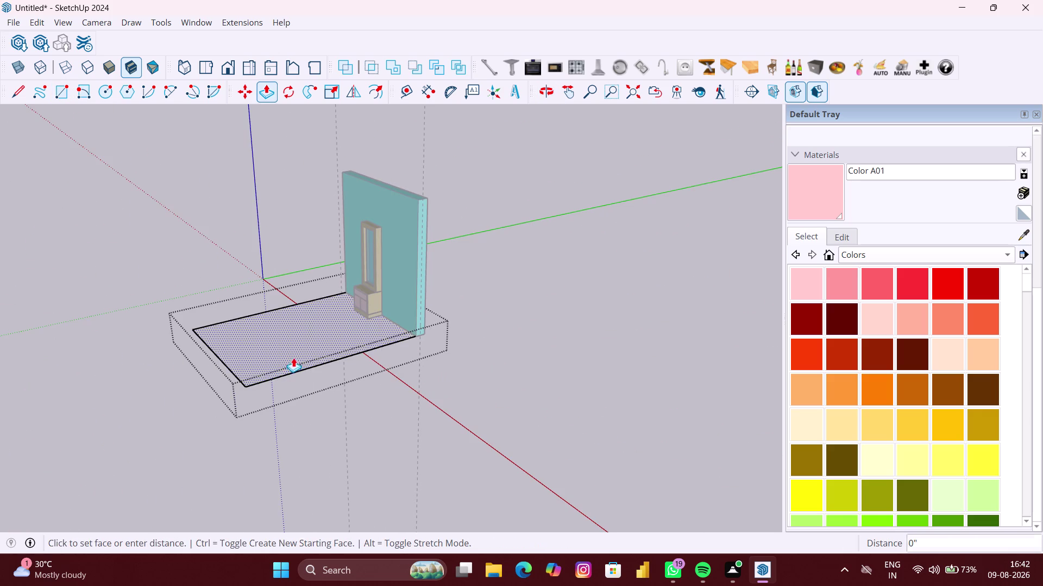
text(6)
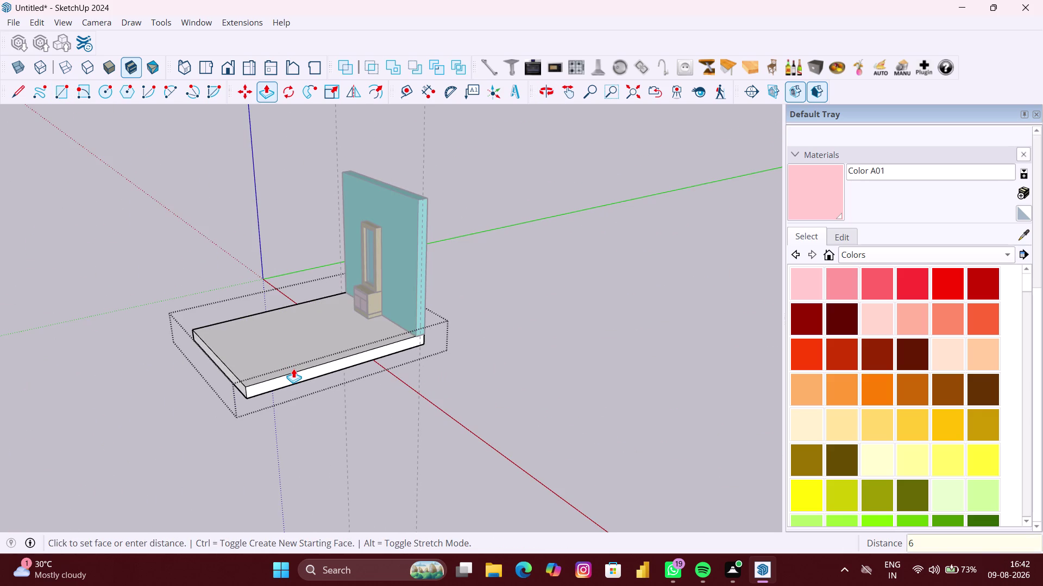
text(")
key(Return)
key(space)
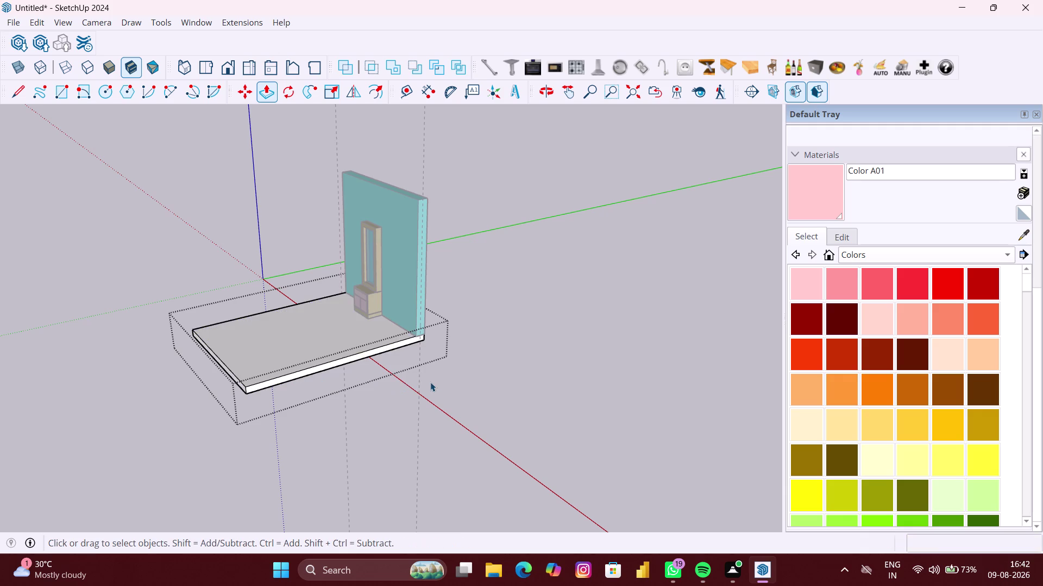
Select the connected floor slab geometry and extrude its top face again.
scroll(up, 3)
click(435, 378)
scroll(up, 3)
scroll(up, 3)
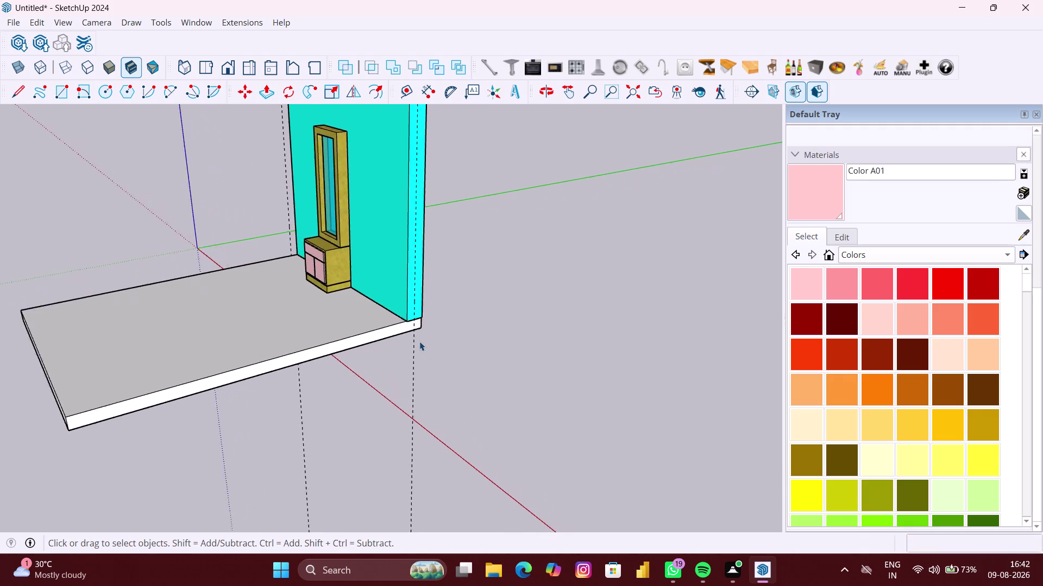
scroll(up, 3)
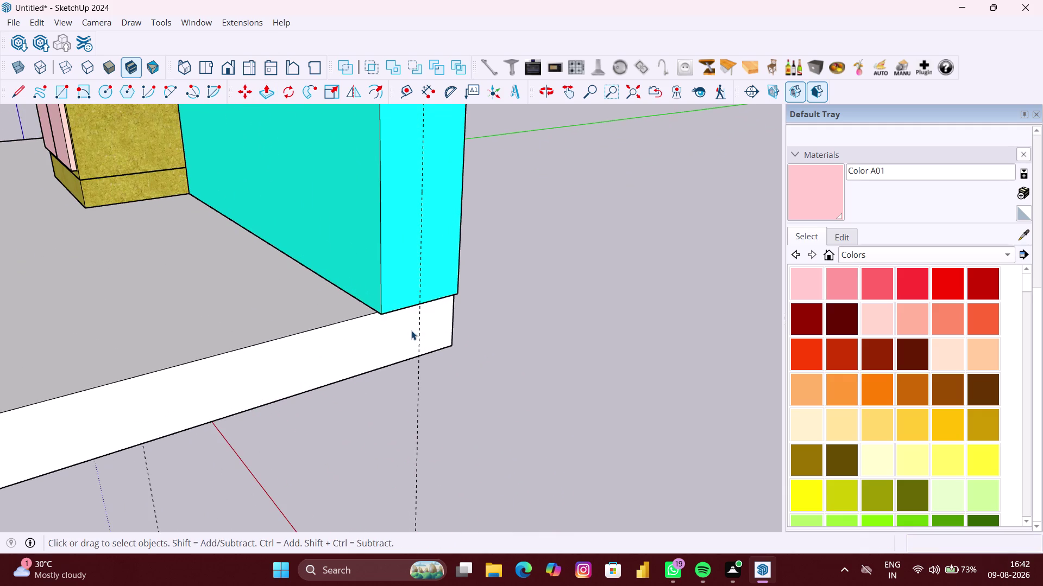
triple_click(411, 331)
key(p)
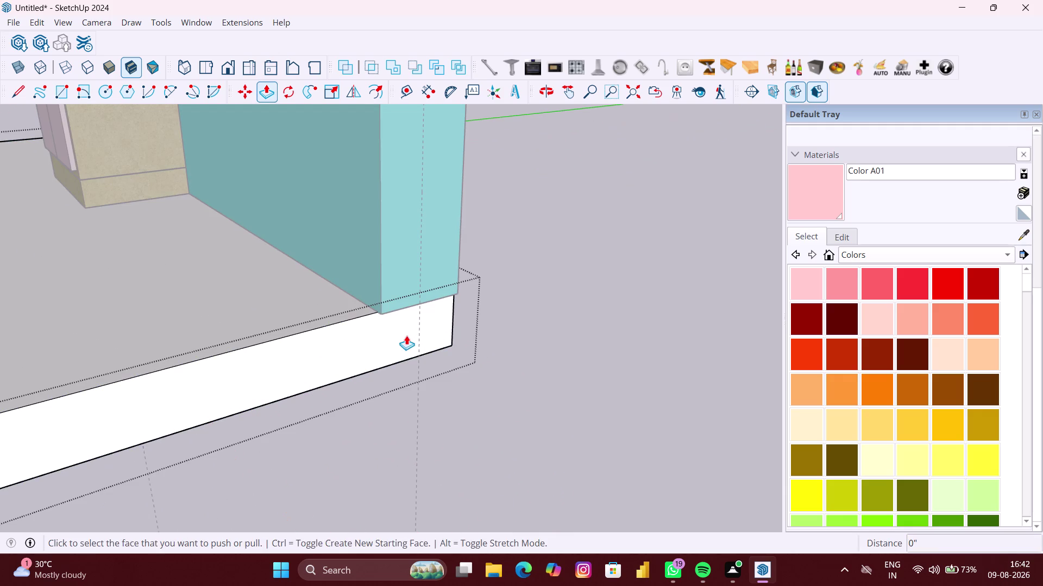
click(406, 336)
click(420, 302)
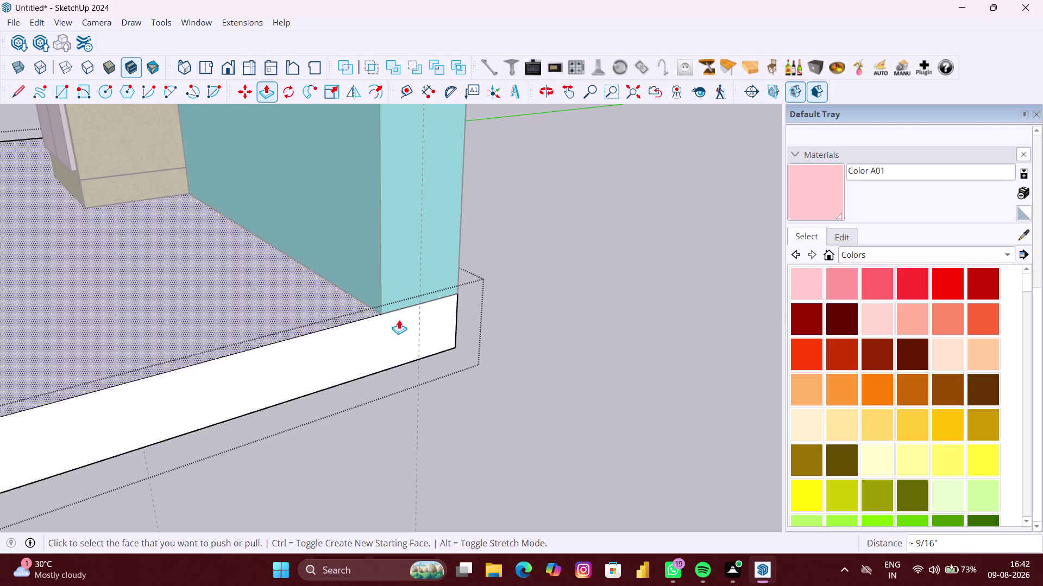
Orbit around the wall corner to inspect the floor and wall front.
scroll(down, 3)
middle_drag(230, 411, 407, 414)
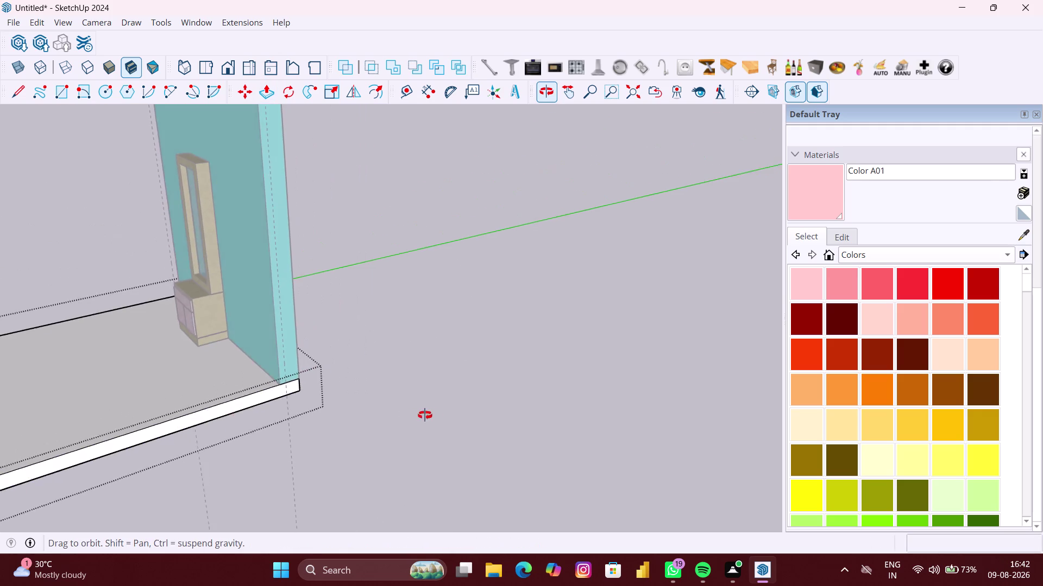
middle_drag(408, 414, 432, 416)
scroll(down, 3)
middle_drag(140, 422, 348, 407)
scroll(down, 3)
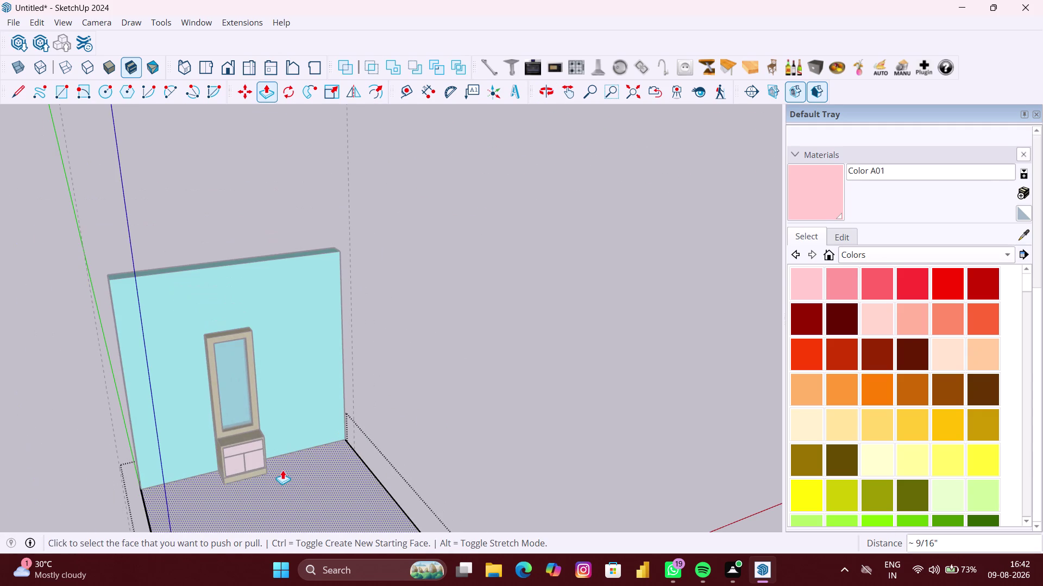
middle_drag(271, 474, 468, 374)
scroll(down, 3)
scroll(up, 3)
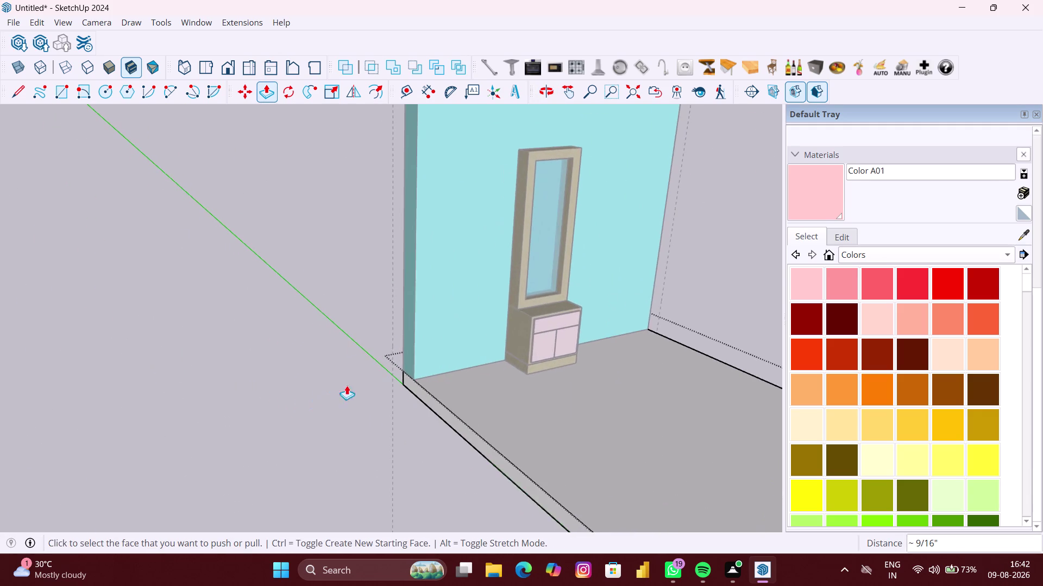
scroll(down, 3)
key(space)
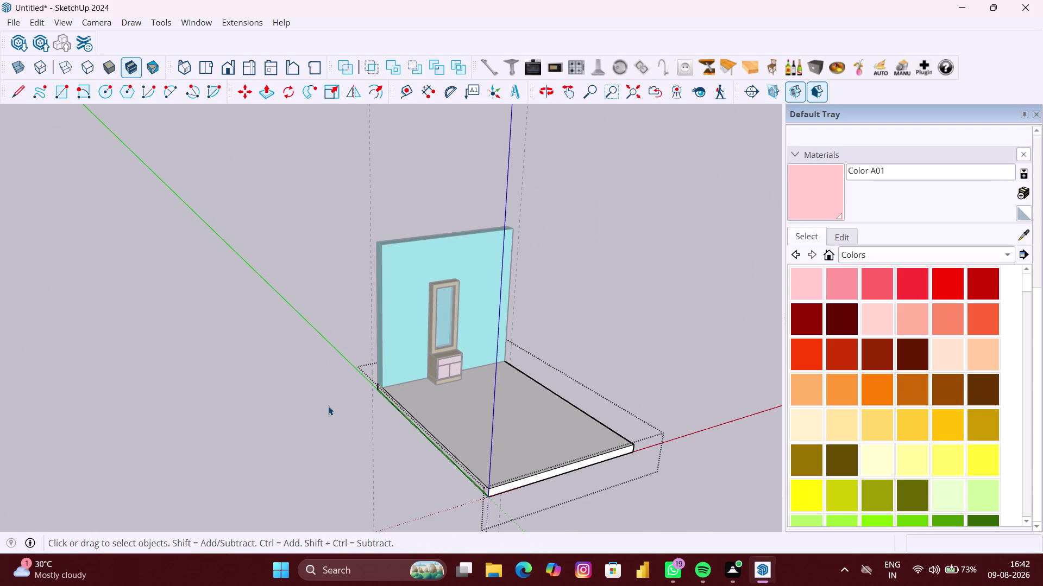
Clear the selection and frame the whole room facing the back wall.
click(328, 406)
scroll(down, 3)
middle_drag(340, 440, 262, 404)
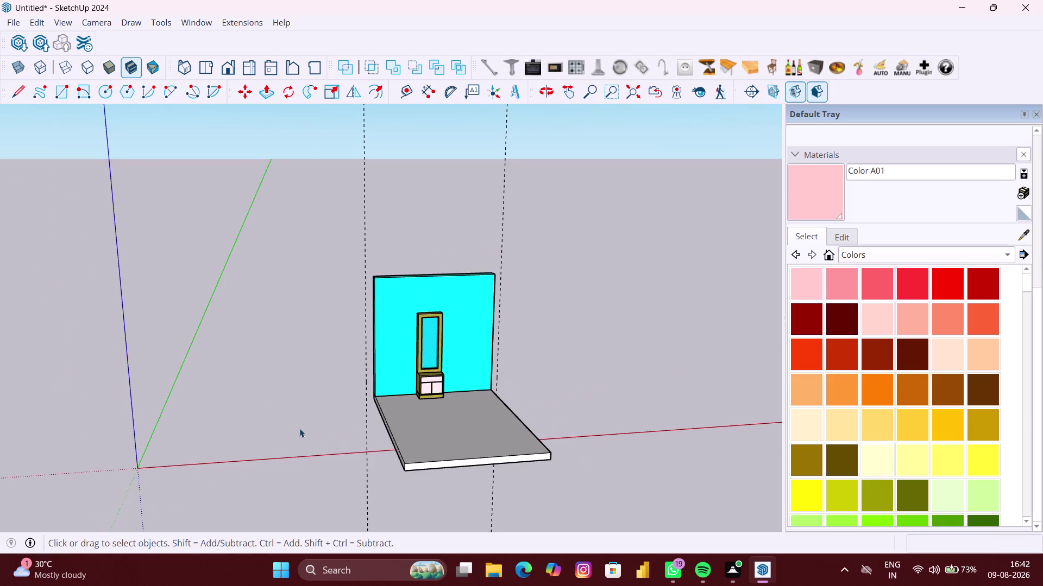
scroll(up, 3)
middle_drag(251, 439, 253, 450)
scroll(down, 3)
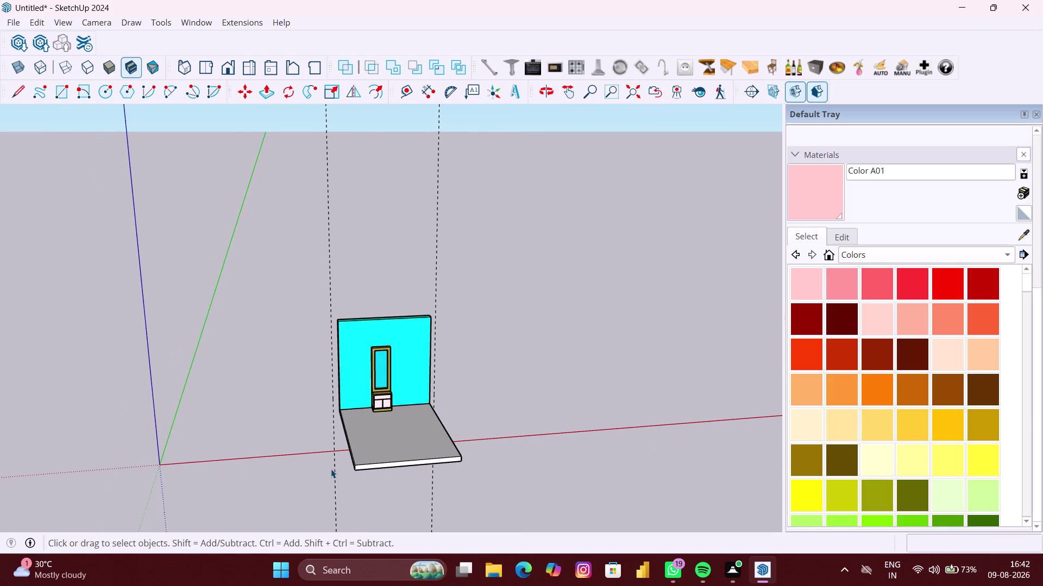
middle_drag(331, 469, 369, 427)
scroll(up, 3)
Repeat the previous extrusion on the floor, then reselect the floor.
key(p)
scroll(up, 3)
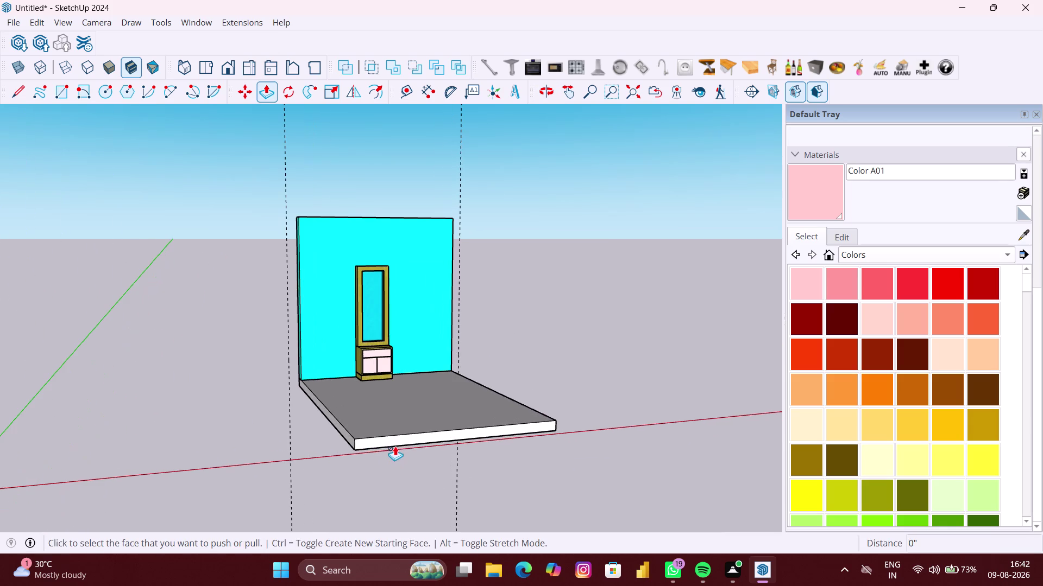
key(space)
double_click(398, 441)
key(p)
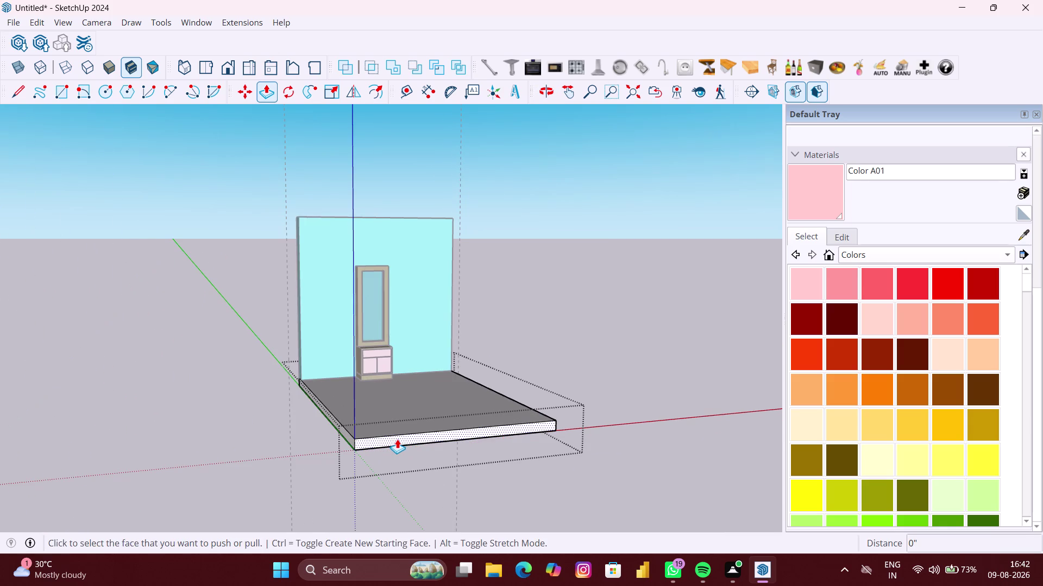
click(398, 439)
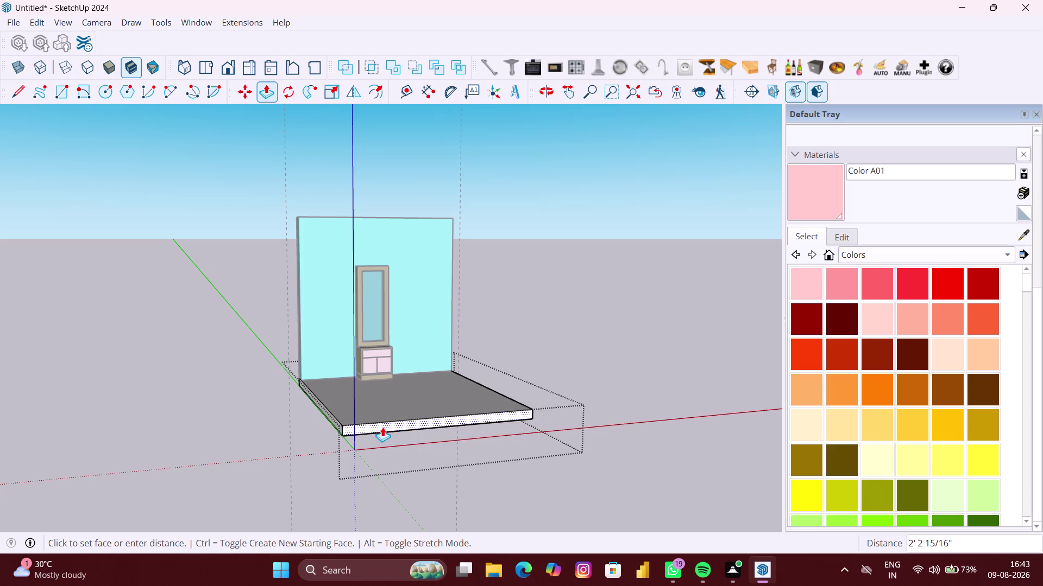
click(382, 427)
key(space)
click(330, 439)
scroll(down, 3)
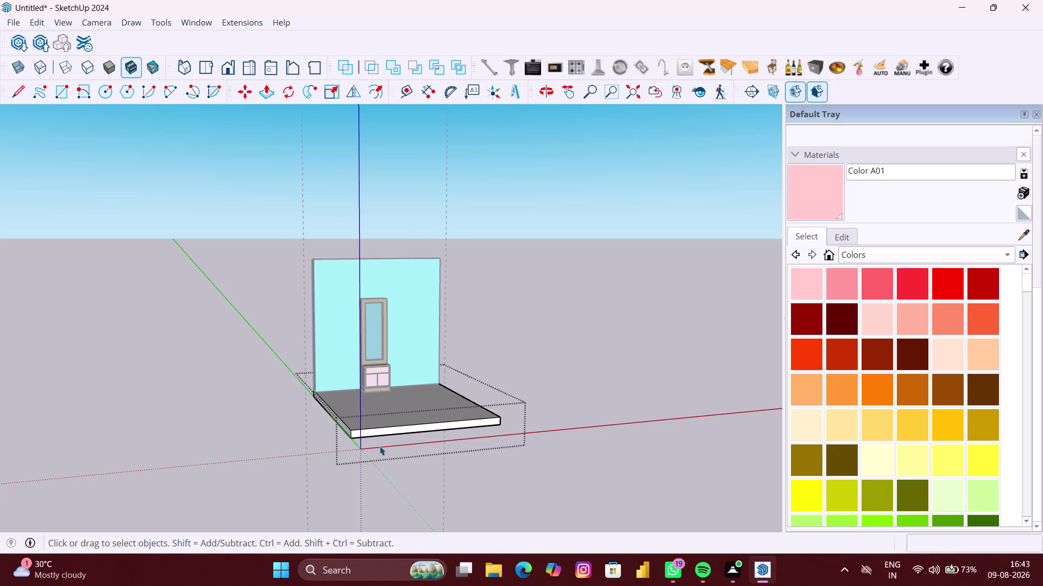
click(399, 443)
click(401, 461)
scroll(down, 3)
Select the floor slab from a side view along the back wall.
middle_drag(284, 434, 156, 435)
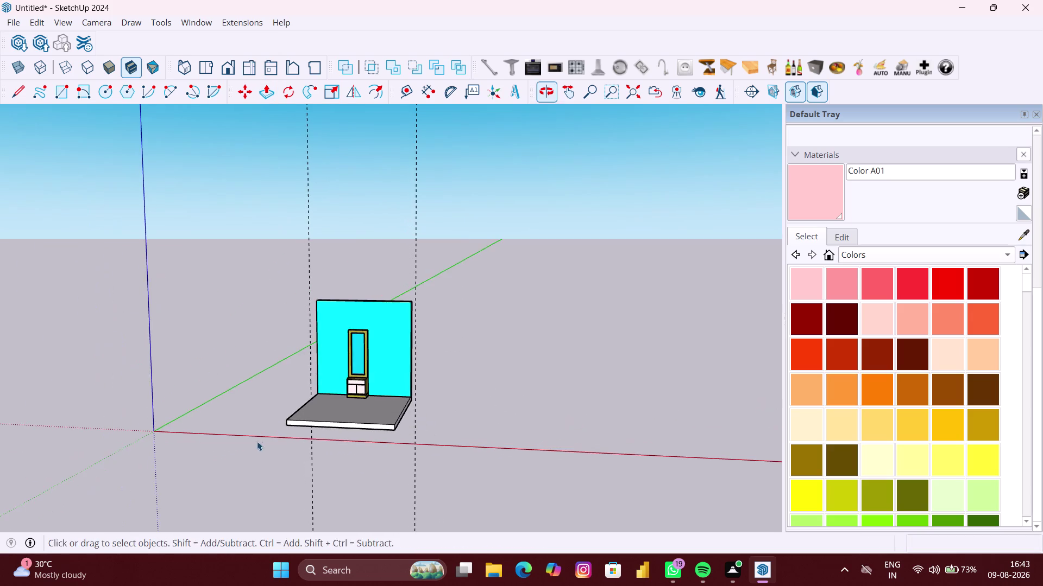
middle_drag(281, 442, 55, 438)
middle_drag(292, 434, 221, 433)
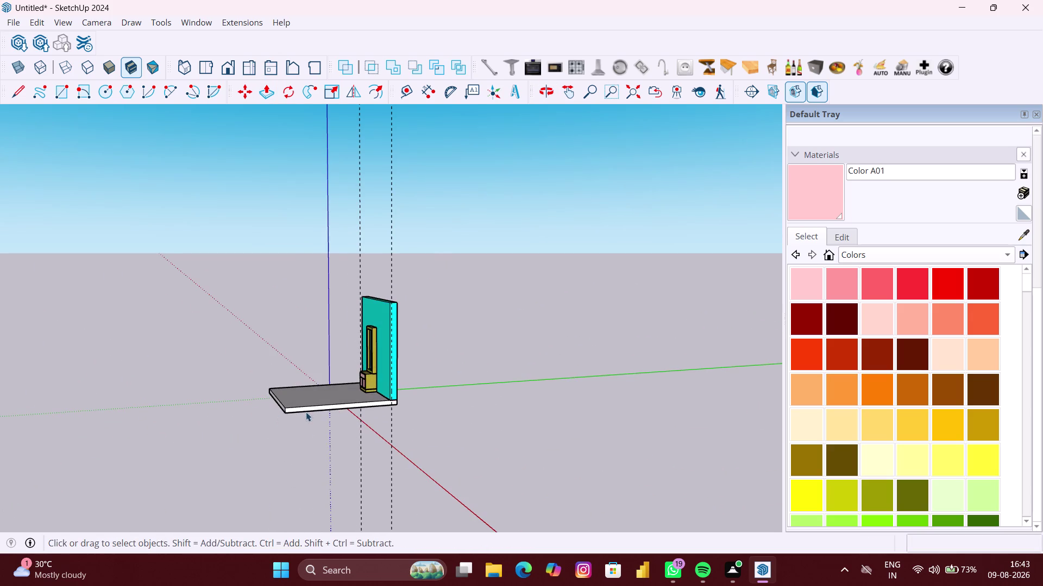
scroll(up, 3)
click(305, 405)
scroll(down, 3)
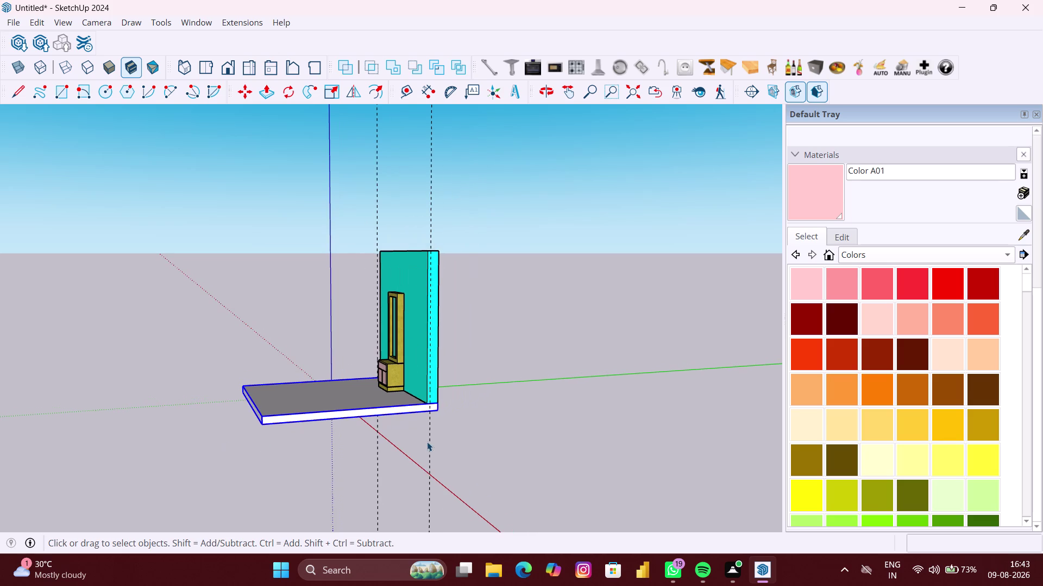
middle_drag(437, 441, 369, 444)
scroll(up, 3)
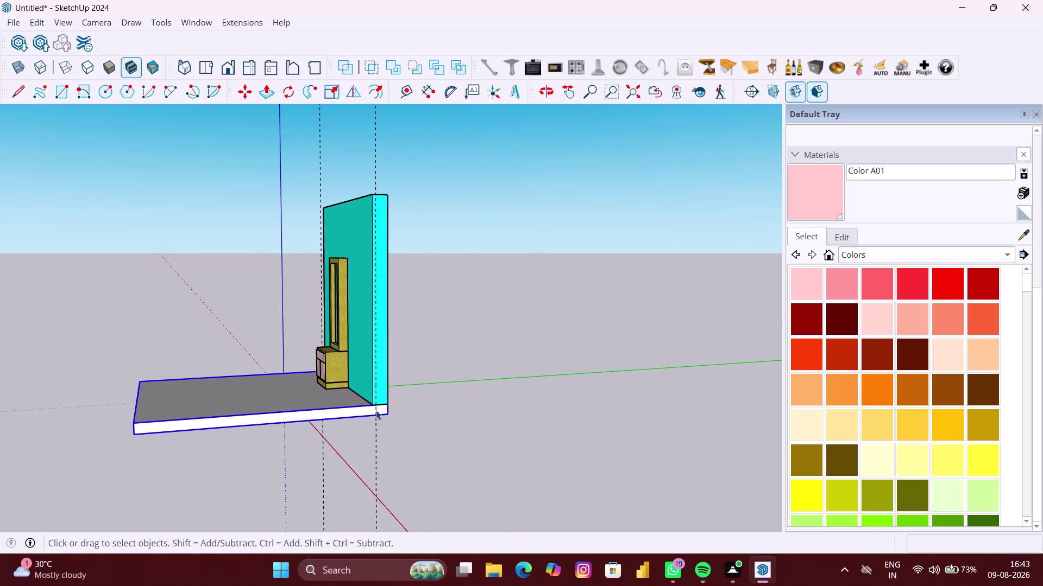
scroll(up, 3)
Copy the floor slab from its corner onto the top corner of the back wall.
key(m)
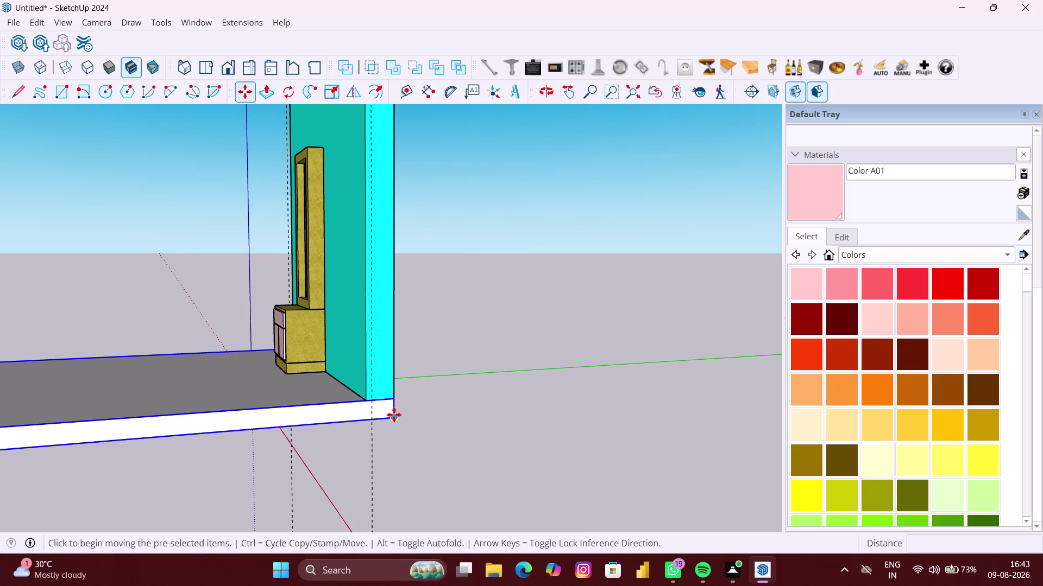
click(392, 415)
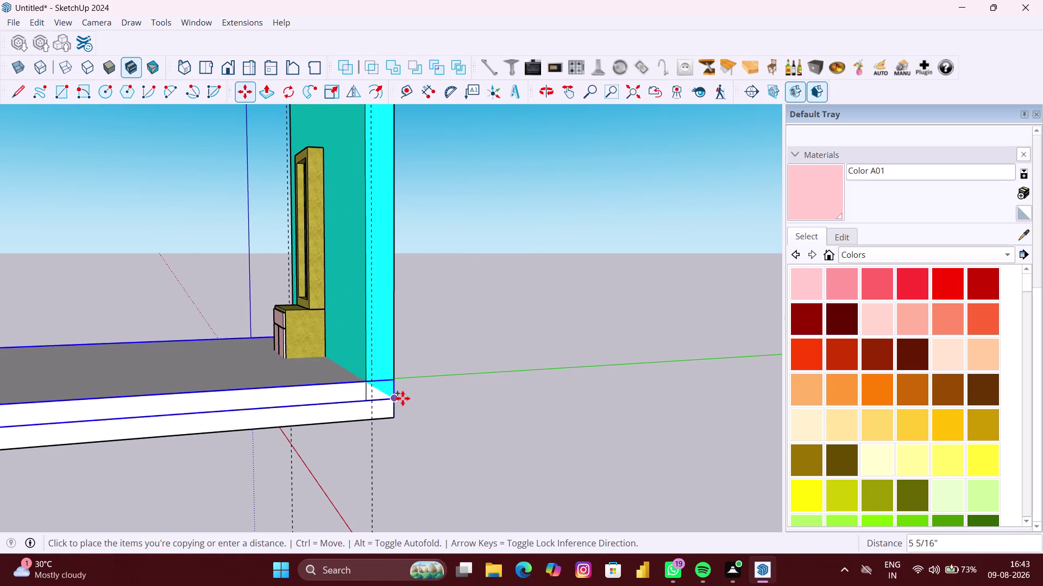
key(Up)
scroll(down, 3)
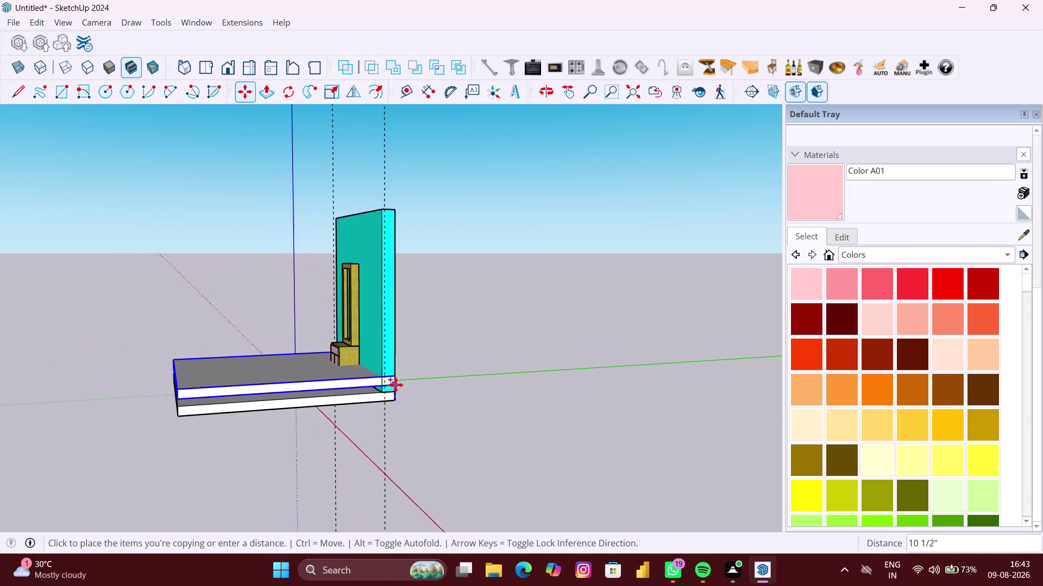
scroll(down, 3)
scroll(up, 3)
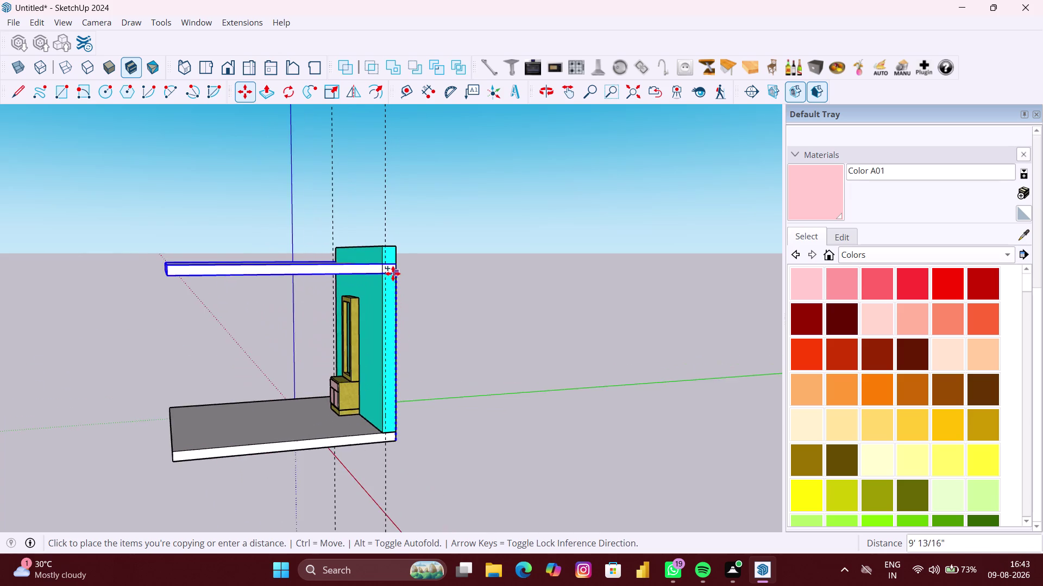
scroll(up, 3)
scroll(up, 3)
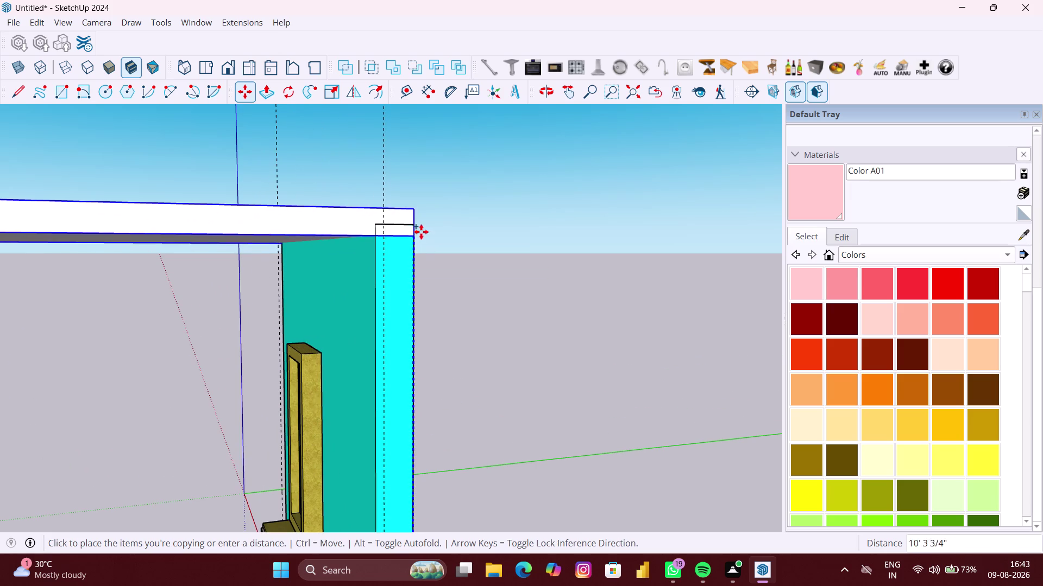
click(419, 226)
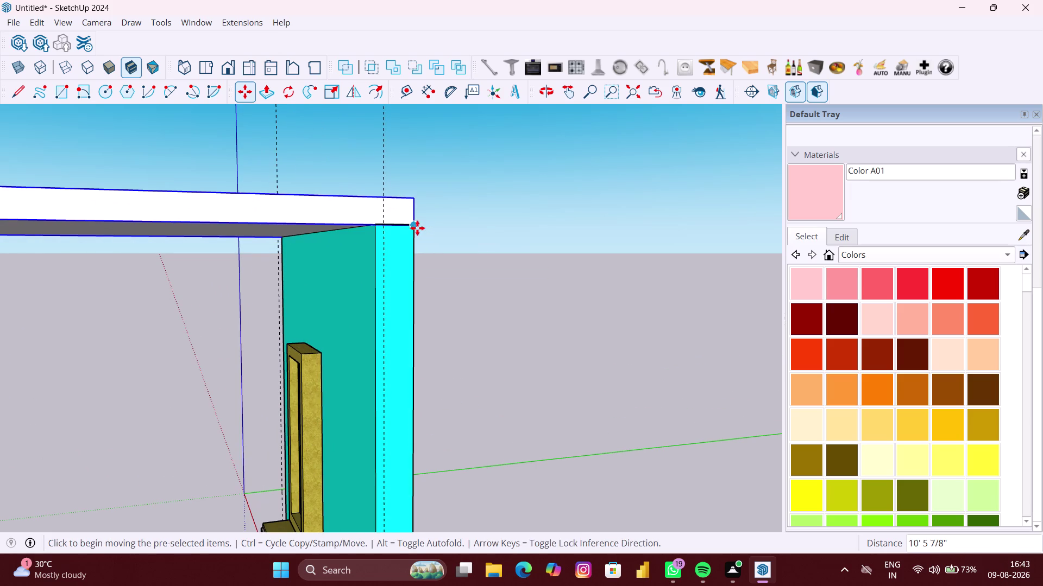
Orbit back out to a front view of the whole room.
scroll(down, 3)
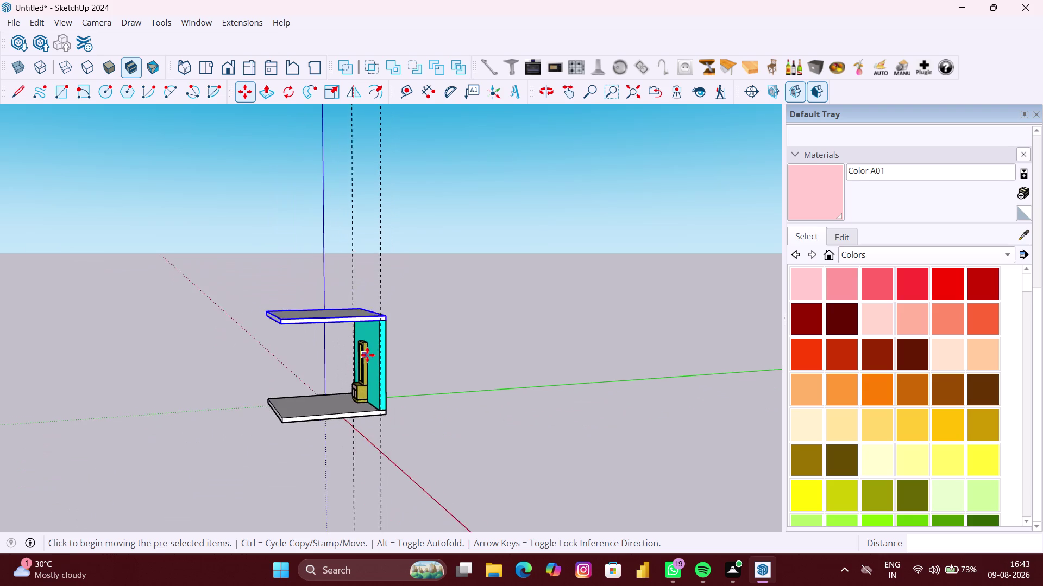
scroll(down, 3)
middle_drag(364, 354, 611, 366)
scroll(up, 3)
middle_drag(353, 384, 435, 389)
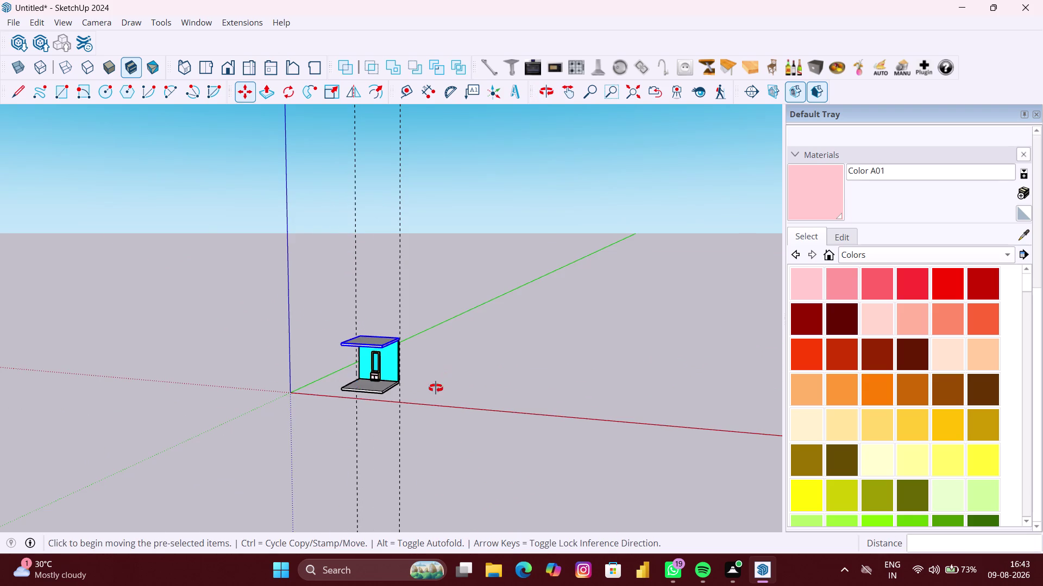
middle_drag(435, 389, 436, 389)
key(space)
Zoom in on the floor edge, enter the floor slab group and pick its right side face.
scroll(up, 3)
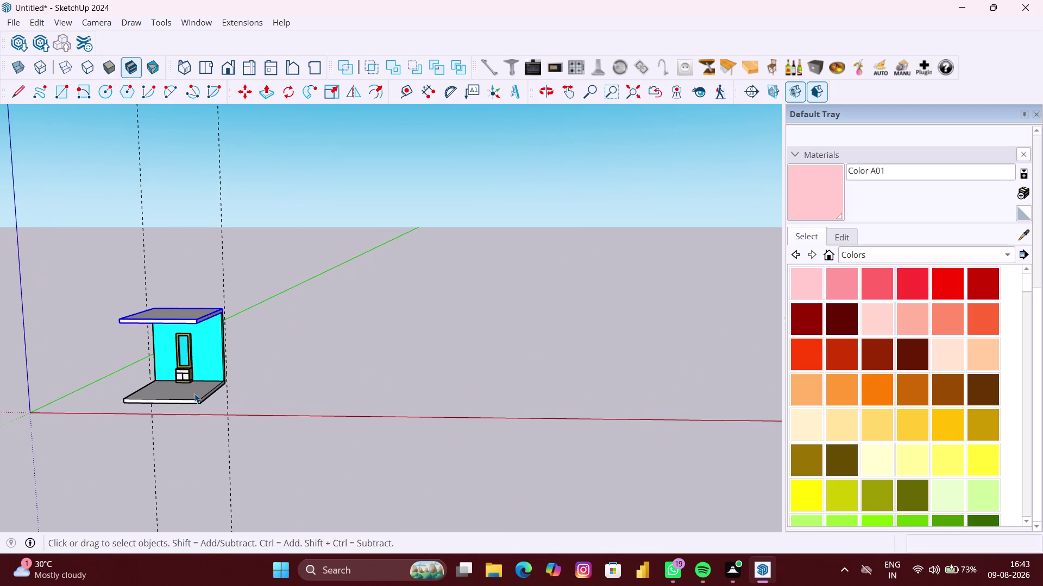
scroll(up, 3)
middle_drag(193, 393, 227, 435)
scroll(up, 3)
middle_click(223, 423)
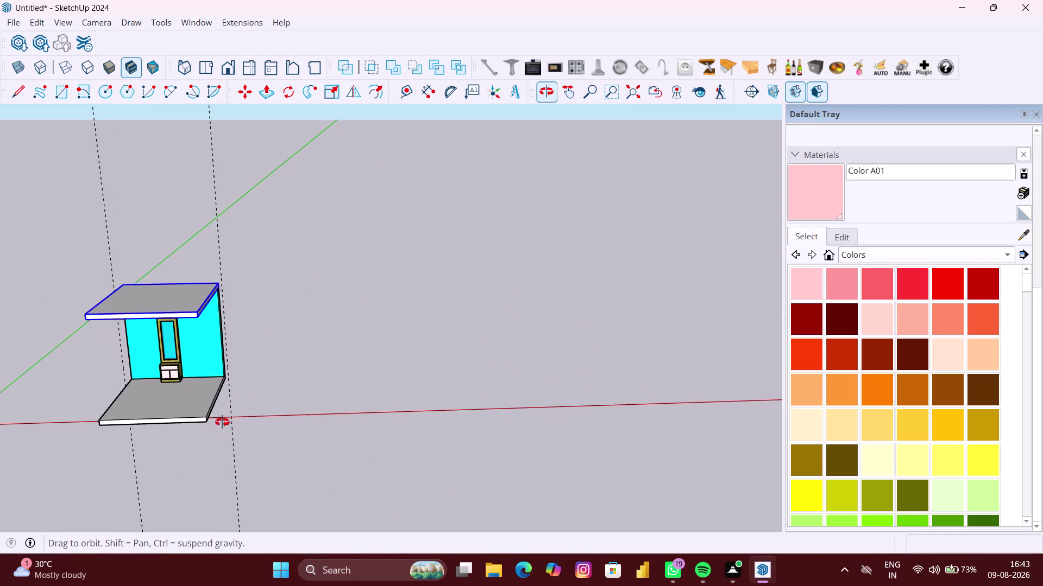
scroll(up, 3)
scroll(up, 3)
scroll(up, 3)
scroll(up, 3)
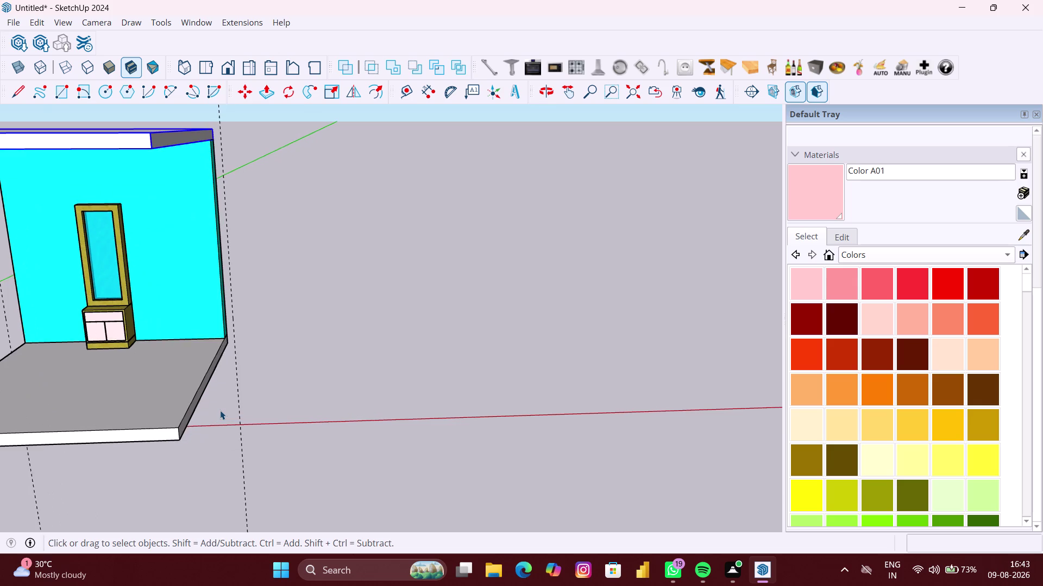
scroll(up, 3)
scroll(up, 3)
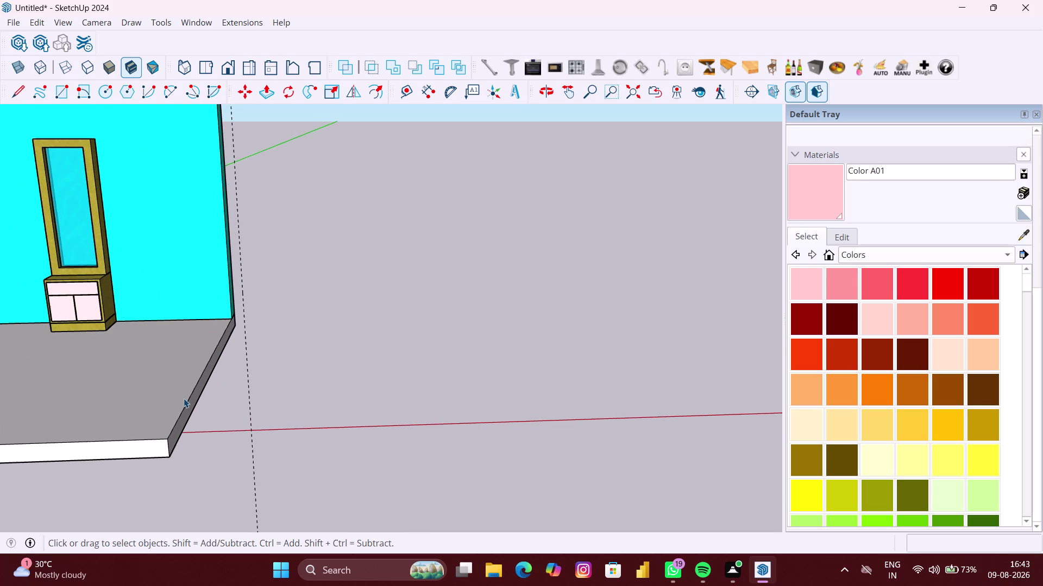
scroll(up, 3)
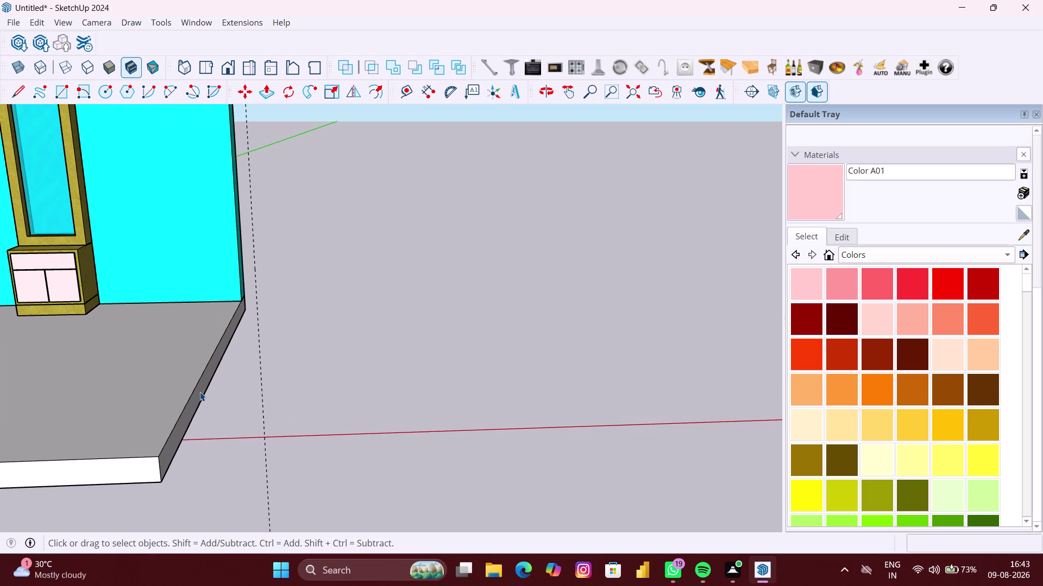
double_click(200, 392)
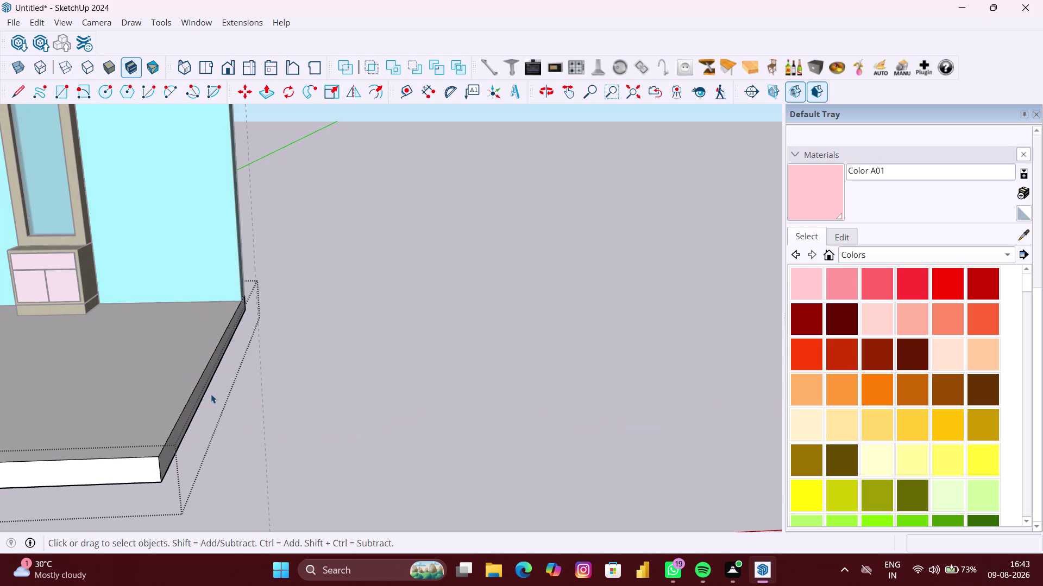
scroll(up, 3)
scroll(up, 3)
double_click(191, 390)
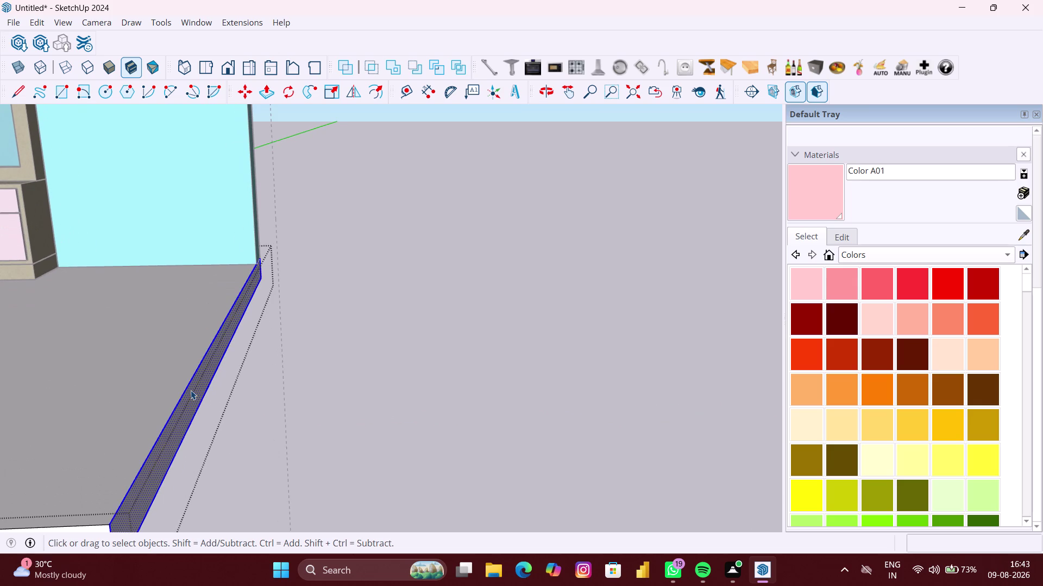
Pull the floor slab's side face out 6".
key(p)
click(197, 392)
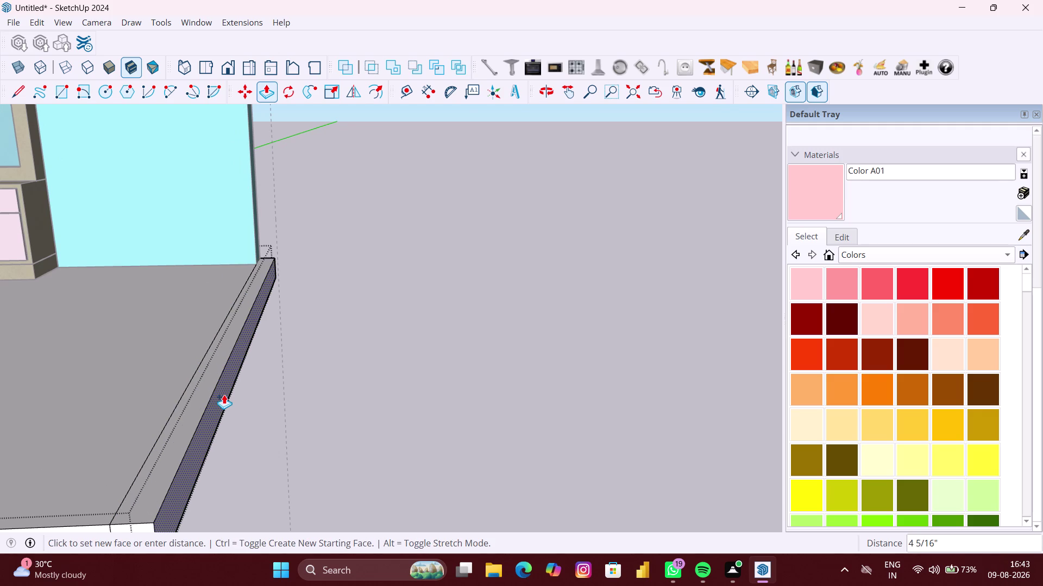
key(9)
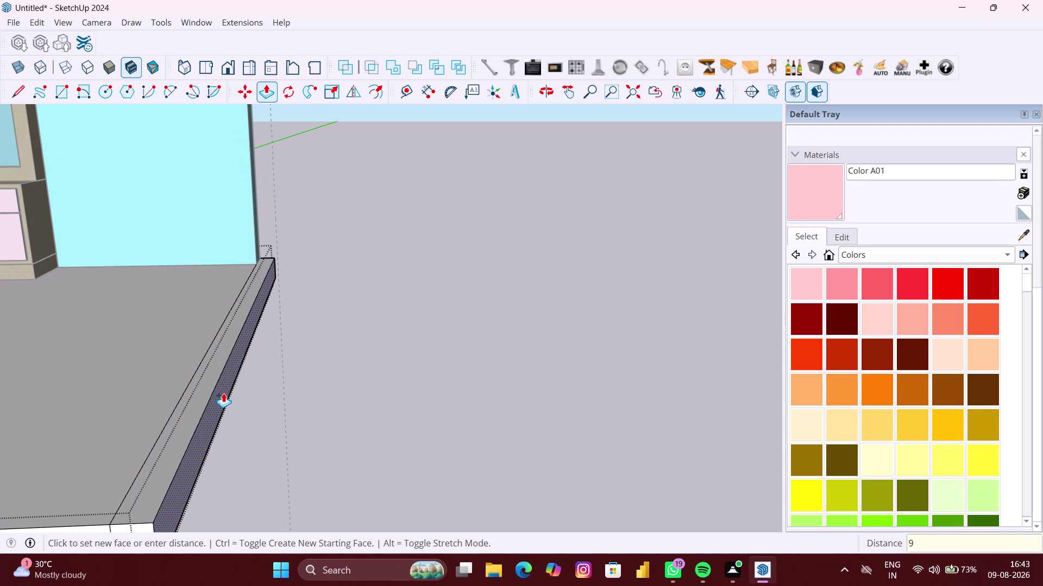
key(BackSpace)
text(6")
key(Return)
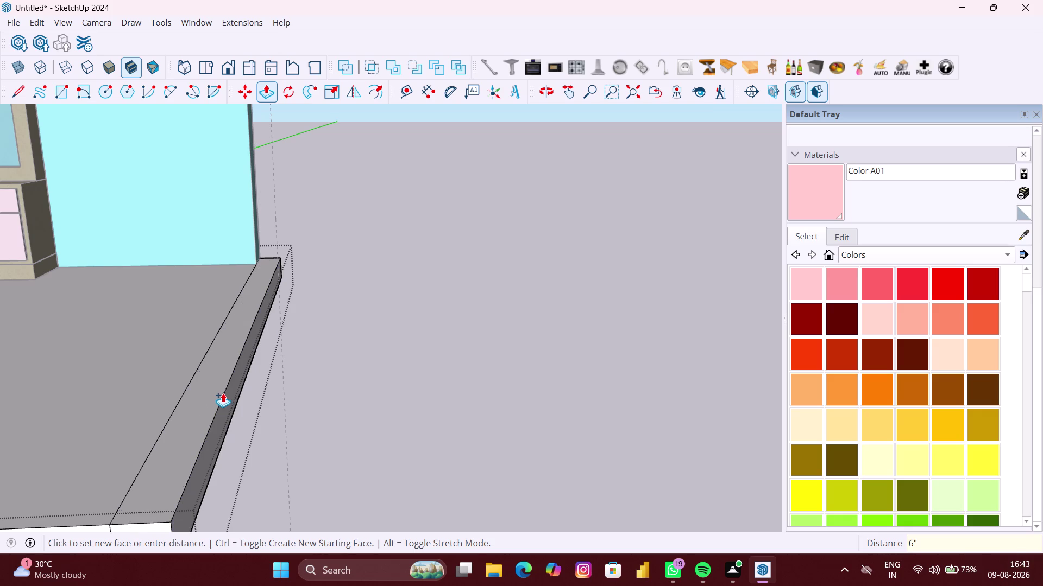
Pull the floor slab's front face out 9".
scroll(down, 3)
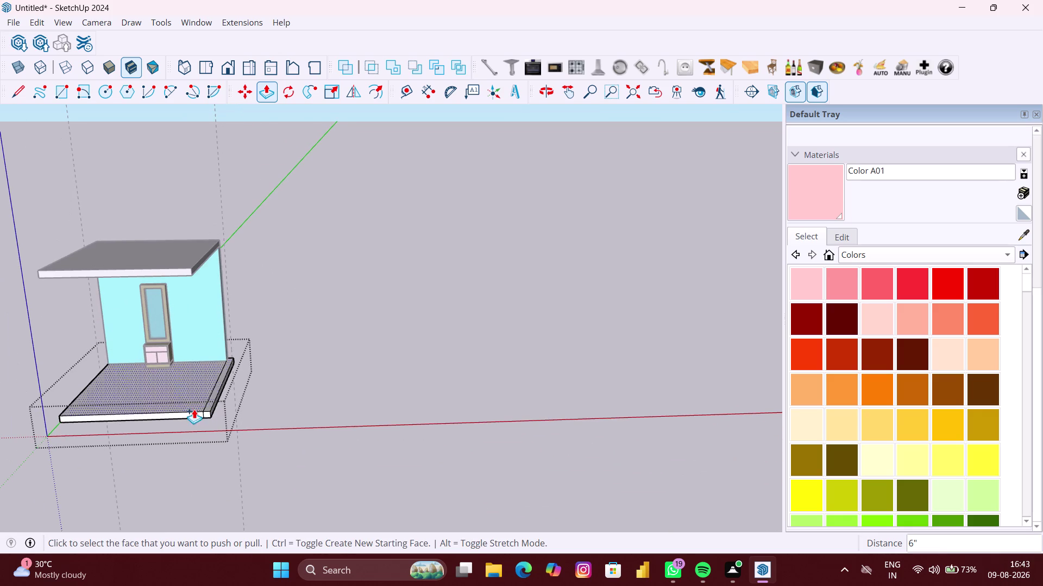
middle_drag(59, 430, 287, 421)
scroll(up, 3)
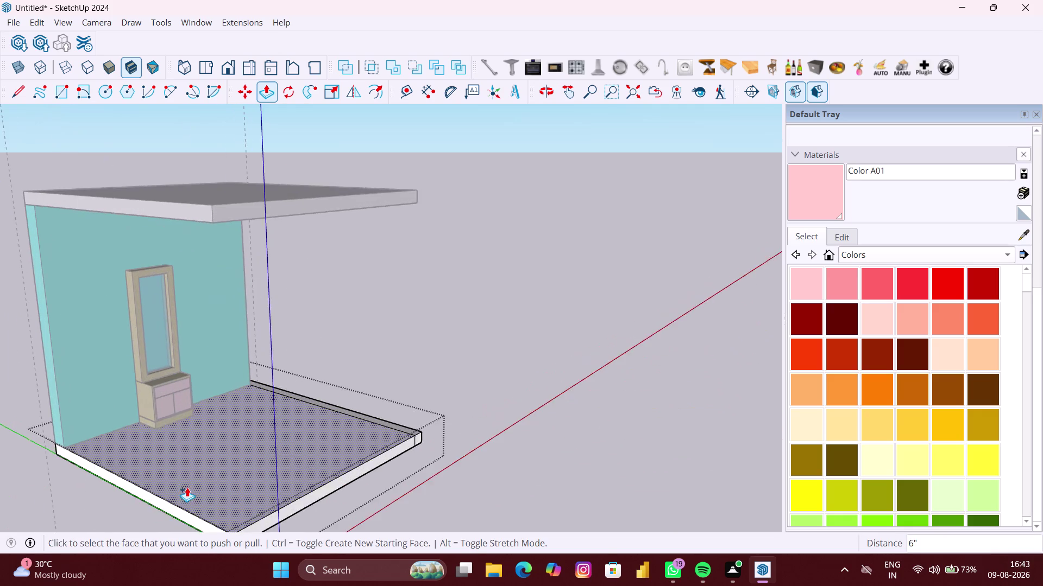
scroll(up, 3)
click(151, 498)
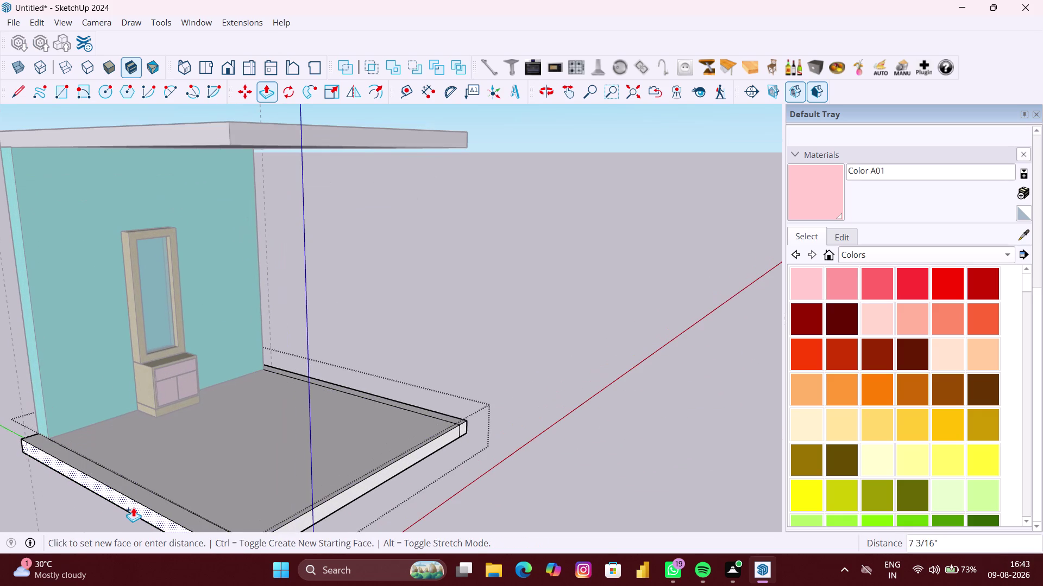
text(9")
key(Return)
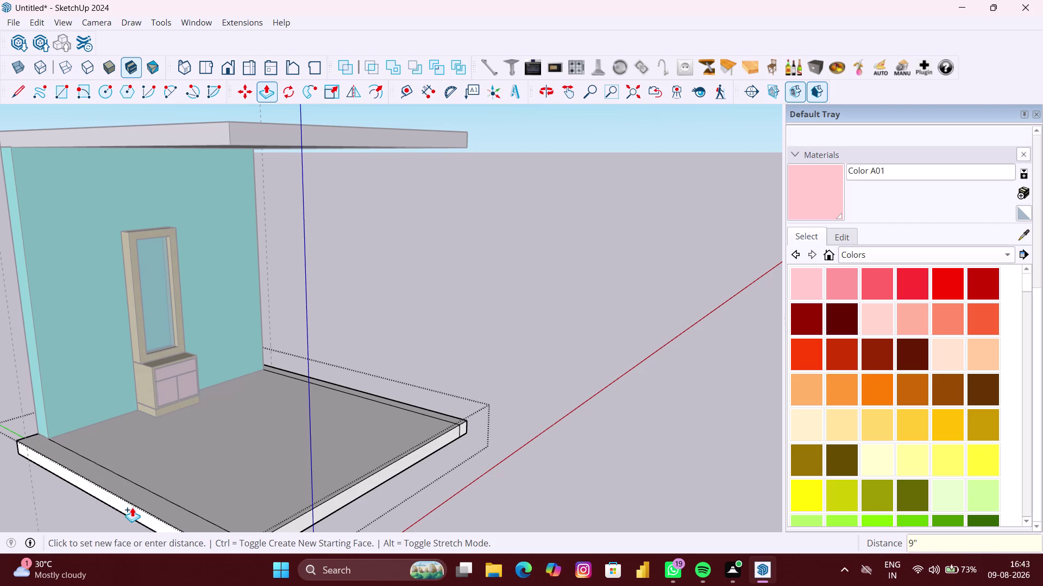
scroll(down, 3)
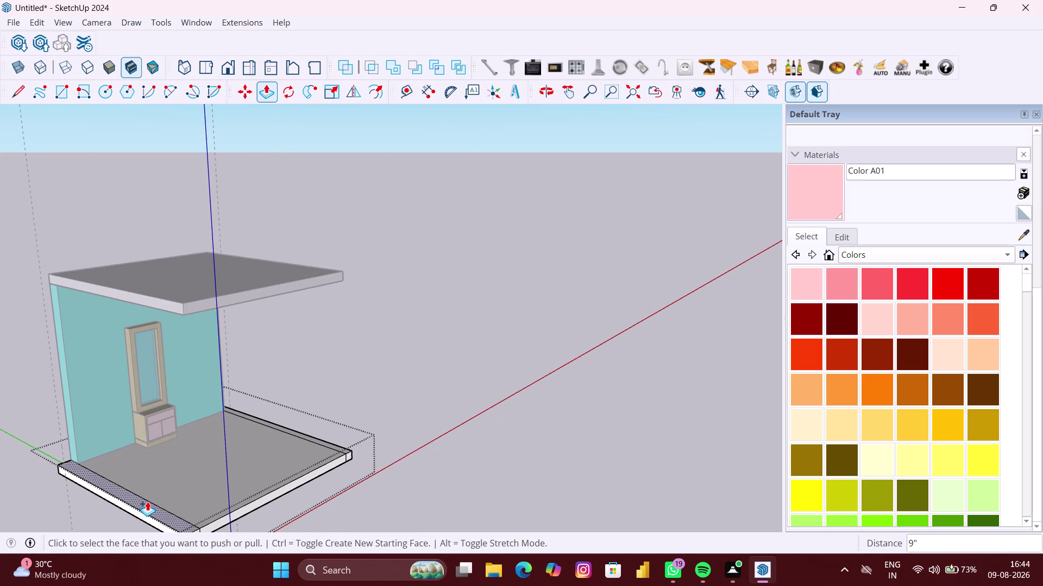
scroll(up, 3)
scroll(up, 3)
Pull another floor edge face outward and orbit around the room.
click(147, 507)
scroll(down, 3)
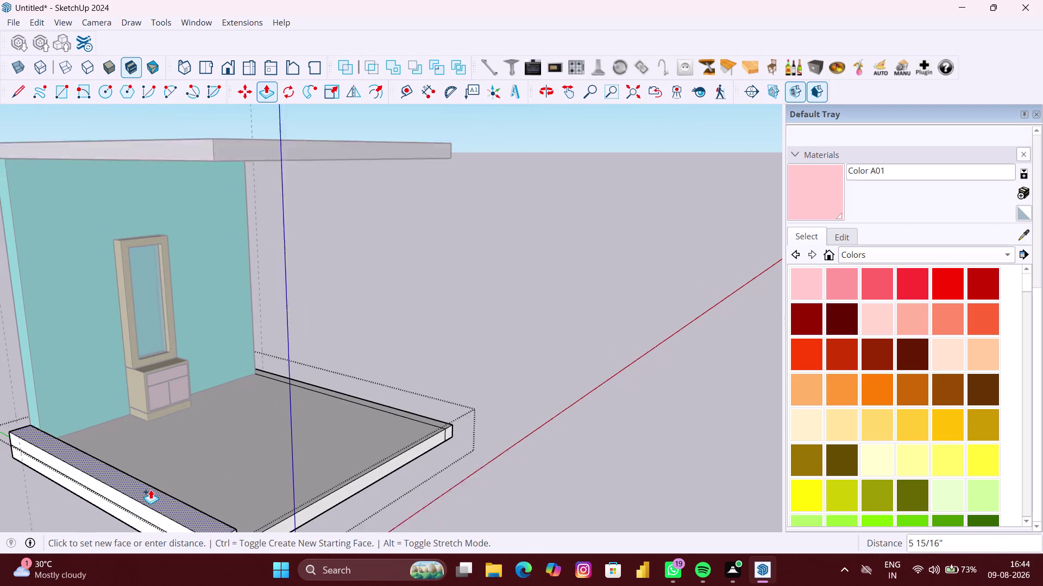
scroll(down, 3)
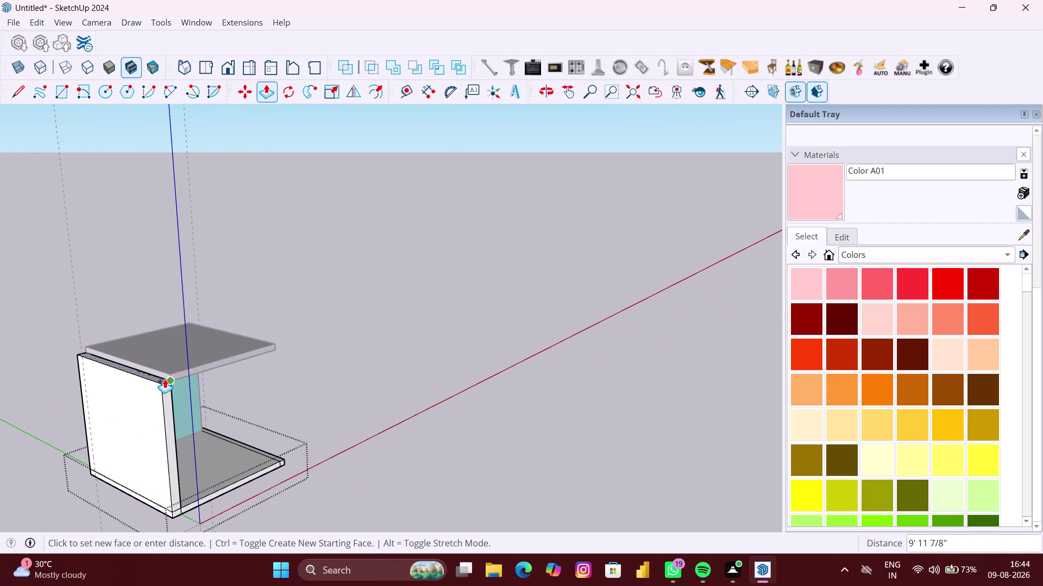
scroll(up, 3)
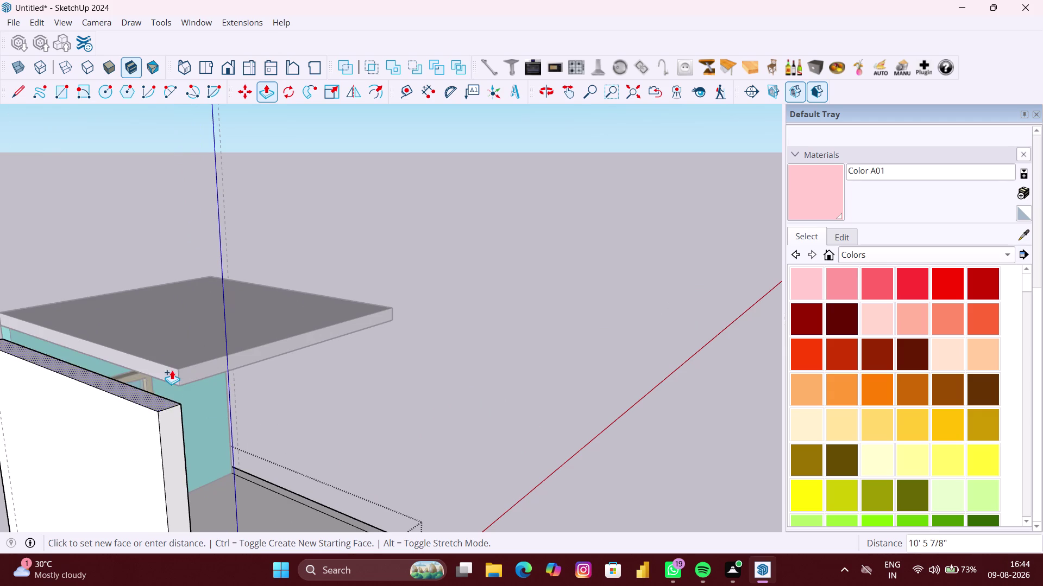
click(174, 368)
scroll(down, 3)
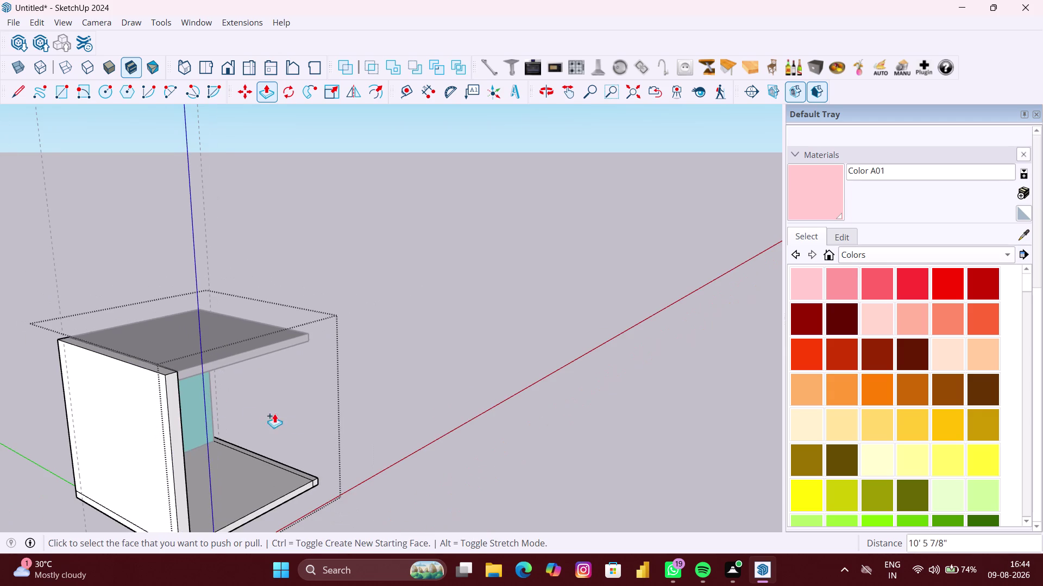
middle_drag(335, 430, 117, 431)
scroll(up, 3)
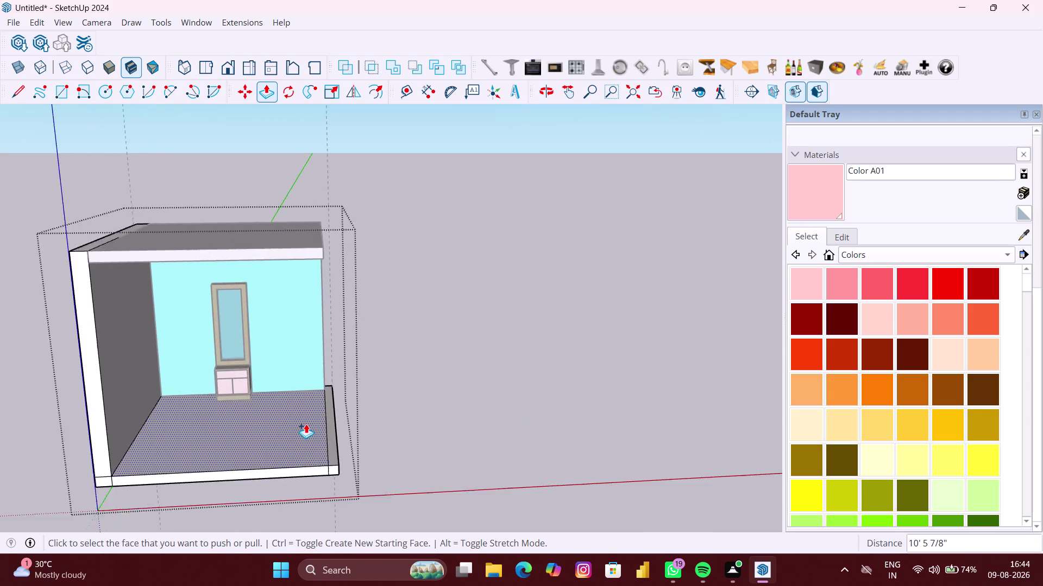
scroll(up, 3)
Raise the short right wall to full ceiling height, about 10'5 7/8".
click(341, 427)
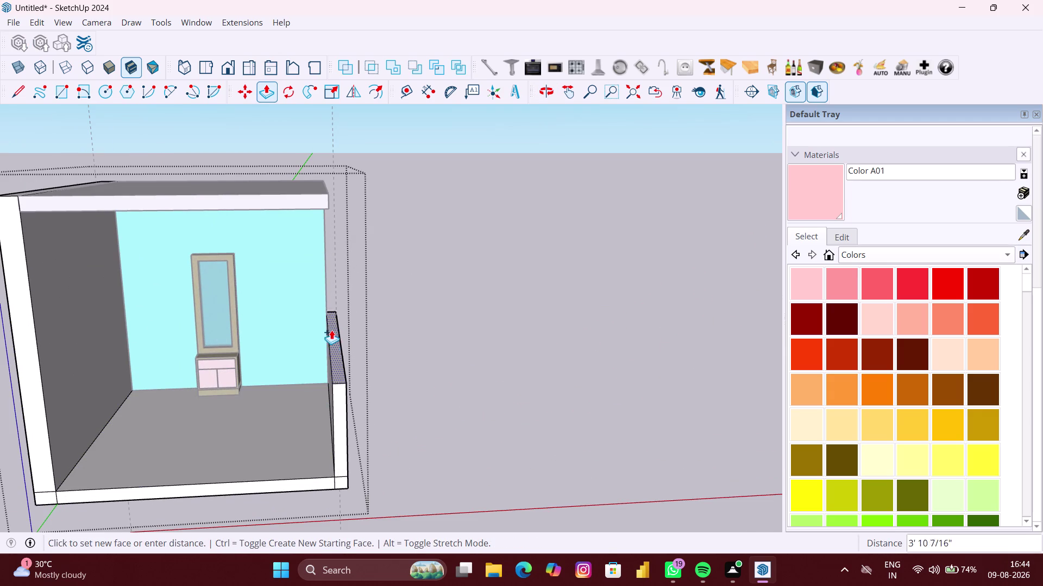
middle_drag(330, 230, 324, 275)
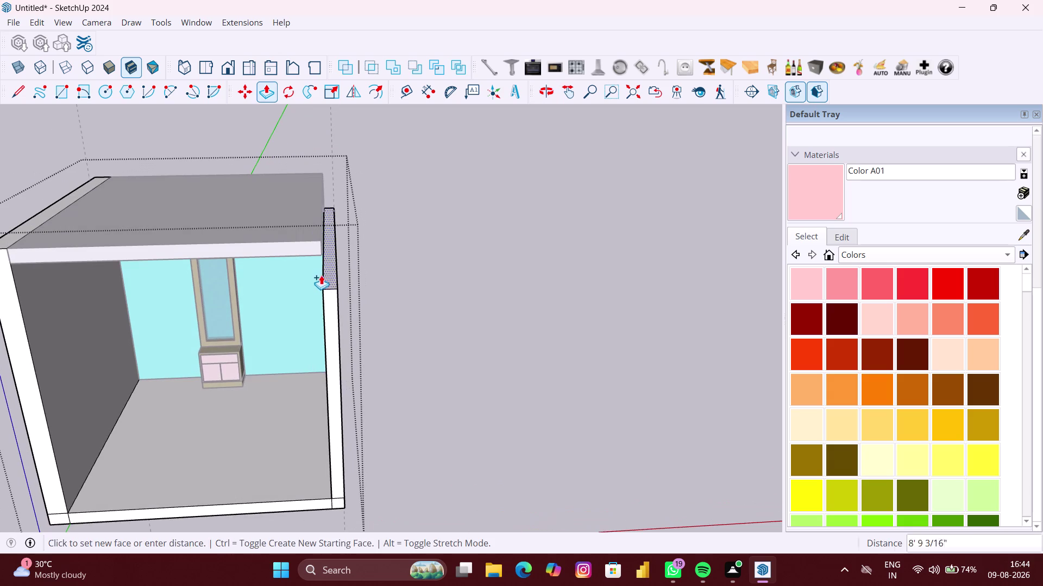
click(313, 240)
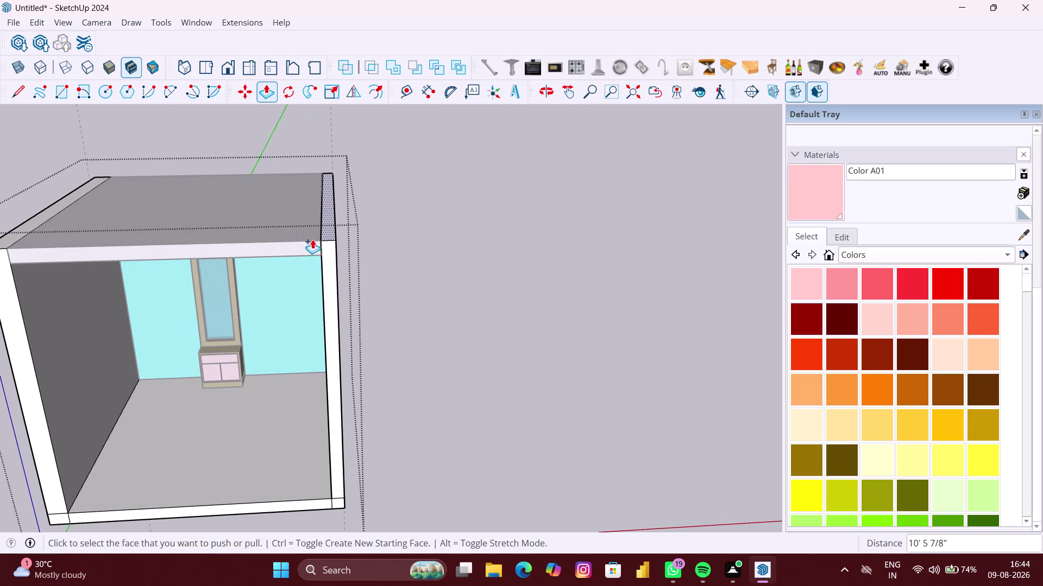
key(space)
click(444, 281)
scroll(down, 3)
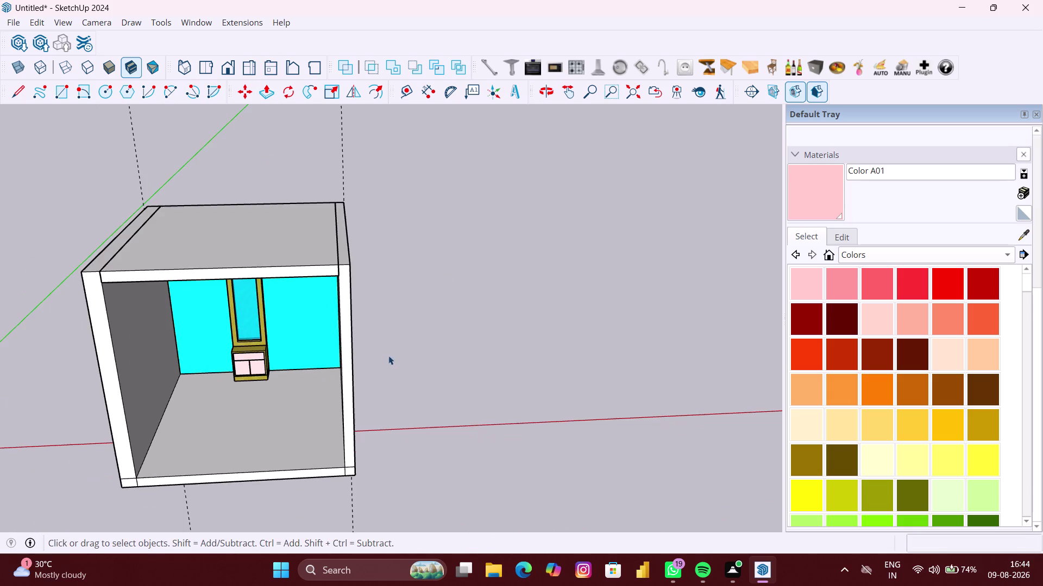
Orbit around the room, try a Solid Tools operation on the ceiling, then cancel it.
middle_drag(367, 359, 432, 286)
scroll(up, 3)
middle_drag(229, 272, 185, 279)
scroll(down, 3)
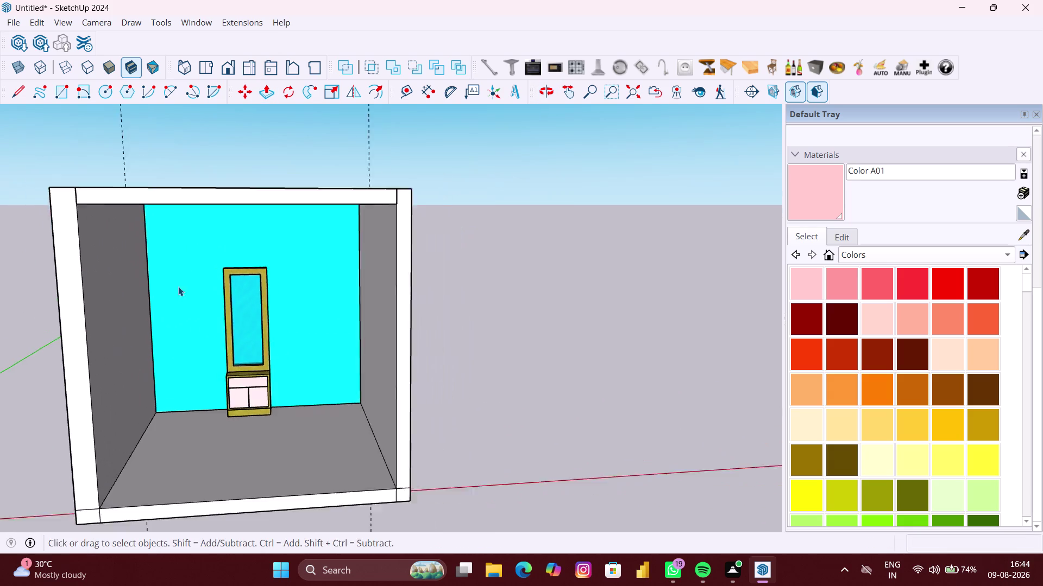
scroll(down, 3)
middle_drag(149, 308, 198, 387)
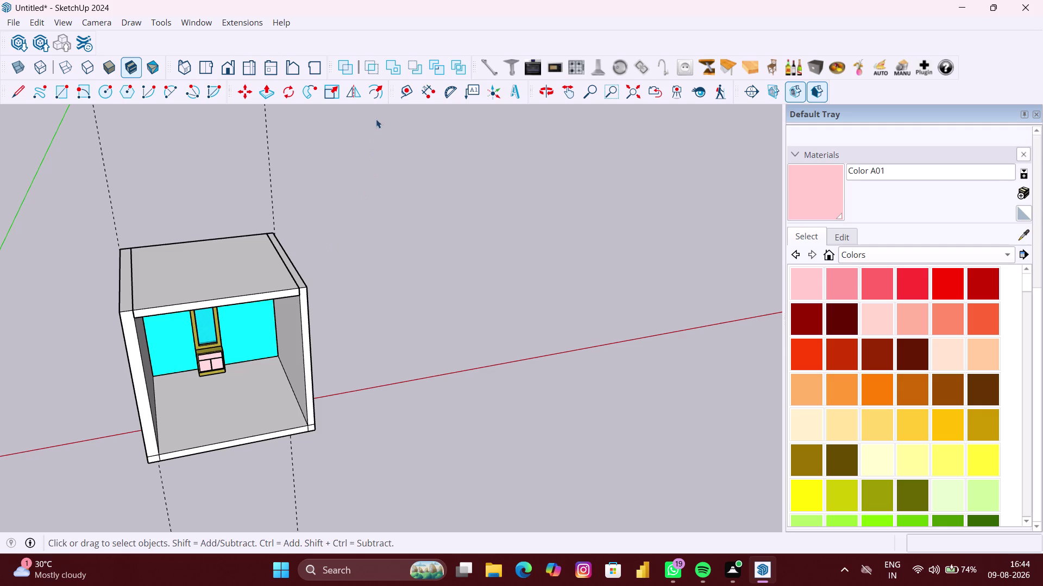
click(388, 70)
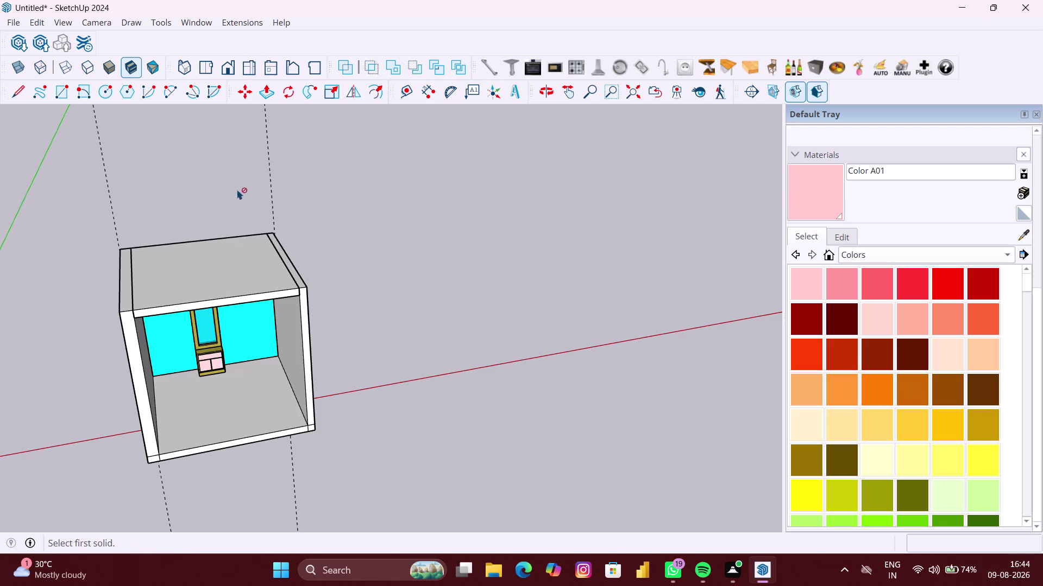
click(197, 278)
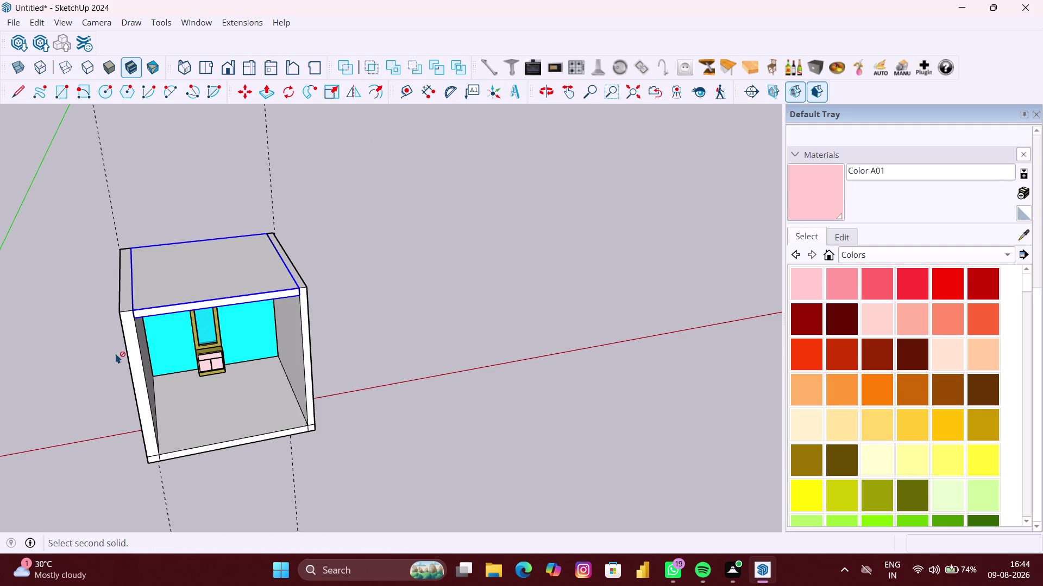
middle_drag(141, 352, 252, 331)
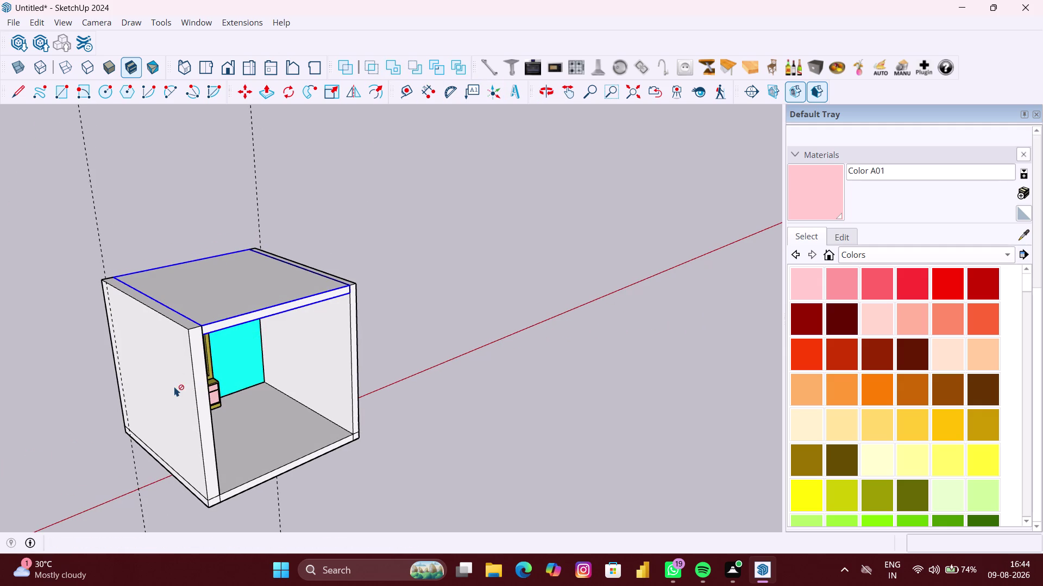
middle_drag(316, 381, 96, 366)
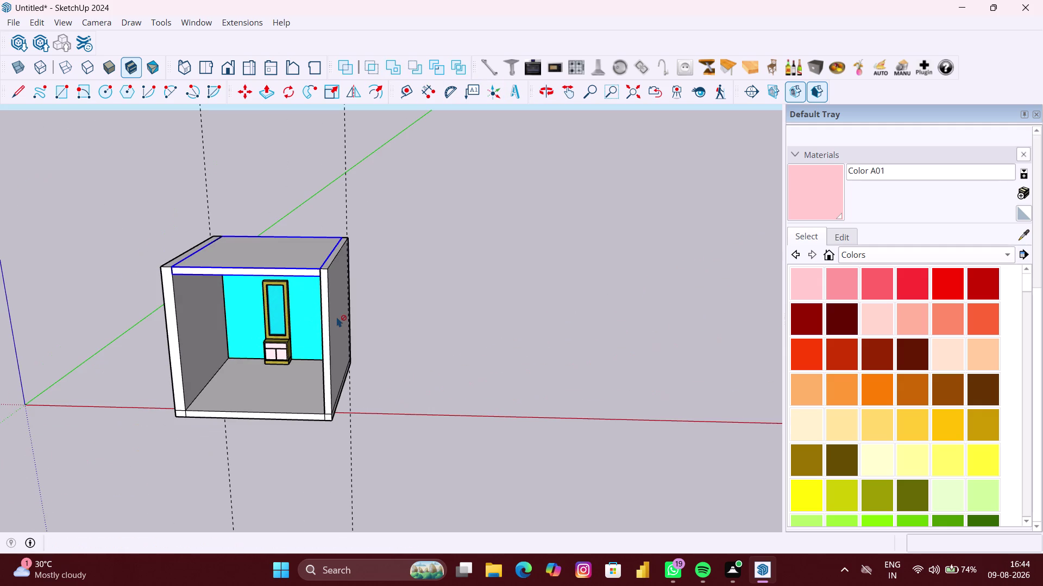
click(336, 316)
key(space)
Drag-select all the room's walls, floor and ceiling and make them a group.
click(334, 321)
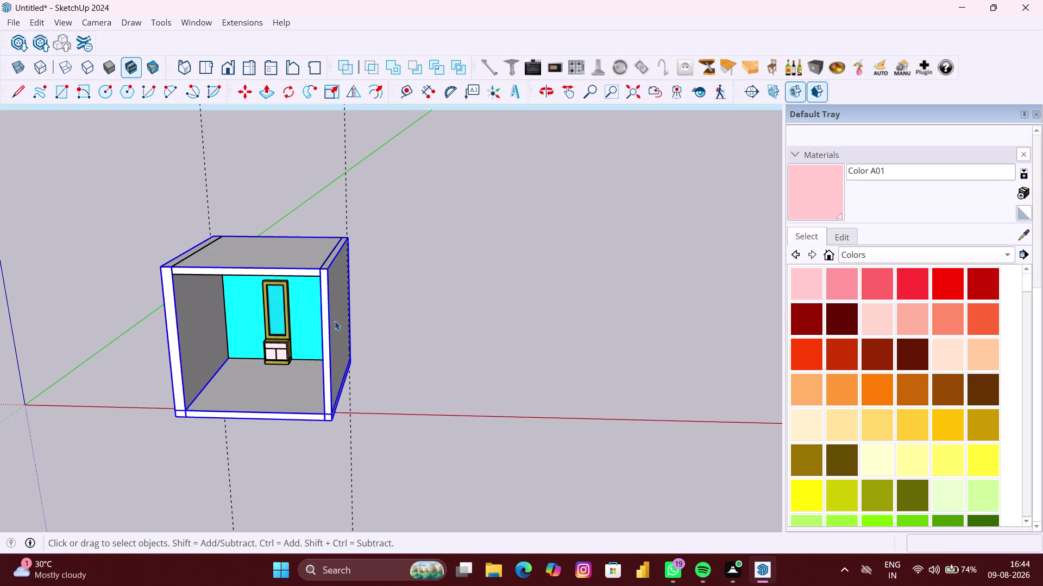
scroll(down, 3)
scroll(down, 3)
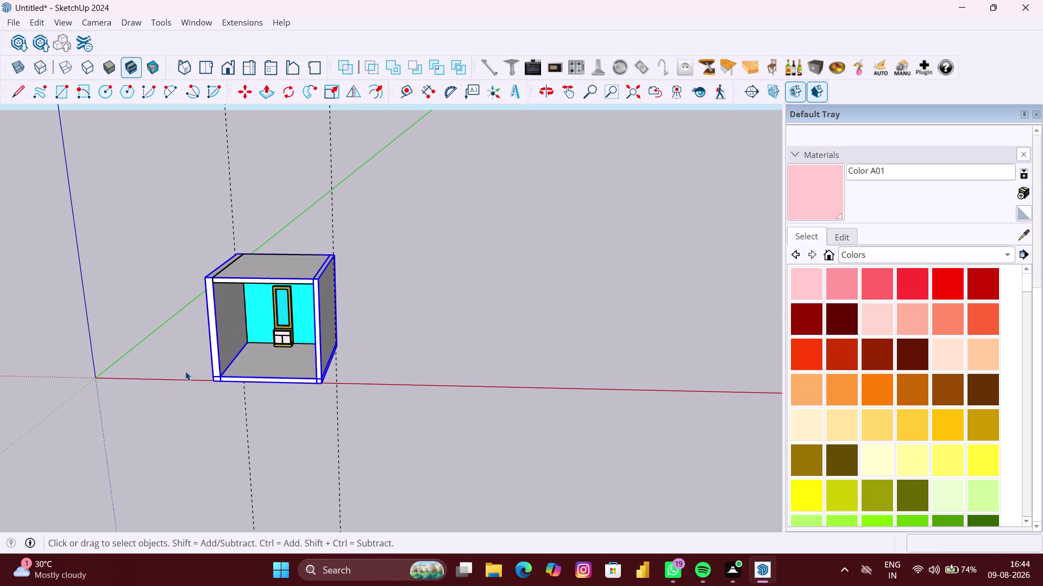
click(185, 371)
scroll(down, 3)
drag(325, 410, 176, 297)
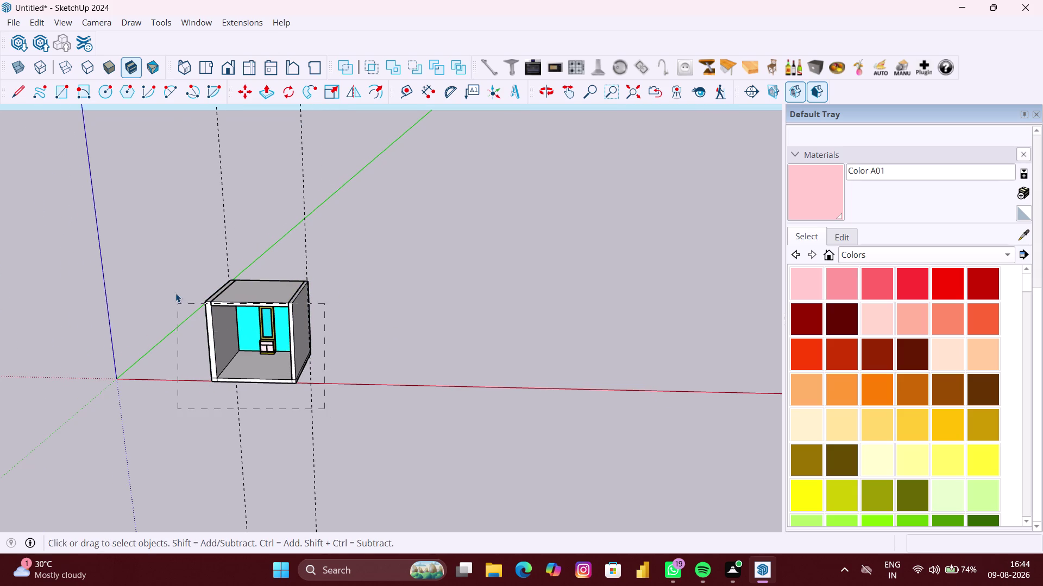
drag(176, 297, 175, 292)
right_click(192, 299)
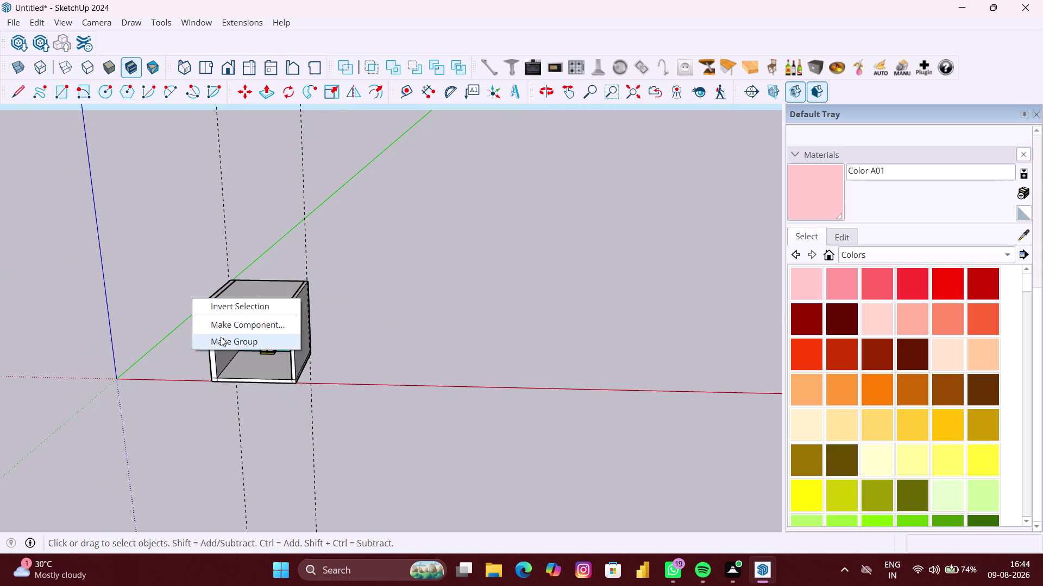
click(197, 369)
Reselect the grouped room, check its context menu, then clear the selection.
drag(307, 408, 164, 297)
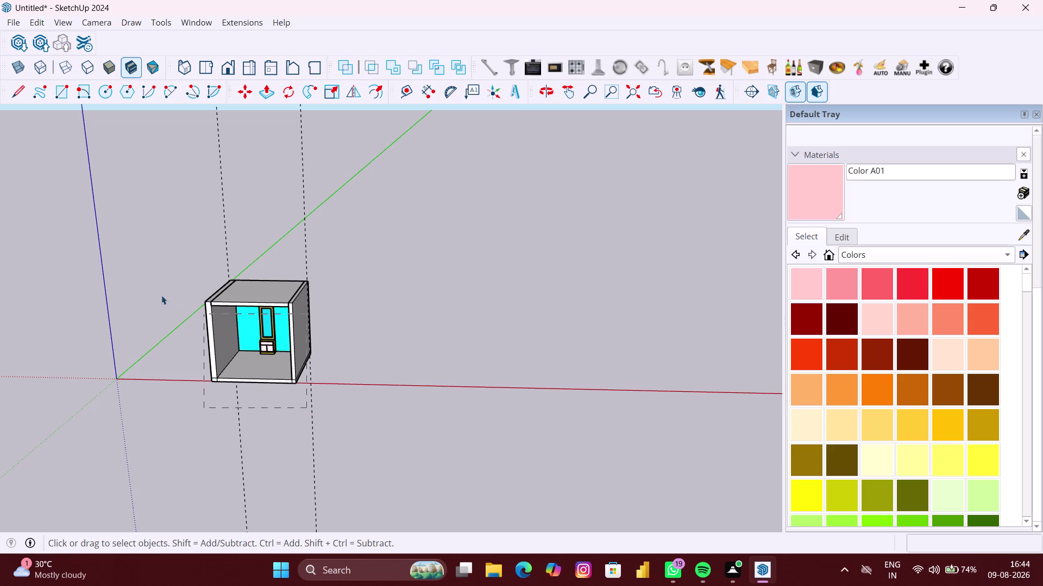
drag(164, 297, 137, 285)
right_click(271, 299)
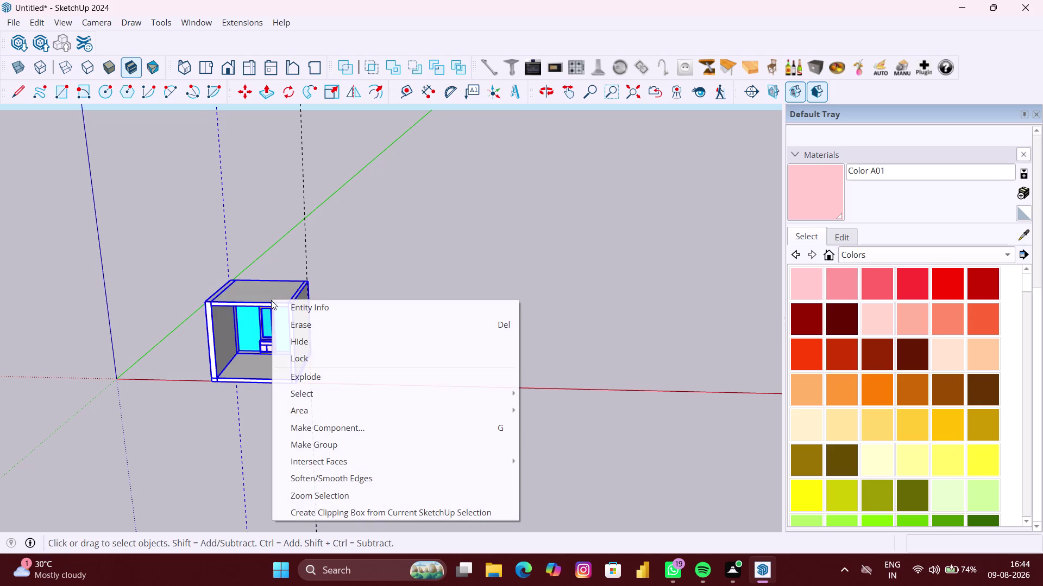
click(315, 441)
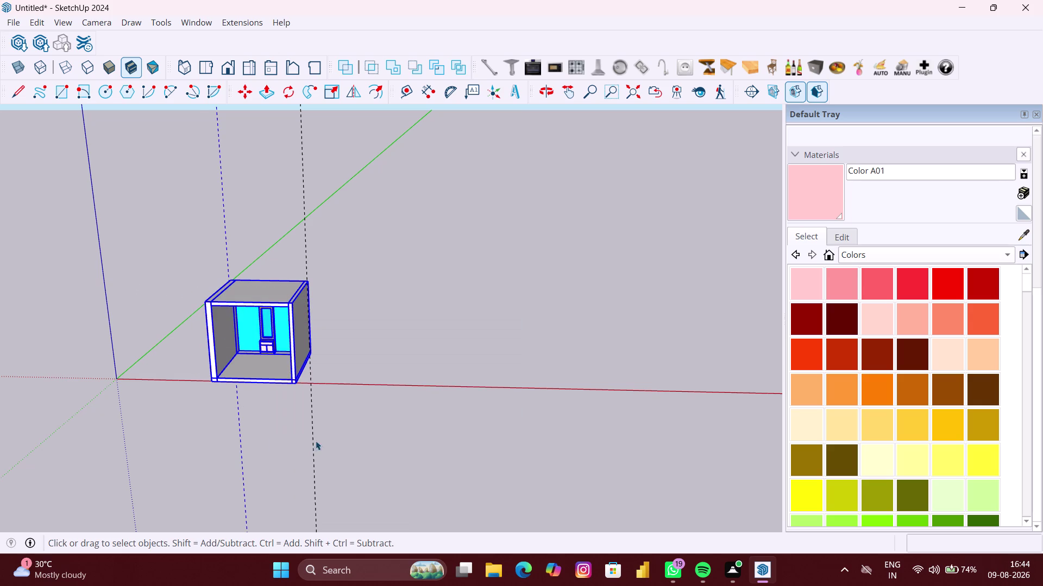
click(279, 354)
click(203, 345)
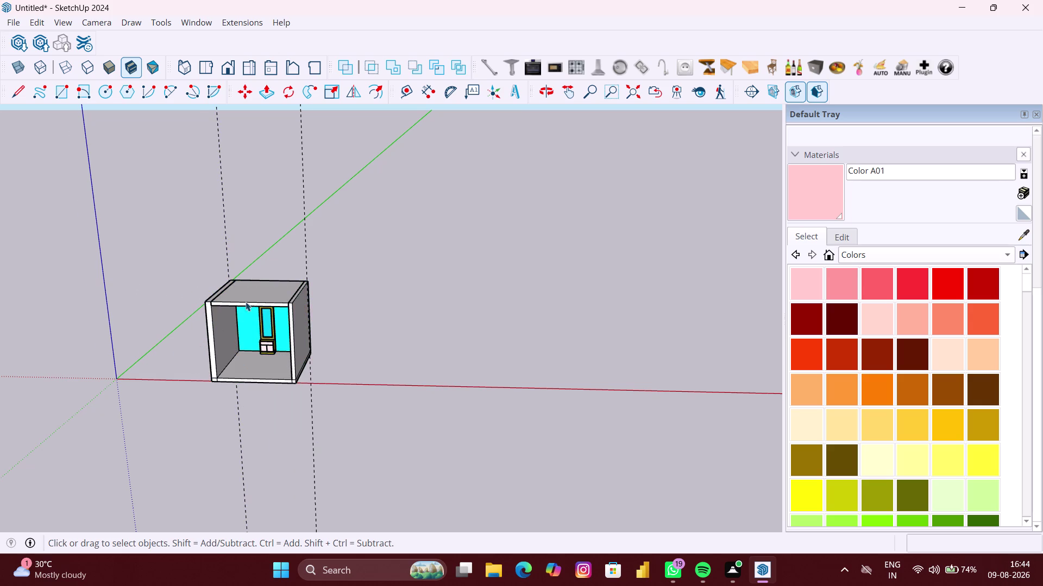
scroll(up, 3)
middle_drag(243, 299, 371, 348)
scroll(up, 3)
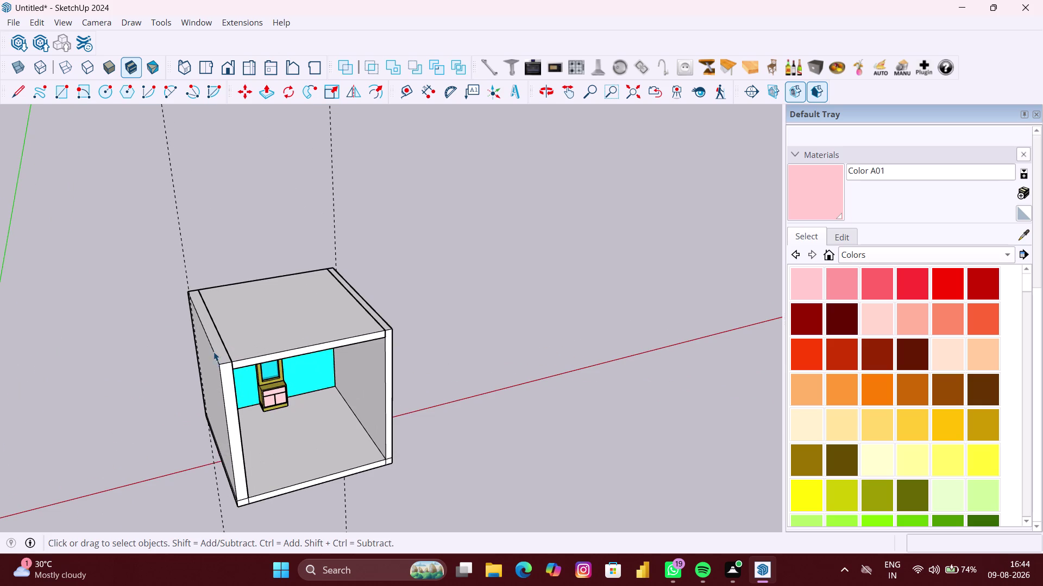
Try another Solid Tools operation on the room, then undo and cancel it.
click(377, 68)
click(266, 311)
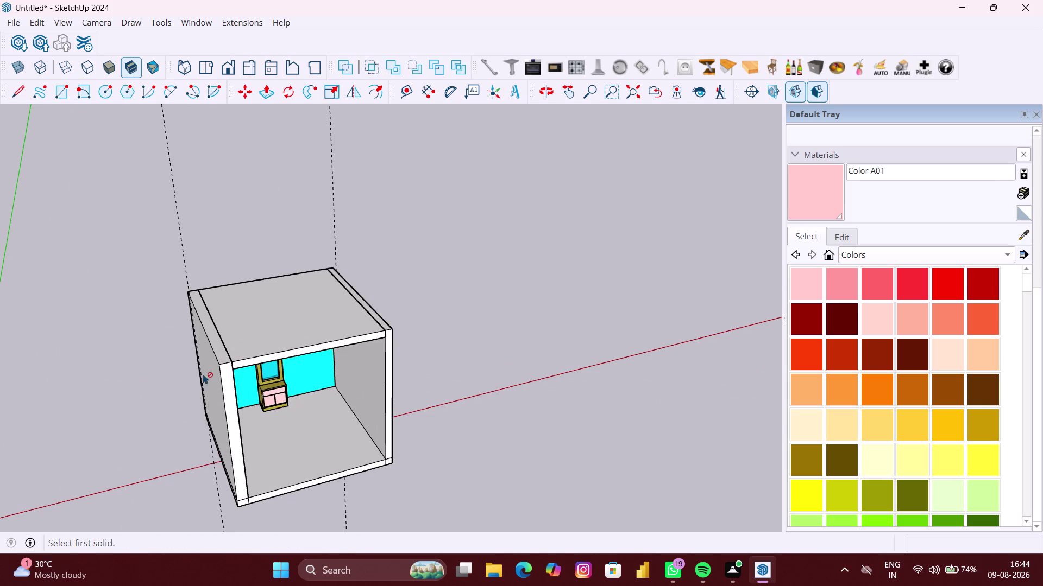
click(203, 375)
key(ctrl+z)
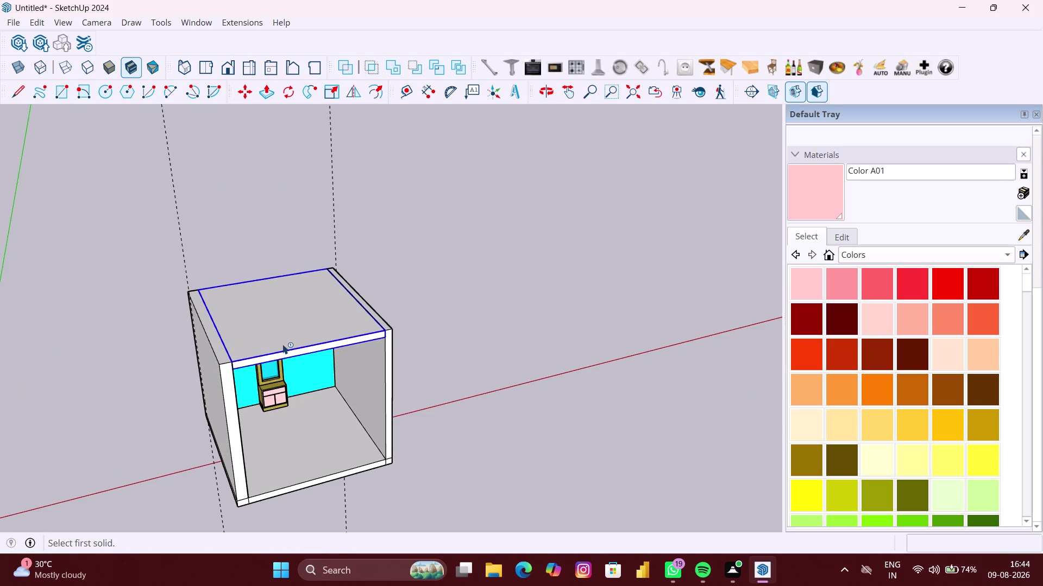
key(space)
click(406, 328)
scroll(down, 3)
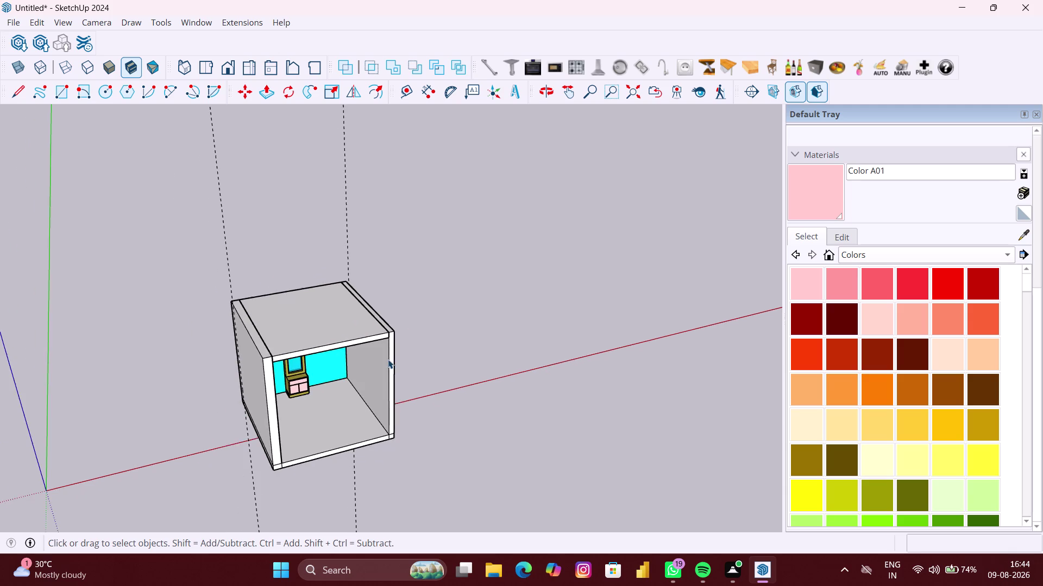
middle_drag(385, 360, 305, 307)
scroll(up, 3)
middle_drag(315, 362, 316, 361)
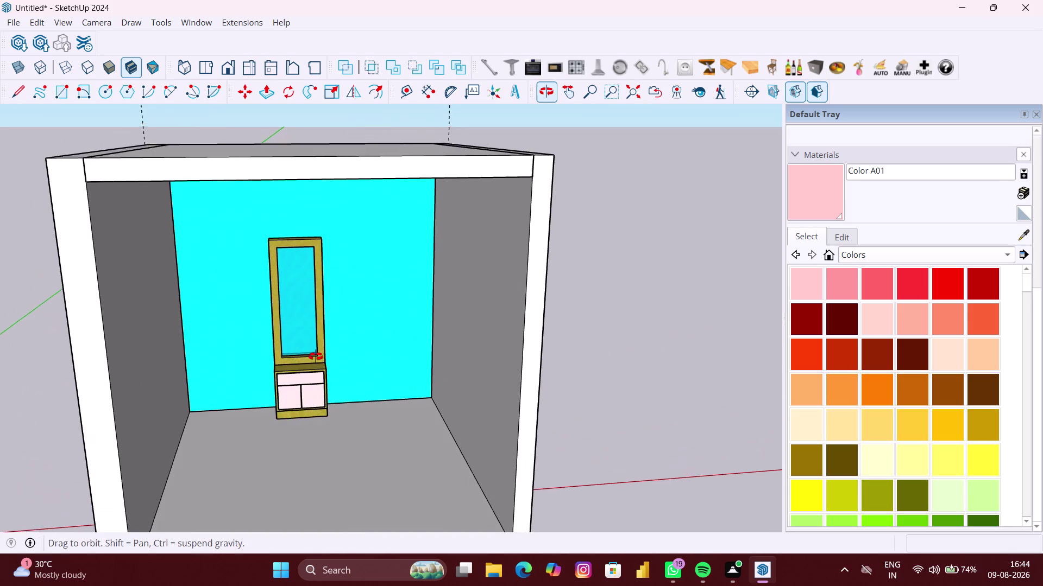
middle_drag(316, 361, 316, 353)
scroll(up, 3)
middle_drag(316, 376, 316, 361)
scroll(up, 3)
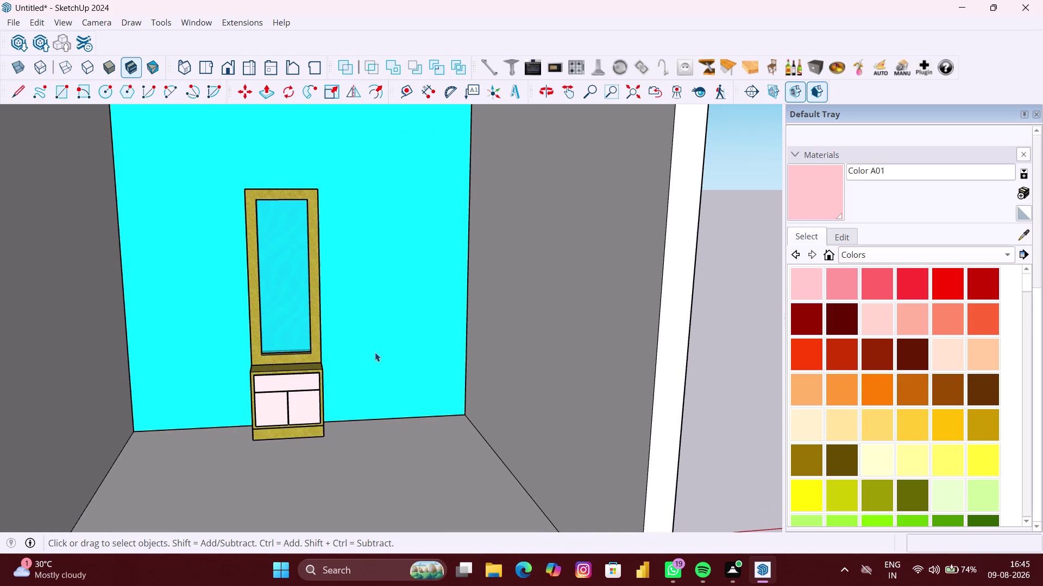
middle_drag(377, 346, 383, 373)
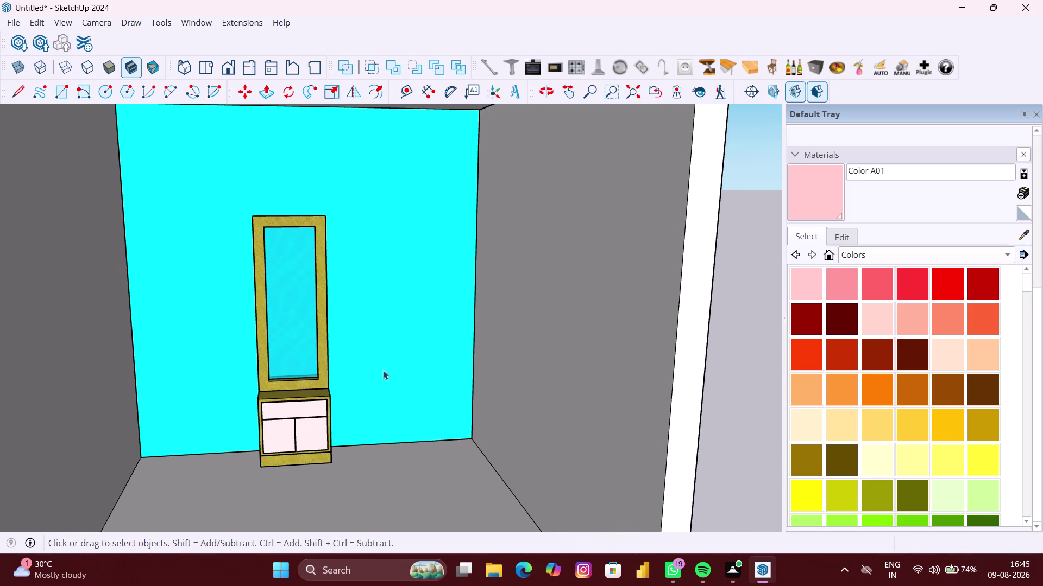
middle_drag(380, 365, 383, 385)
middle_drag(380, 375, 375, 367)
middle_drag(372, 370, 374, 347)
scroll(up, 3)
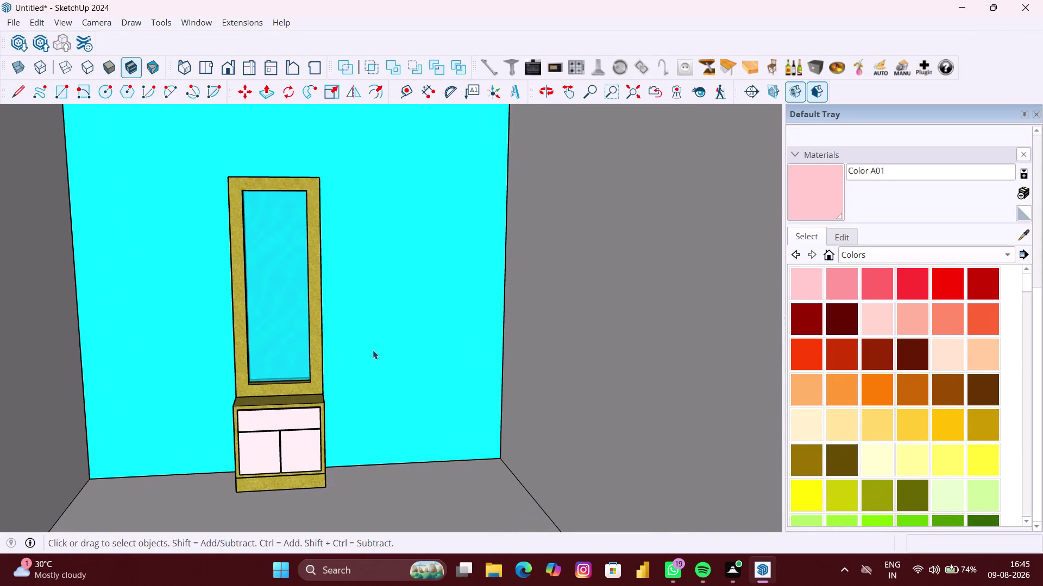
middle_drag(373, 350, 386, 332)
scroll(down, 3)
middle_click(381, 338)
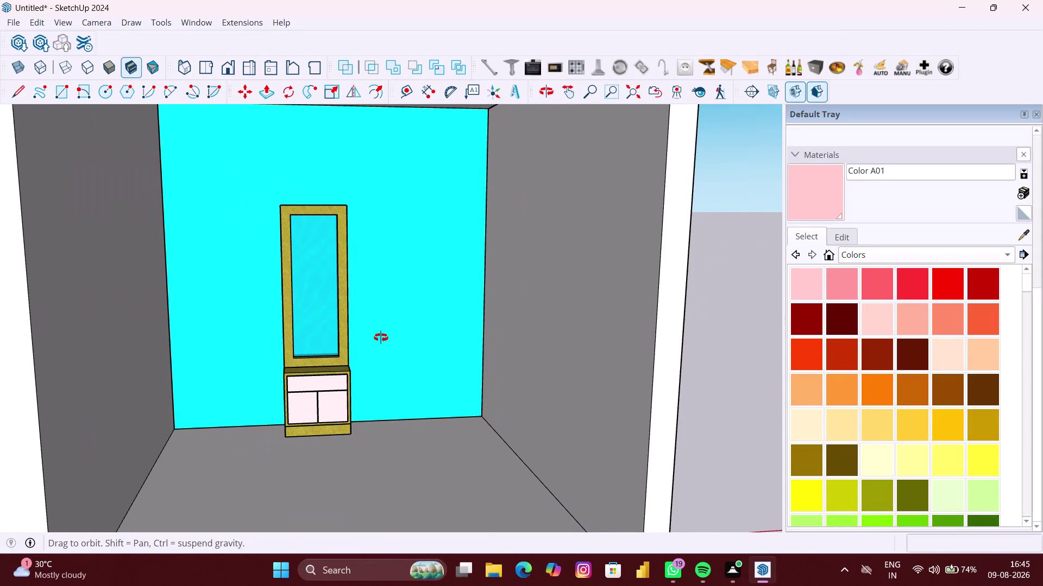
middle_drag(376, 341, 378, 360)
scroll(down, 3)
middle_click(383, 347)
scroll(up, 3)
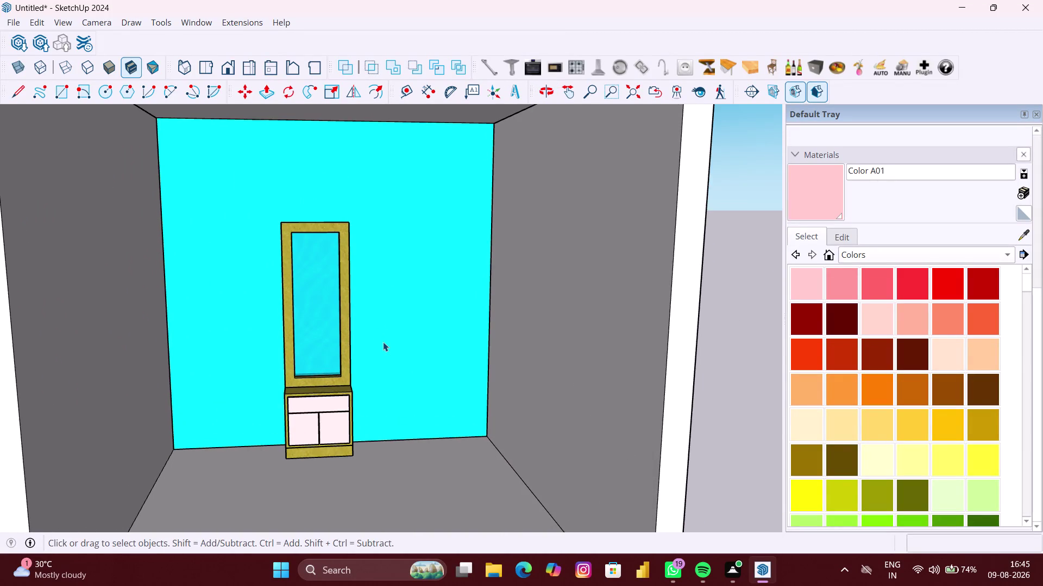
middle_click(382, 342)
scroll(down, 3)
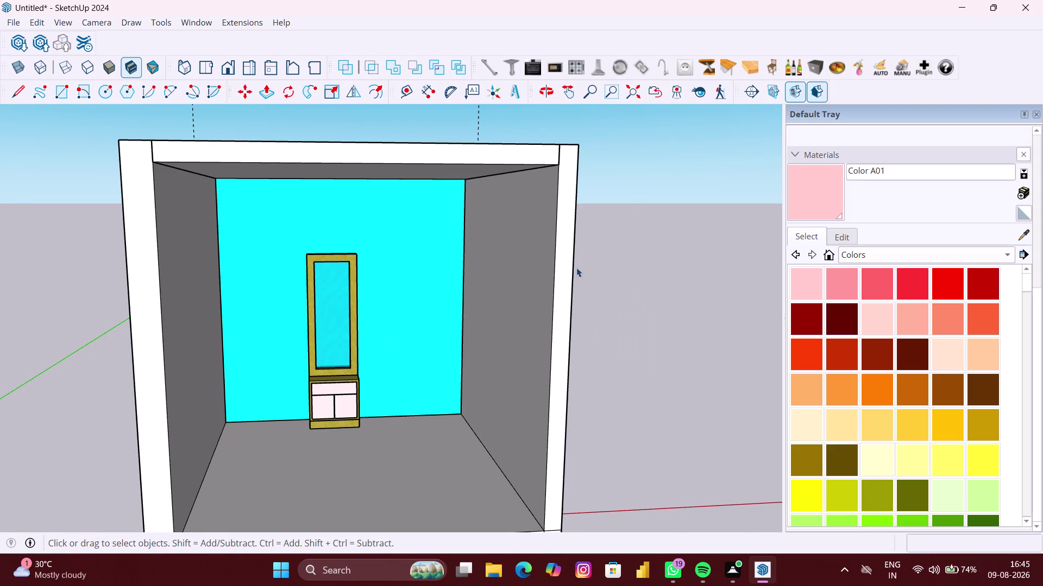
click(884, 254)
click(884, 219)
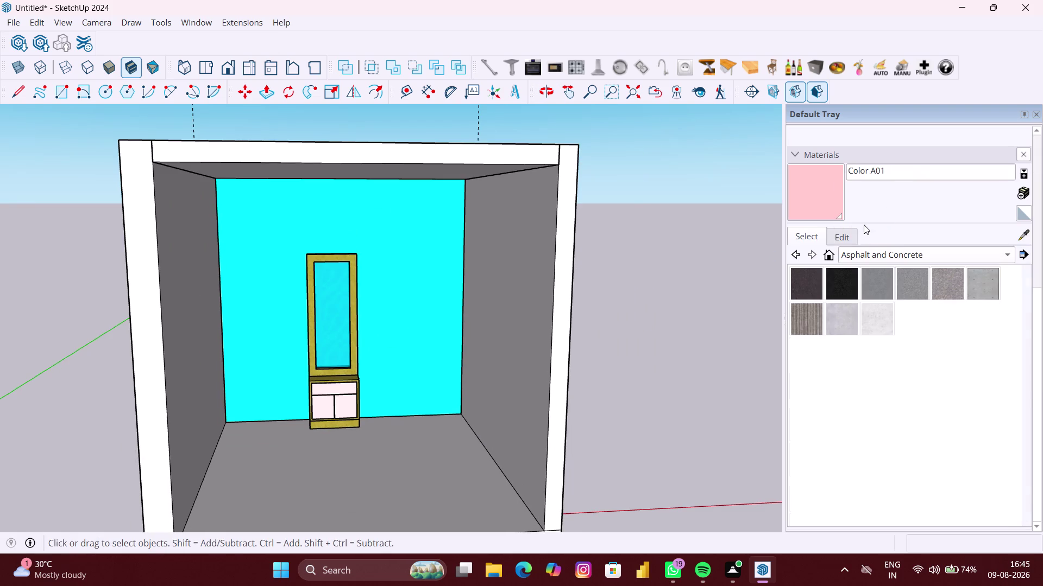
Paint the ceiling slab Polished Concrete New and undo the concrete that spread onto the walls.
scroll(down, 3)
middle_drag(723, 288, 702, 359)
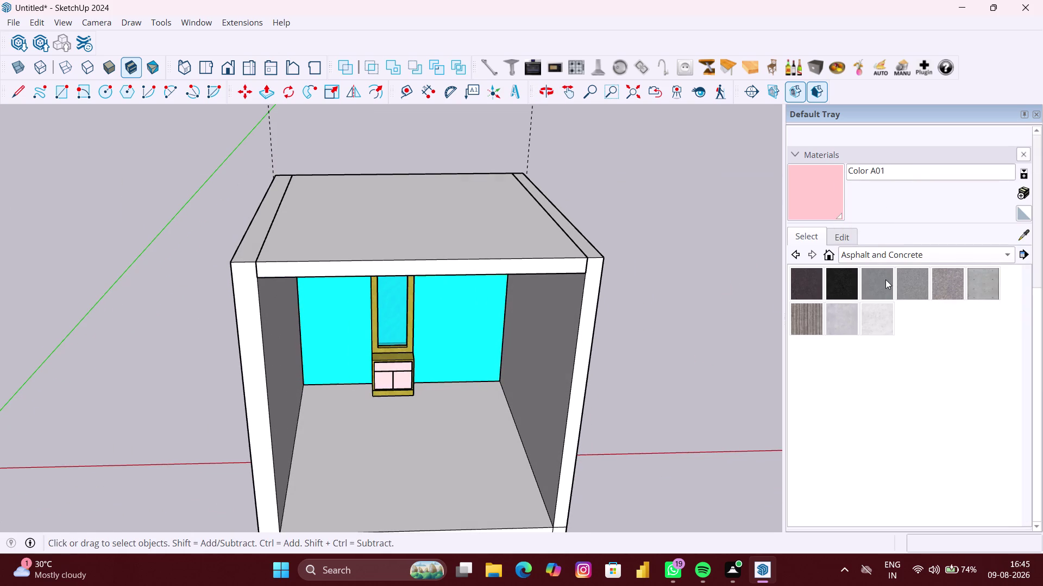
click(852, 318)
click(497, 221)
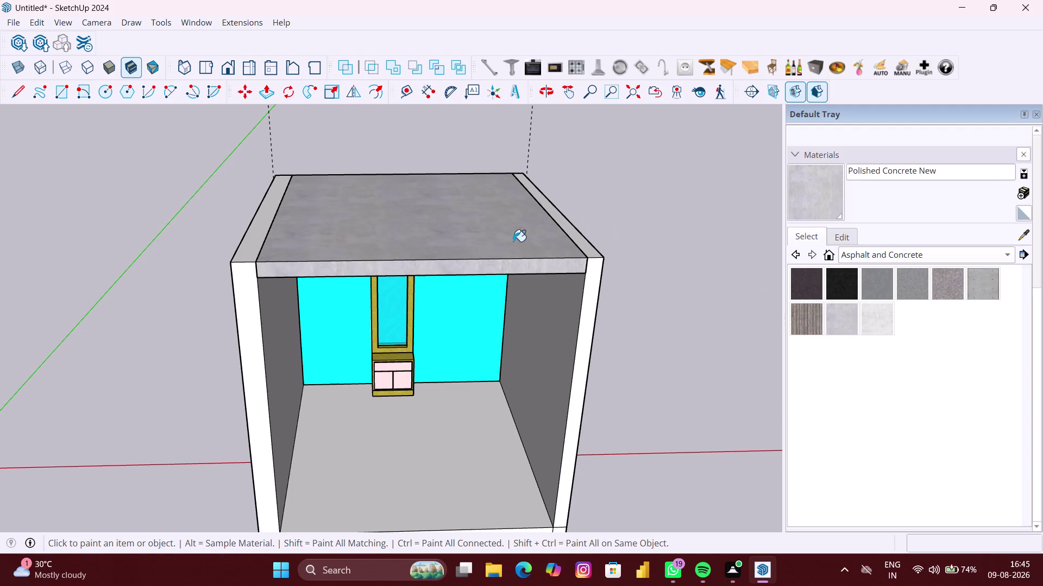
click(249, 233)
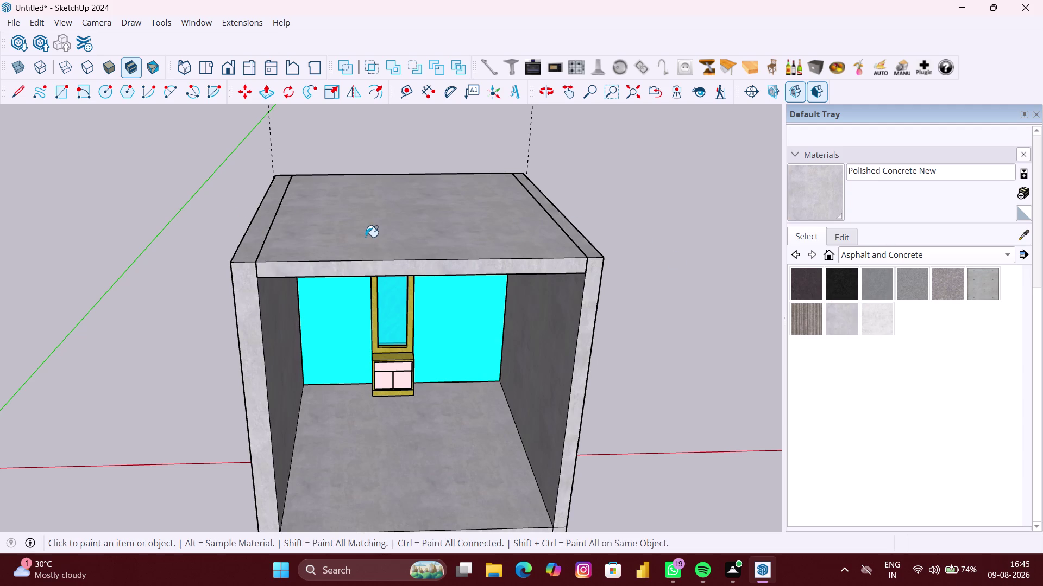
key(ctrl+z)
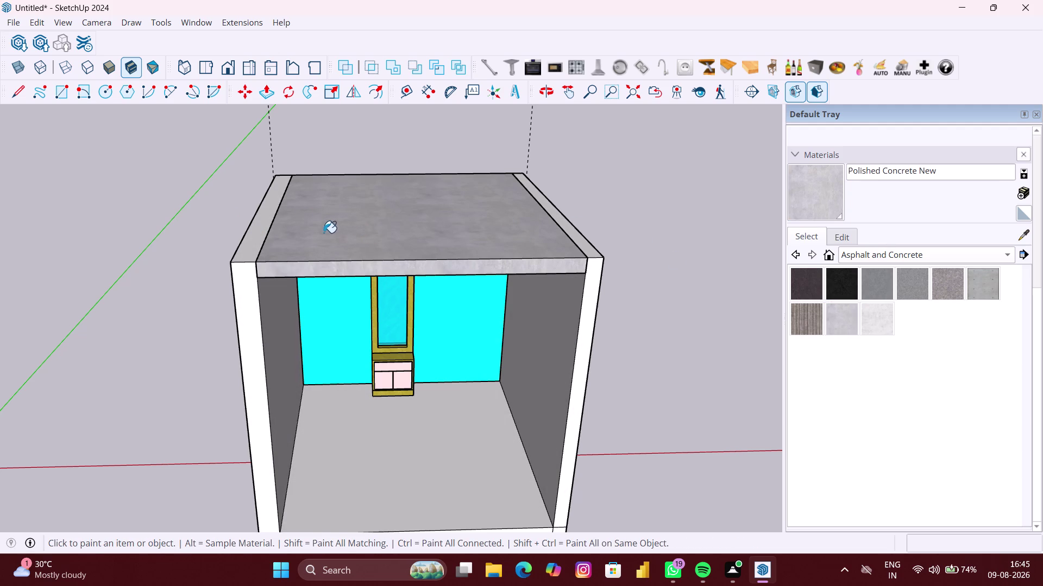
key(space)
Open the room for editing and paint the ceiling's top left edge strip with concrete.
double_click(249, 244)
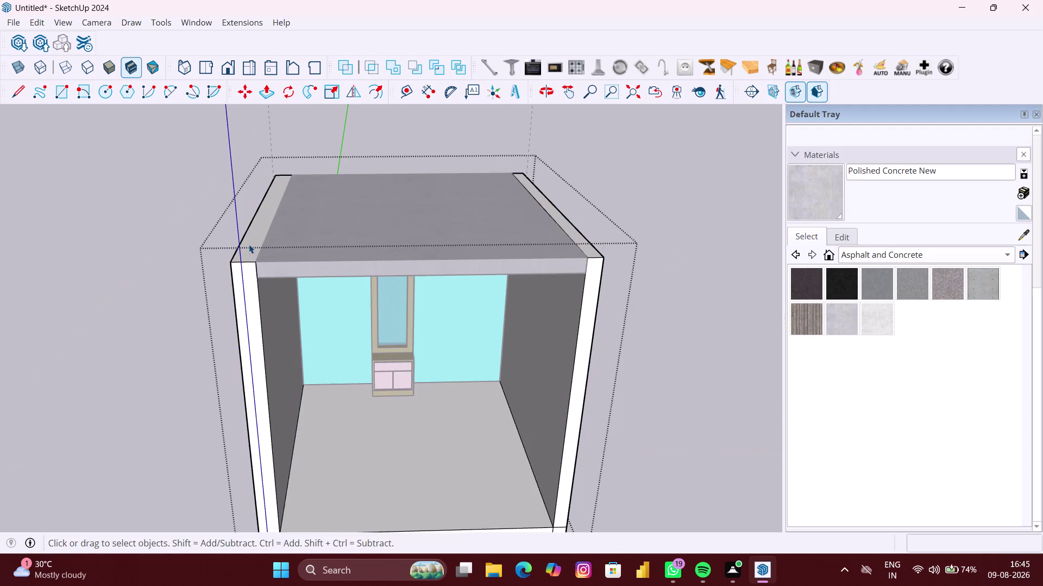
click(249, 245)
triple_click(253, 245)
click(253, 245)
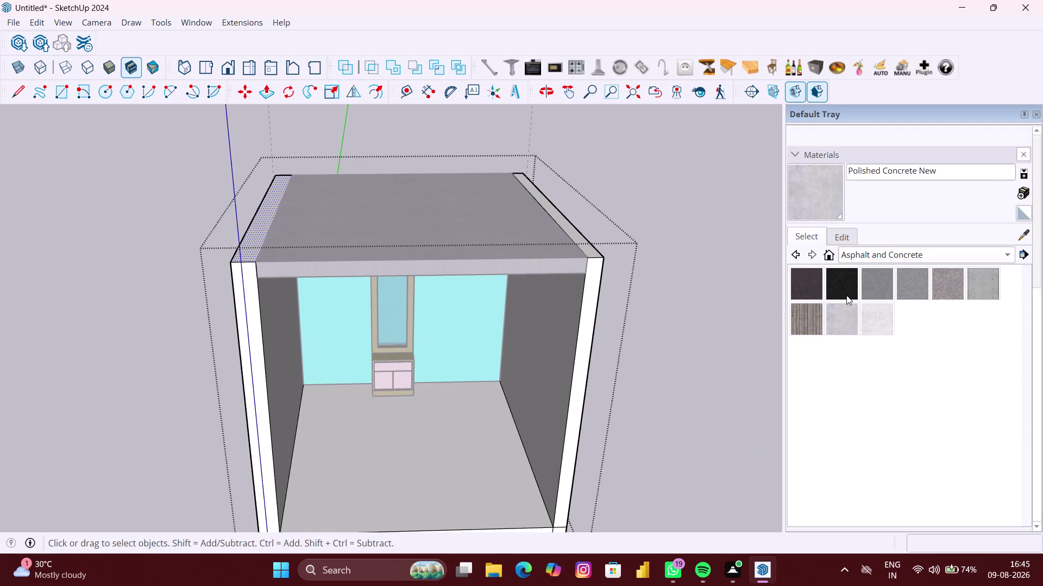
click(858, 319)
click(267, 218)
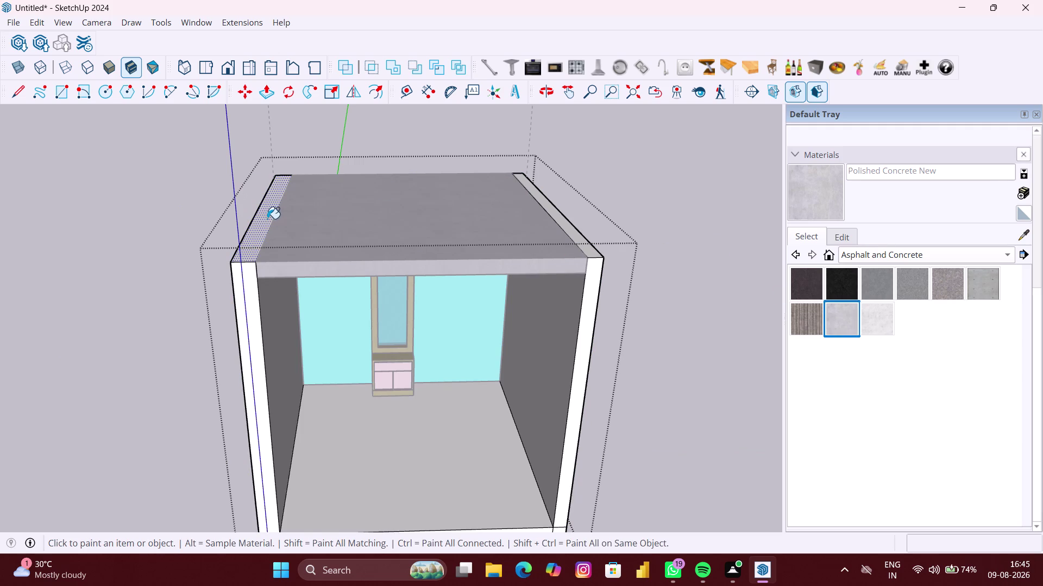
key(space)
Open the room group and paint the ceiling's top right edge strip with concrete.
click(587, 240)
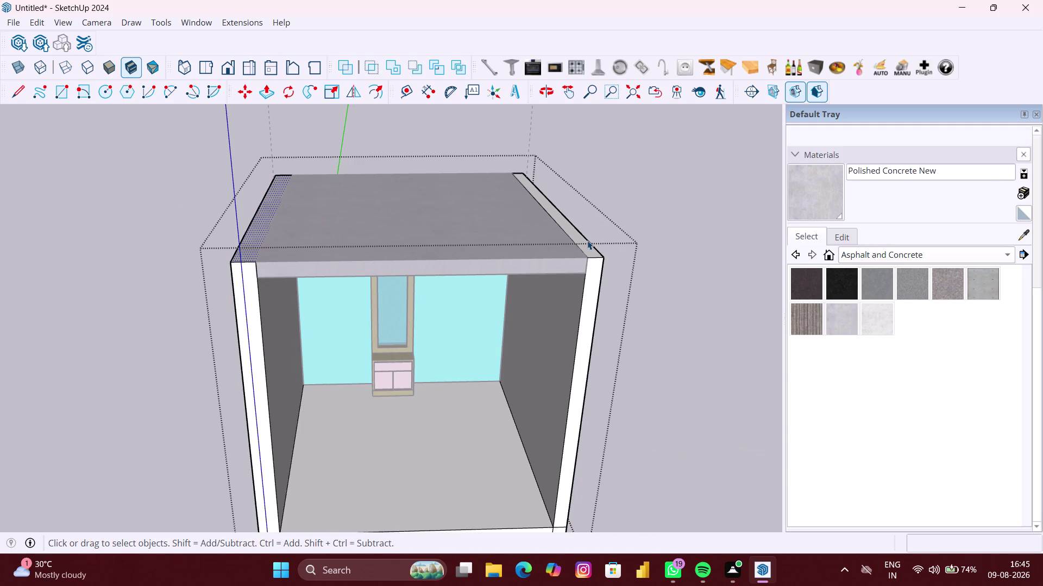
double_click(580, 250)
click(586, 249)
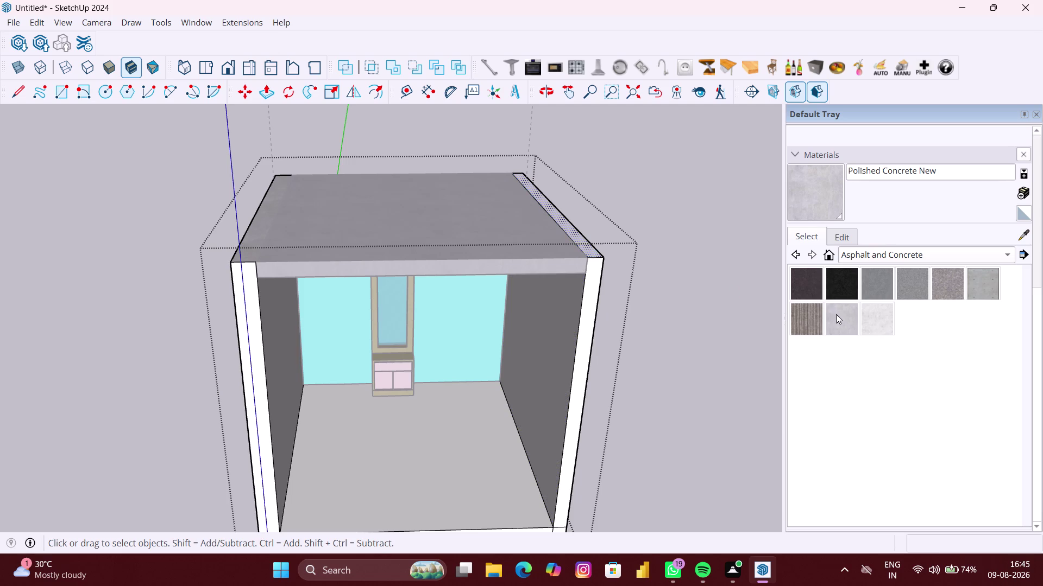
click(835, 314)
click(590, 246)
scroll(down, 3)
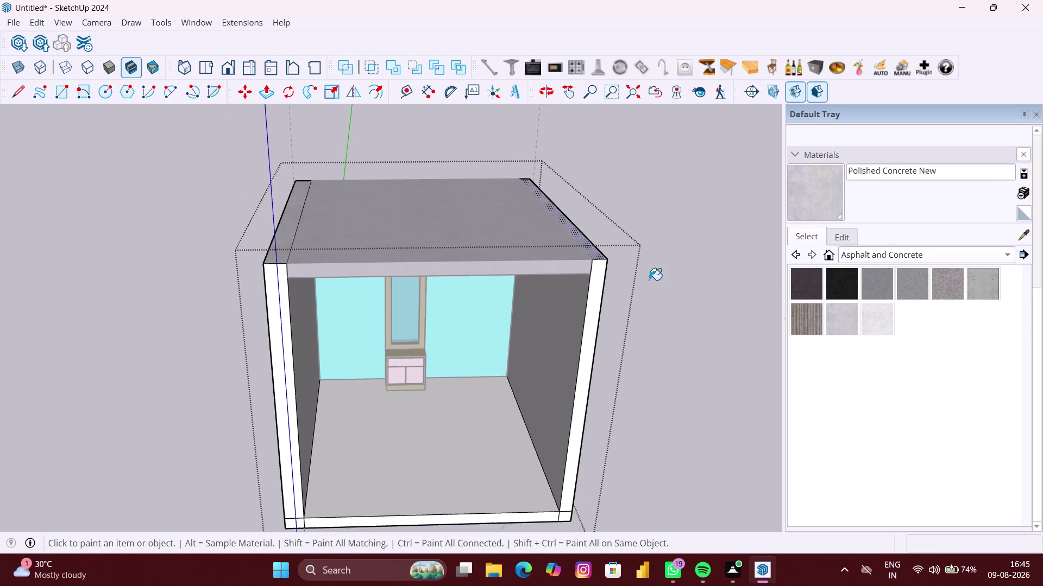
middle_drag(643, 282, 657, 274)
key(space)
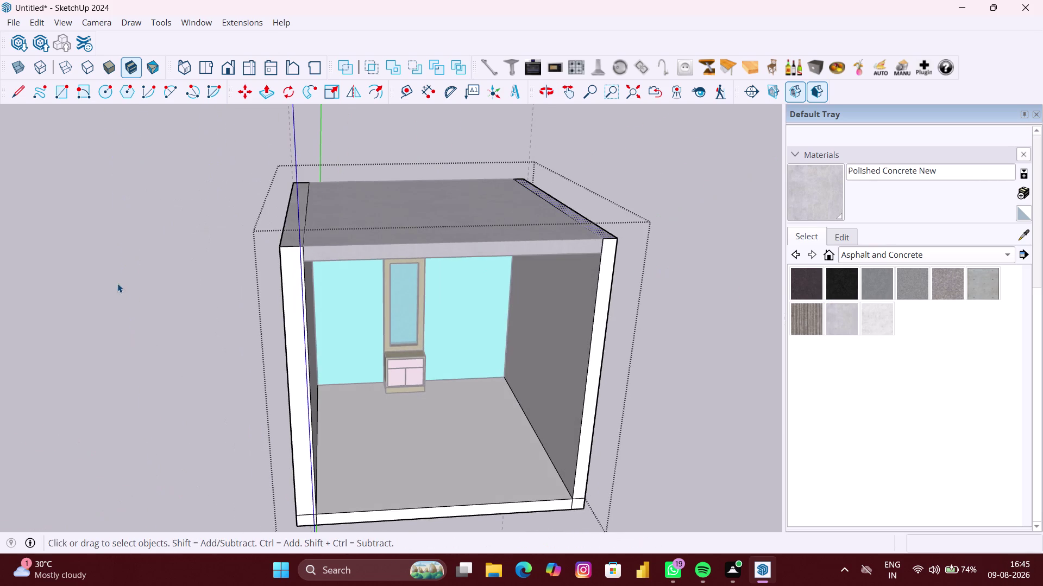
Orbit and zoom until the whole room is seen straight on from the front.
click(117, 283)
scroll(down, 3)
middle_drag(278, 305, 287, 213)
scroll(up, 3)
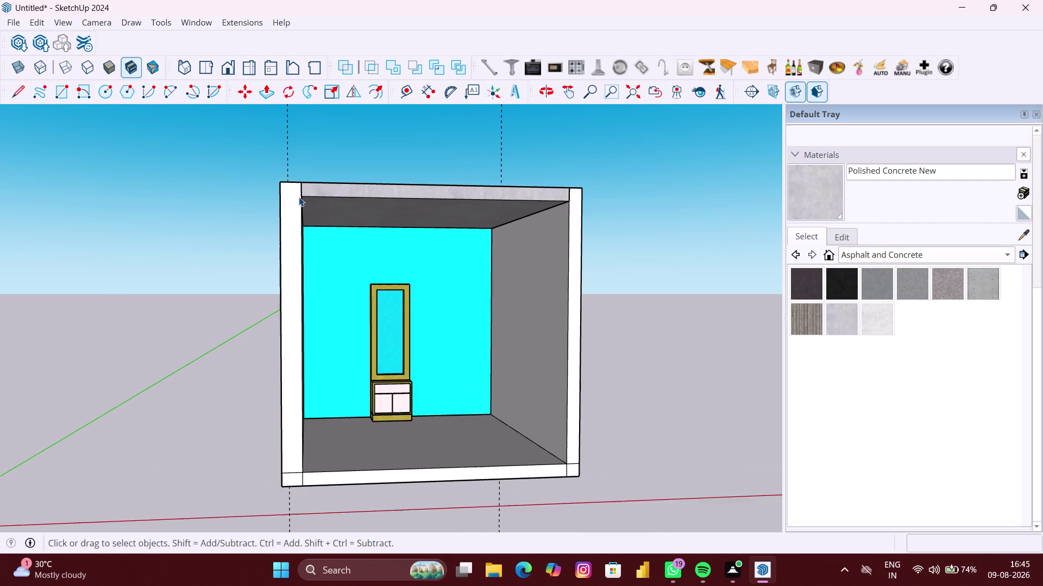
scroll(up, 3)
middle_drag(354, 222, 304, 269)
scroll(down, 3)
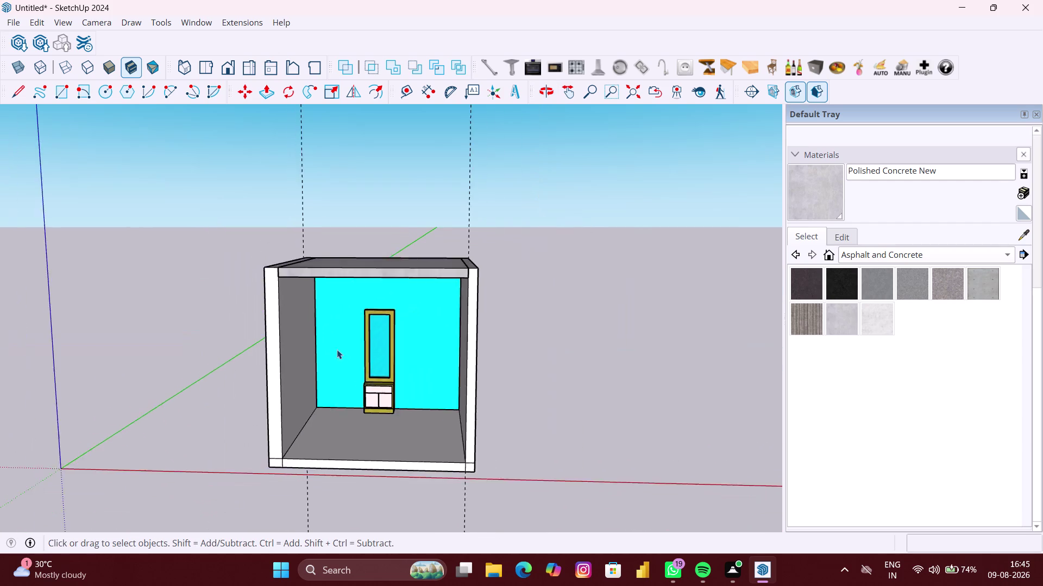
scroll(down, 3)
key(space)
key(space)
key(space)
middle_drag(340, 359, 356, 283)
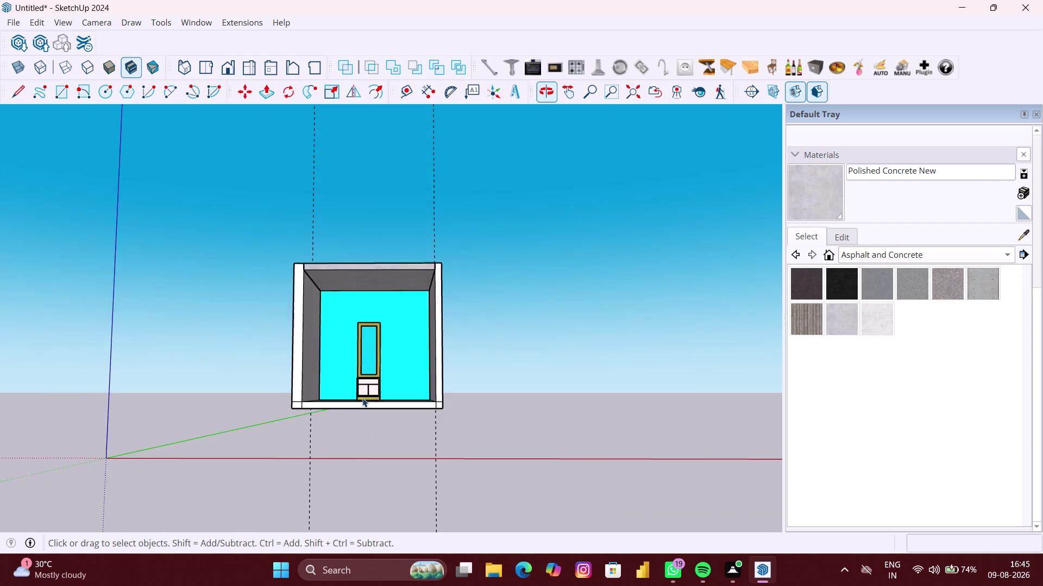
scroll(up, 3)
middle_drag(375, 418, 367, 463)
Open the room group for editing and select its floor face.
click(367, 441)
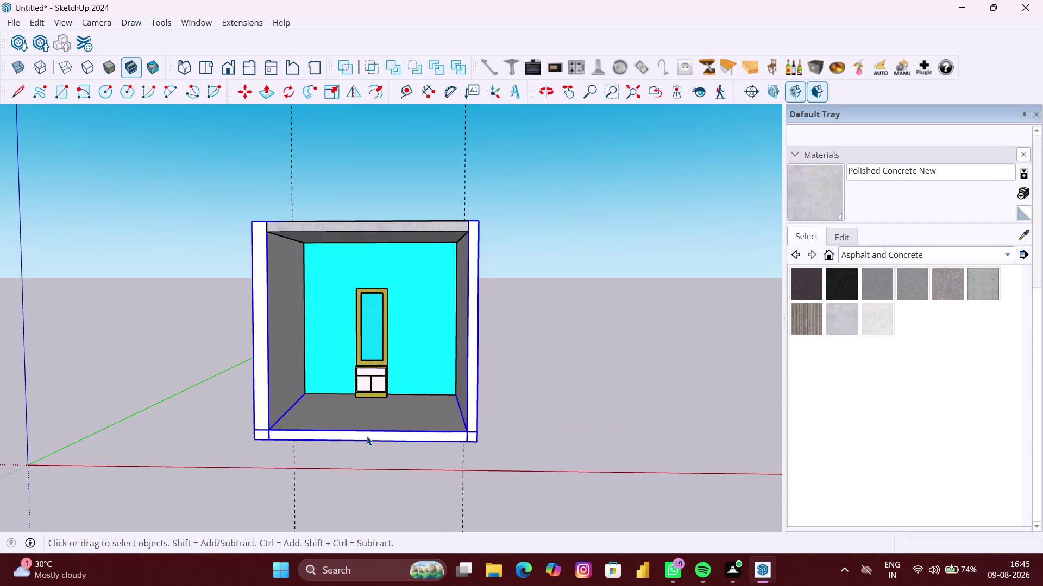
double_click(365, 436)
click(366, 436)
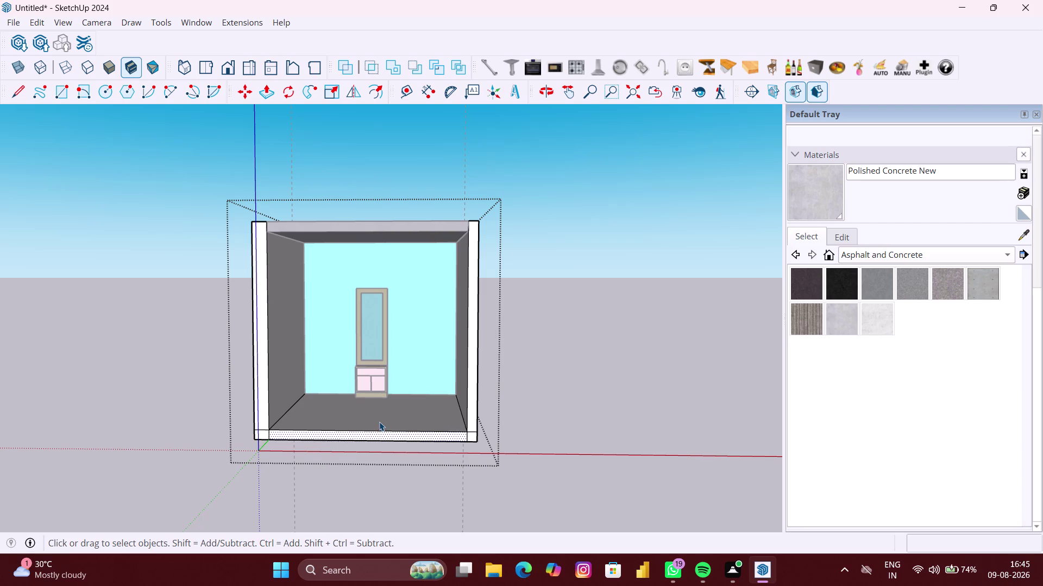
click(379, 422)
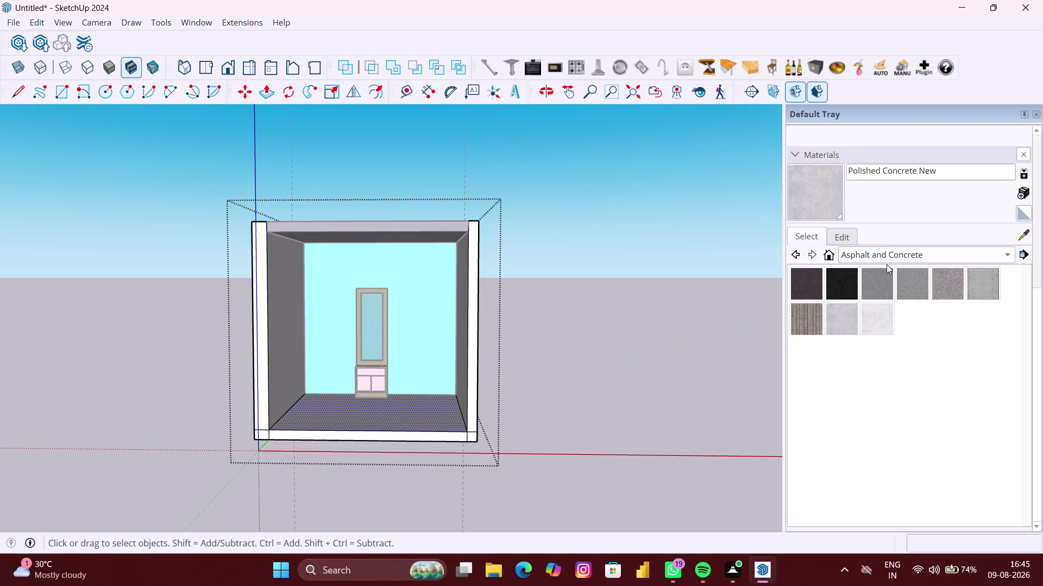
Paint the room's floor with Basic Tile from the Tile material collection.
click(889, 262)
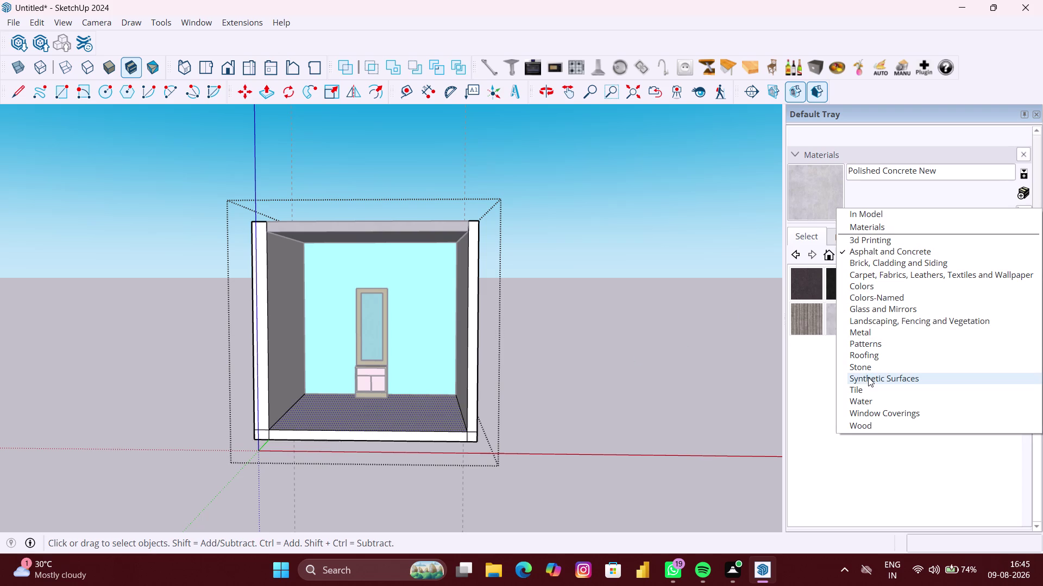
click(858, 387)
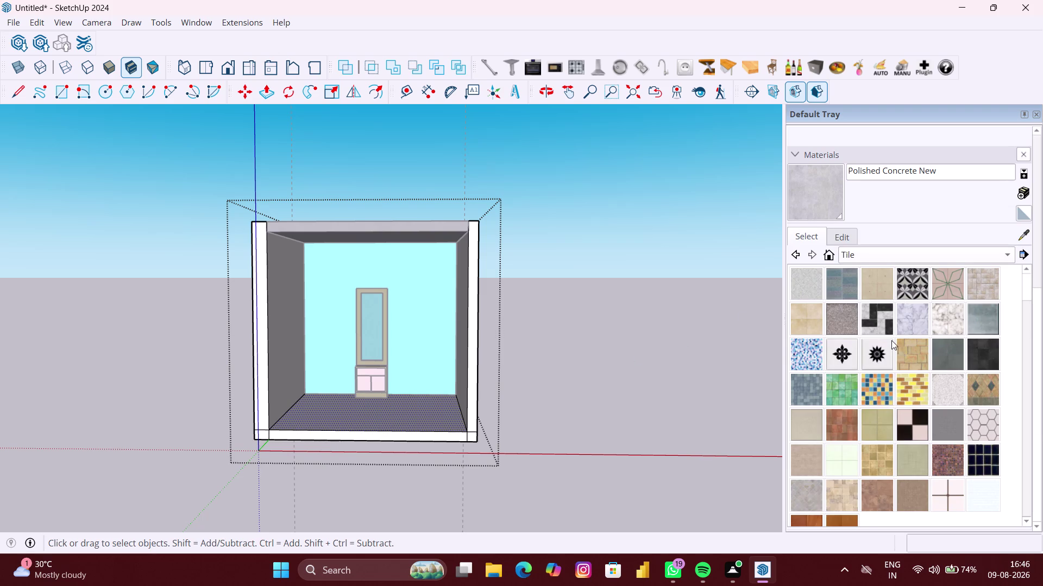
scroll(down, 3)
click(801, 294)
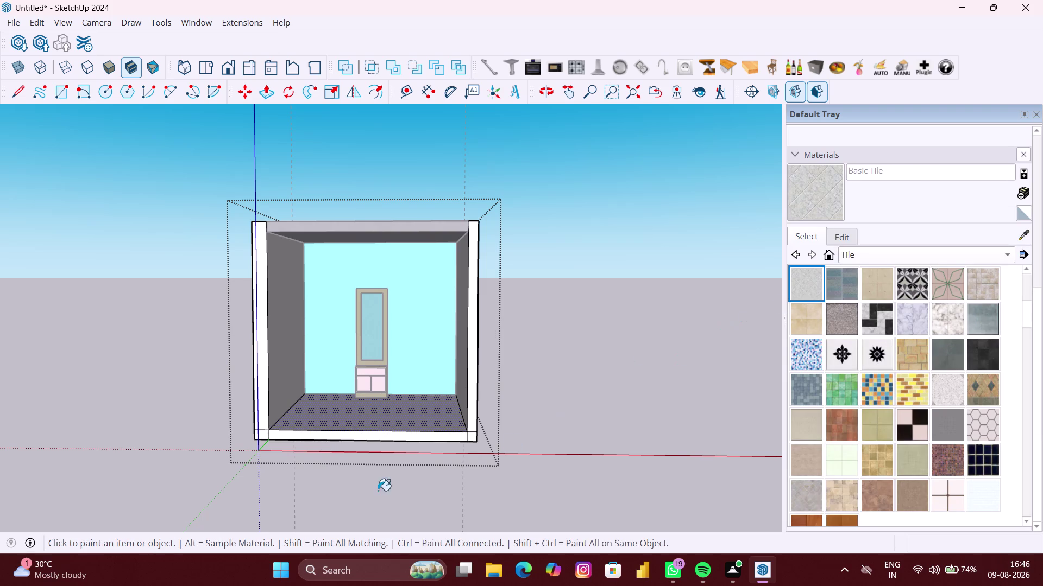
scroll(up, 3)
click(377, 414)
scroll(up, 3)
middle_drag(389, 408, 378, 439)
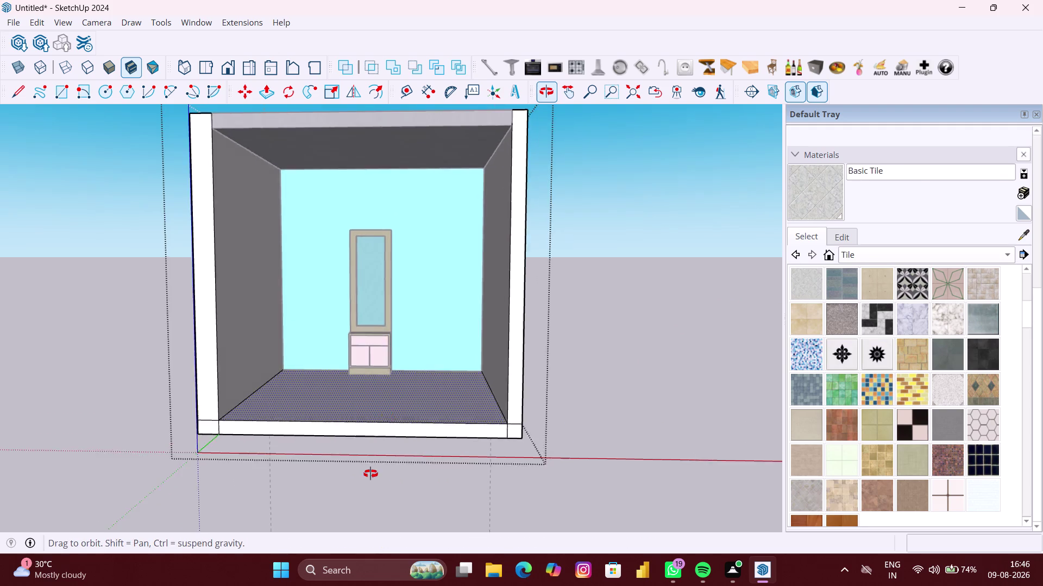
middle_drag(378, 440, 371, 500)
click(378, 466)
scroll(down, 3)
middle_drag(378, 466, 407, 375)
scroll(up, 3)
key(space)
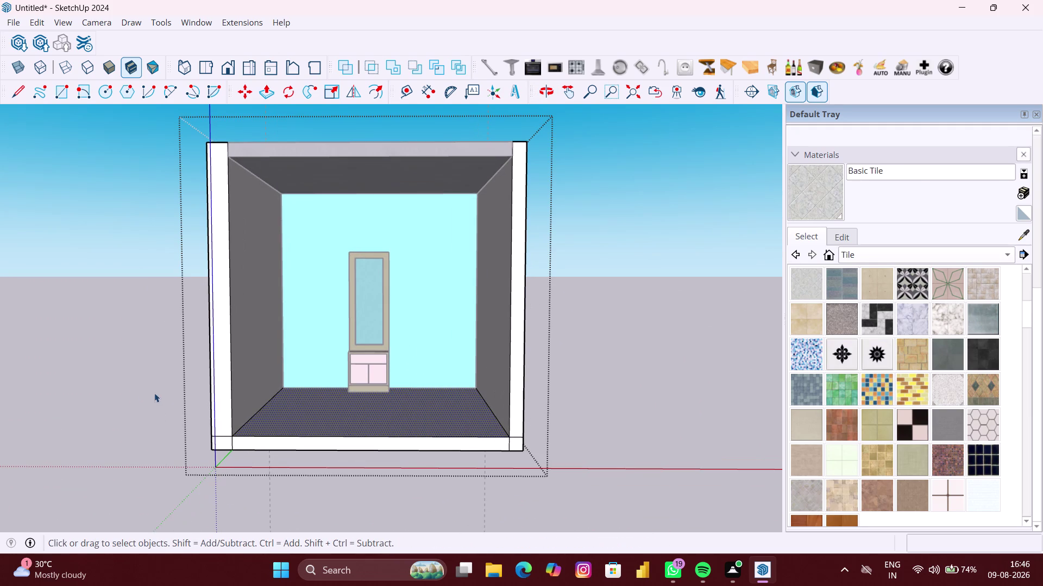
Select the left side wall inside the room group and load the 3d Printing materials.
click(131, 391)
scroll(up, 3)
click(238, 352)
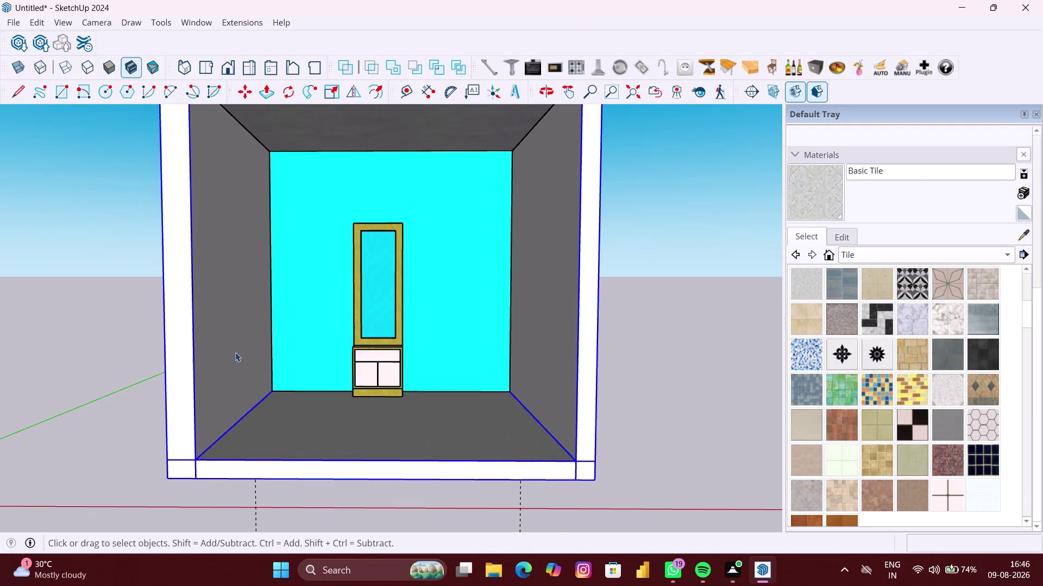
scroll(down, 3)
scroll(down, 3)
double_click(236, 353)
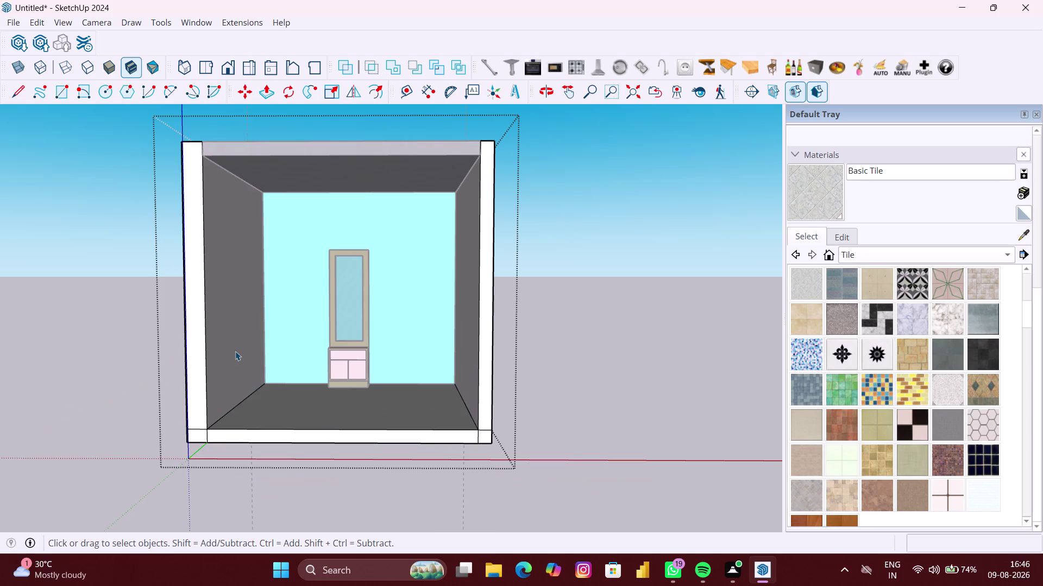
click(235, 351)
click(870, 259)
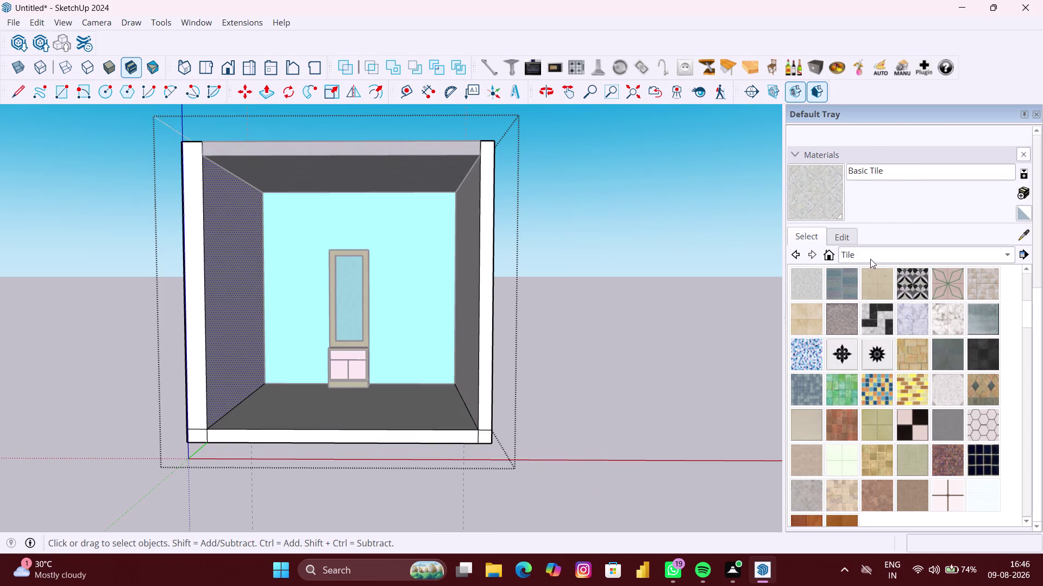
click(884, 102)
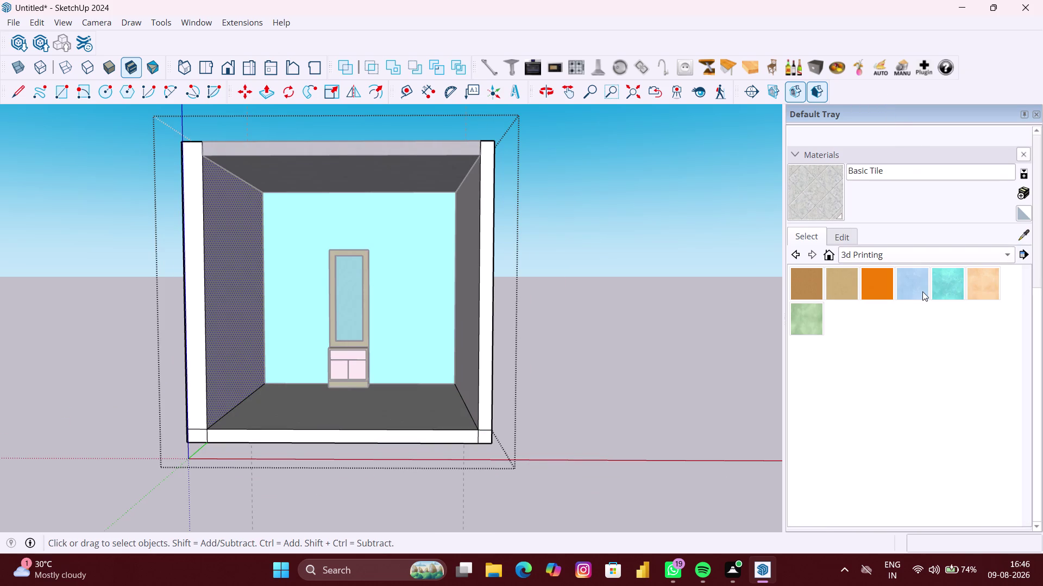
Paint both inner side walls, left and right, with Resin Blue.
click(922, 289)
click(224, 339)
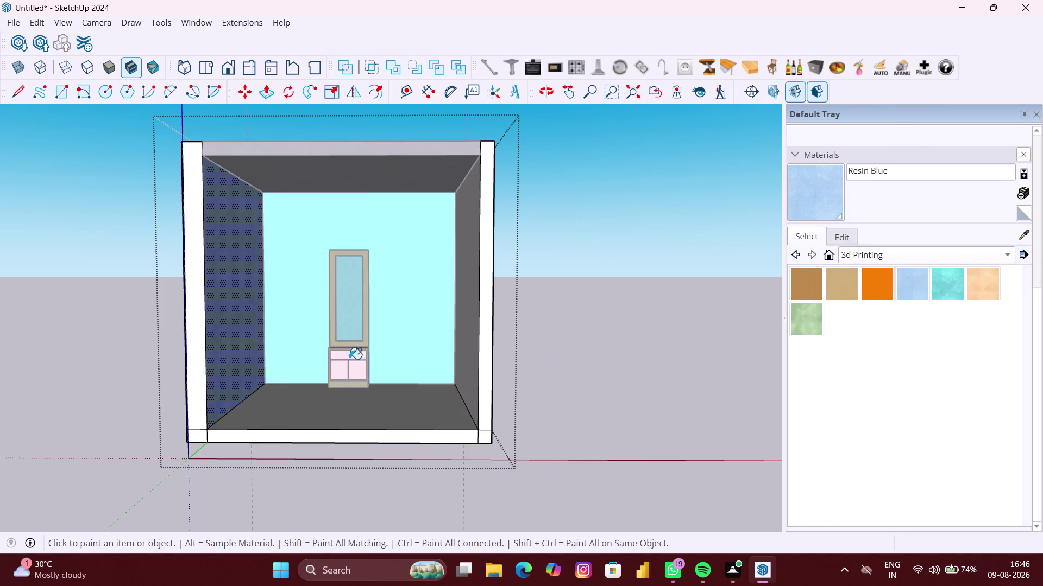
middle_drag(349, 360, 434, 381)
click(519, 308)
scroll(down, 3)
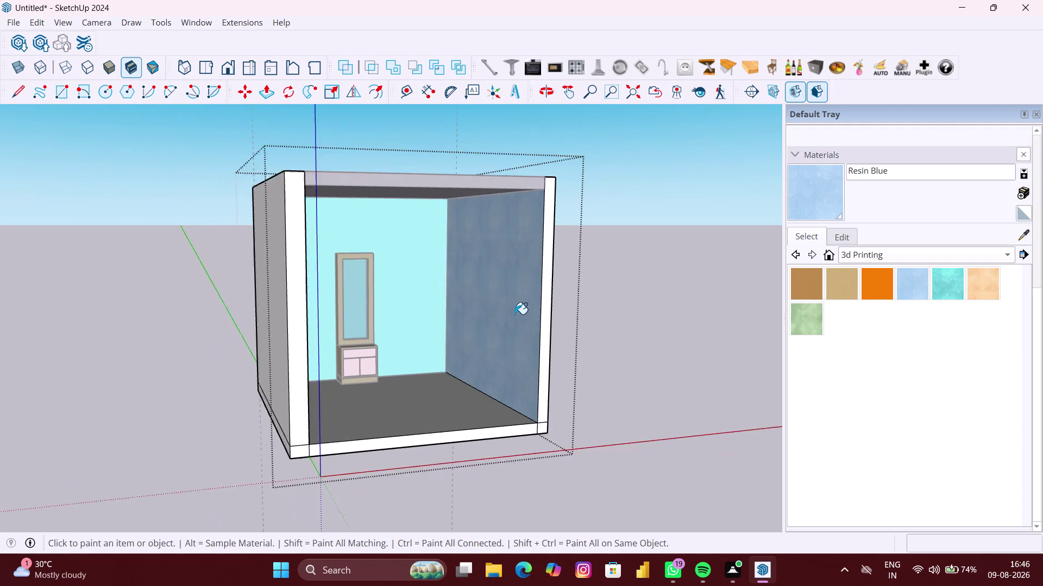
middle_drag(512, 316, 433, 392)
middle_click(509, 363)
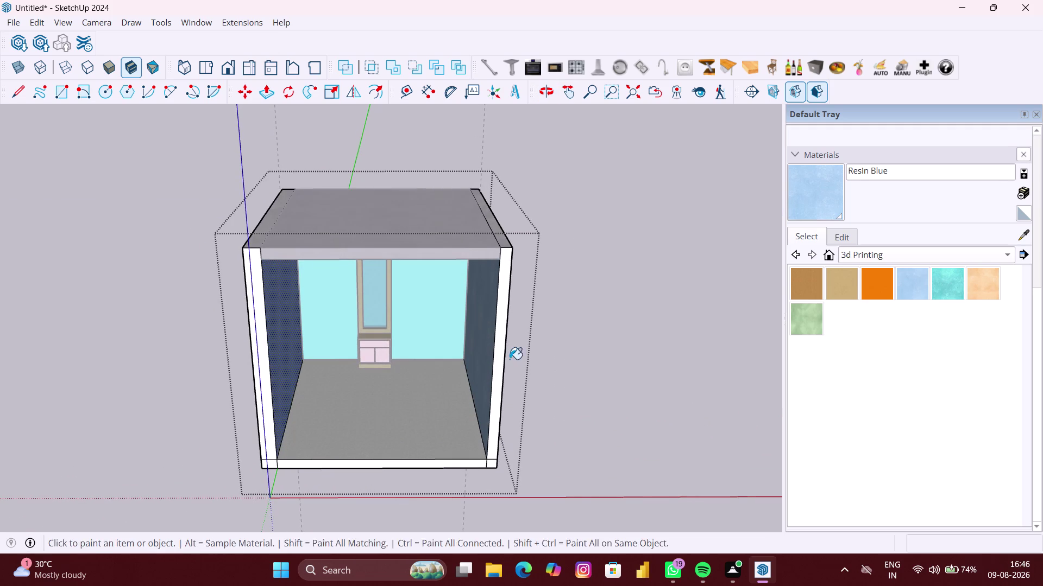
key(space)
Move the view in close to the room's back wall, then open the File menu.
click(612, 382)
scroll(up, 3)
middle_drag(413, 388, 414, 386)
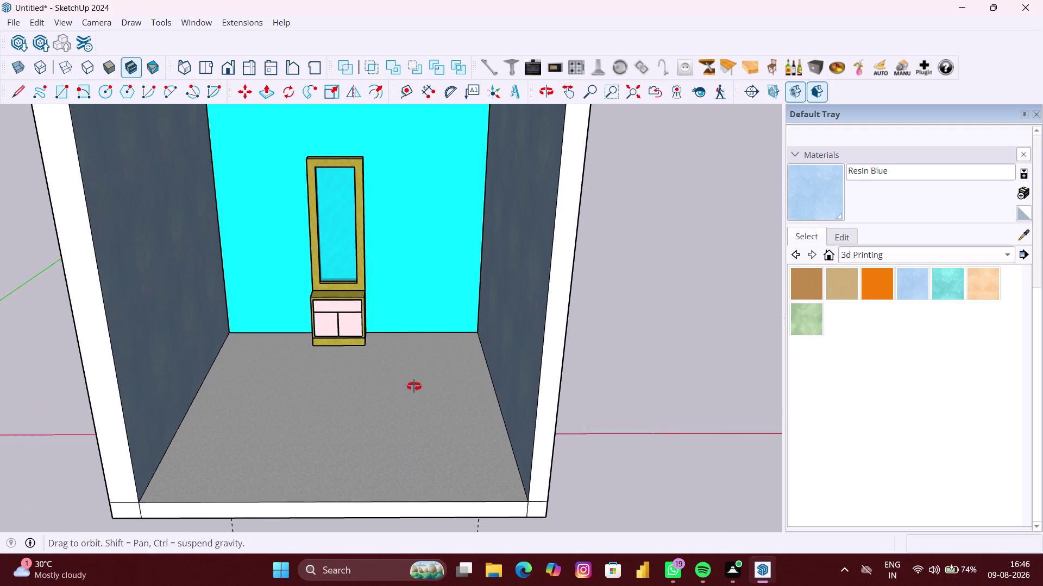
middle_drag(413, 386, 424, 356)
scroll(up, 3)
scroll(up, 3)
middle_drag(325, 326, 319, 327)
scroll(down, 3)
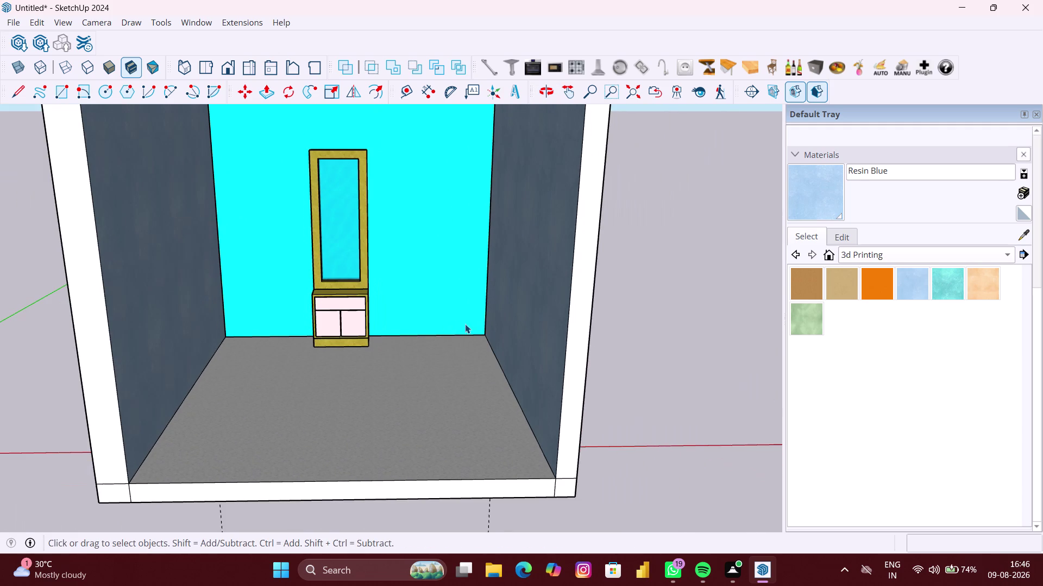
middle_drag(466, 324, 464, 385)
scroll(up, 3)
middle_drag(431, 357, 430, 357)
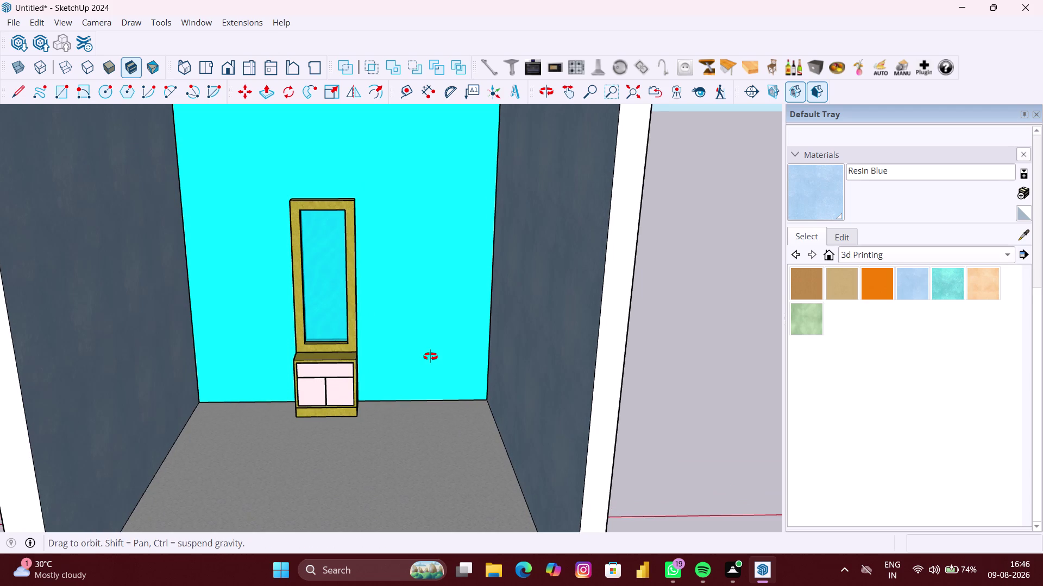
middle_drag(430, 357, 438, 322)
scroll(up, 3)
middle_drag(427, 321, 431, 299)
scroll(up, 3)
middle_drag(439, 294, 444, 351)
middle_drag(390, 271, 396, 281)
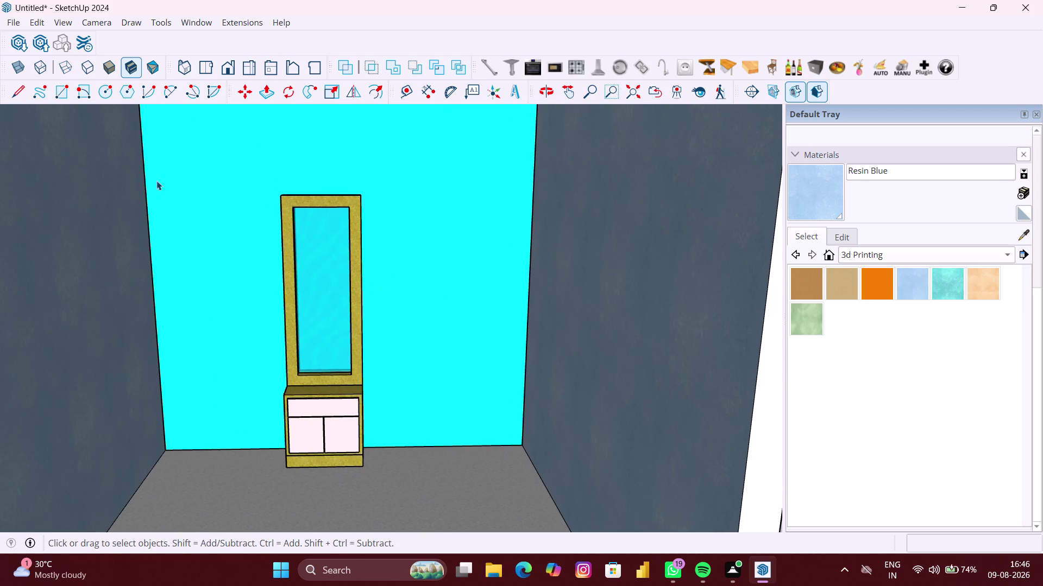
click(17, 24)
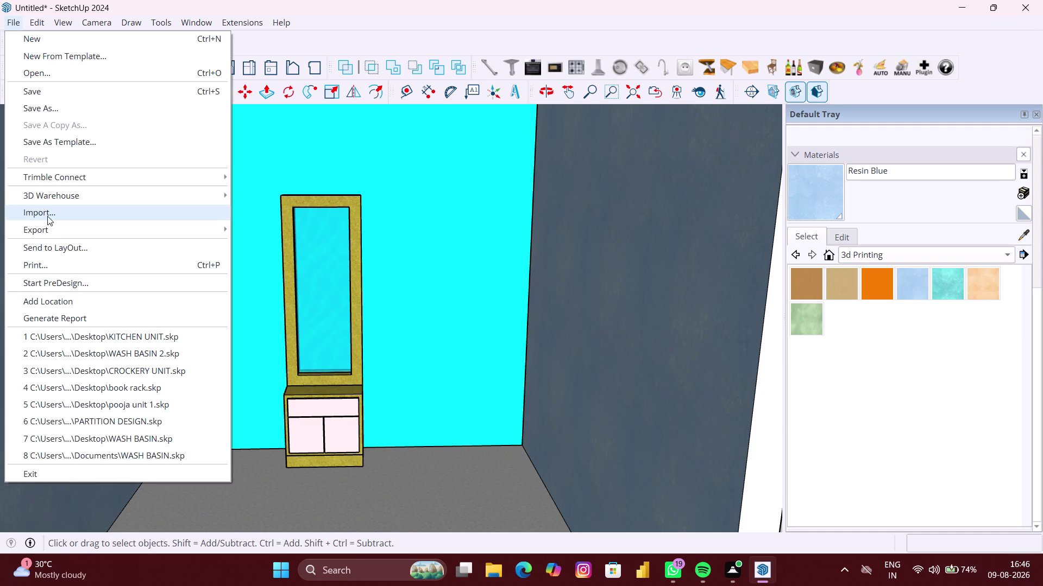
Name the 2D PDF export 'WARDROBE FOR KIDS ROOM'.
click(297, 253)
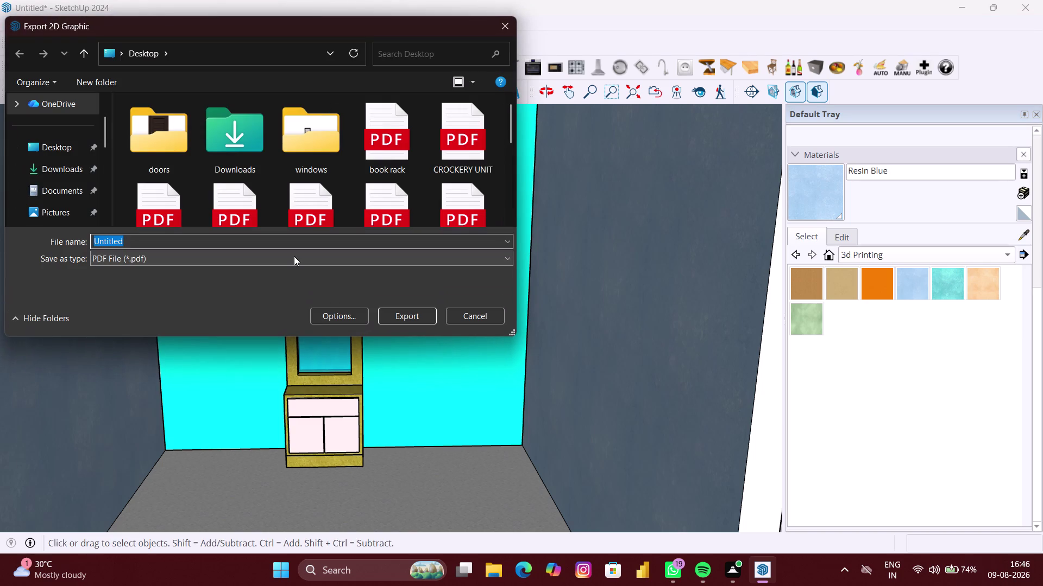
click(297, 243)
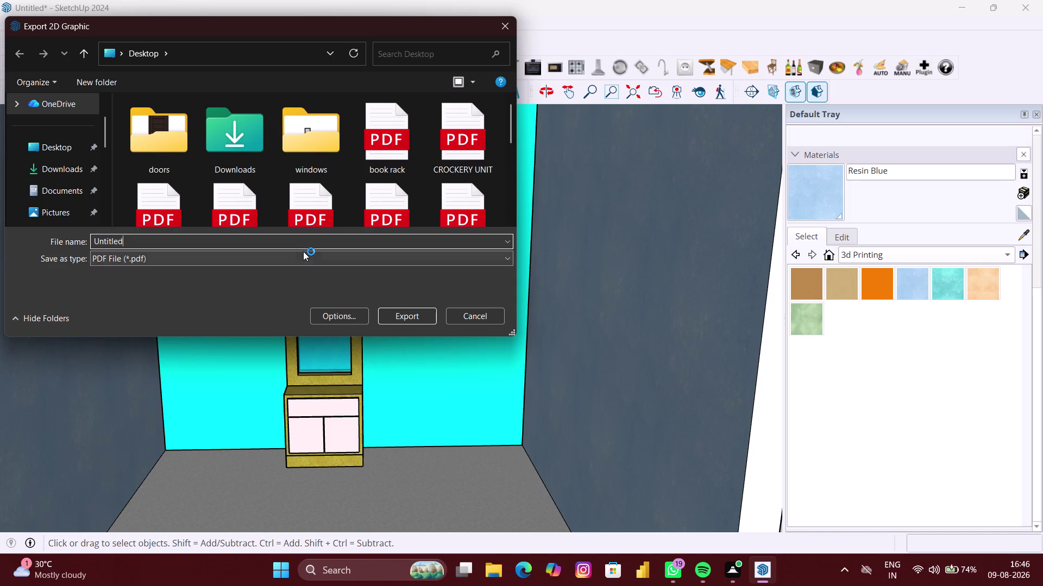
key(BackSpace)
key(BackSpace)
key(BackSpace)
text(WA)
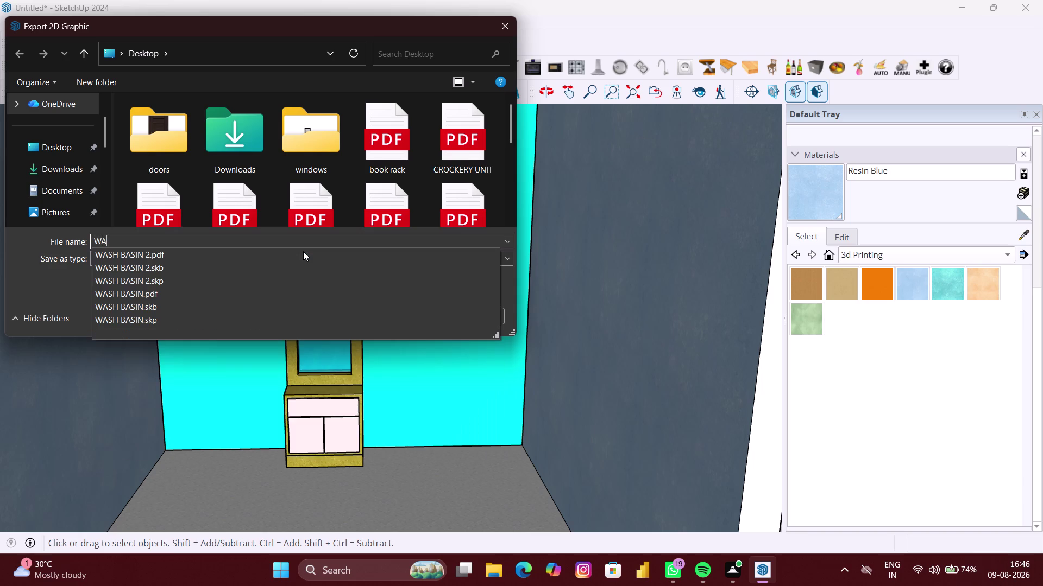
key(r)
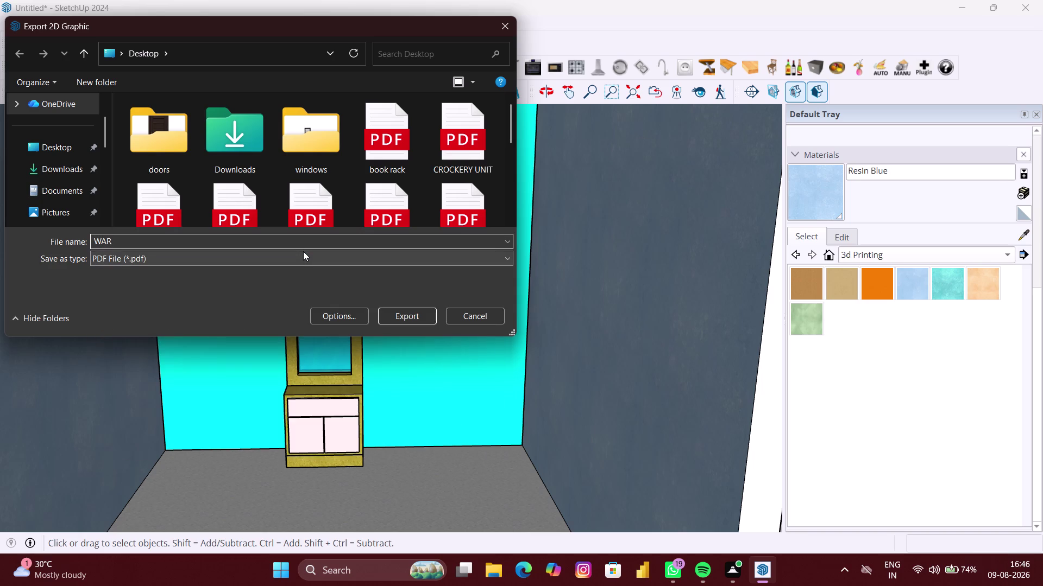
key(d)
text(RO)
text(BE)
key(space)
text(FOR)
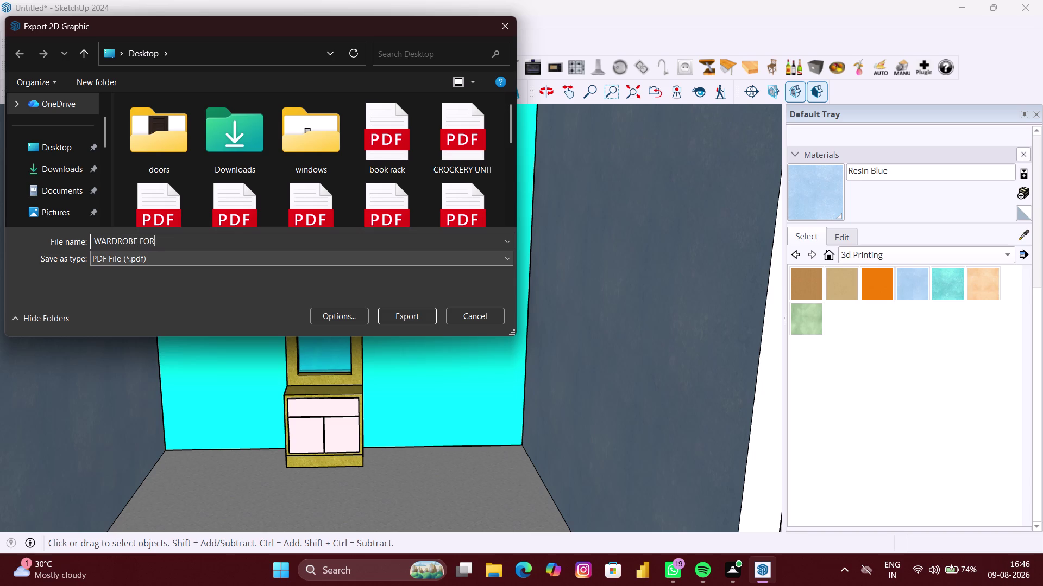
key(space)
text(KI)
text(DS)
key(space)
text(ROOM)
Export the PDF to the Desktop and begin saving the model with Ctrl+S.
click(66, 151)
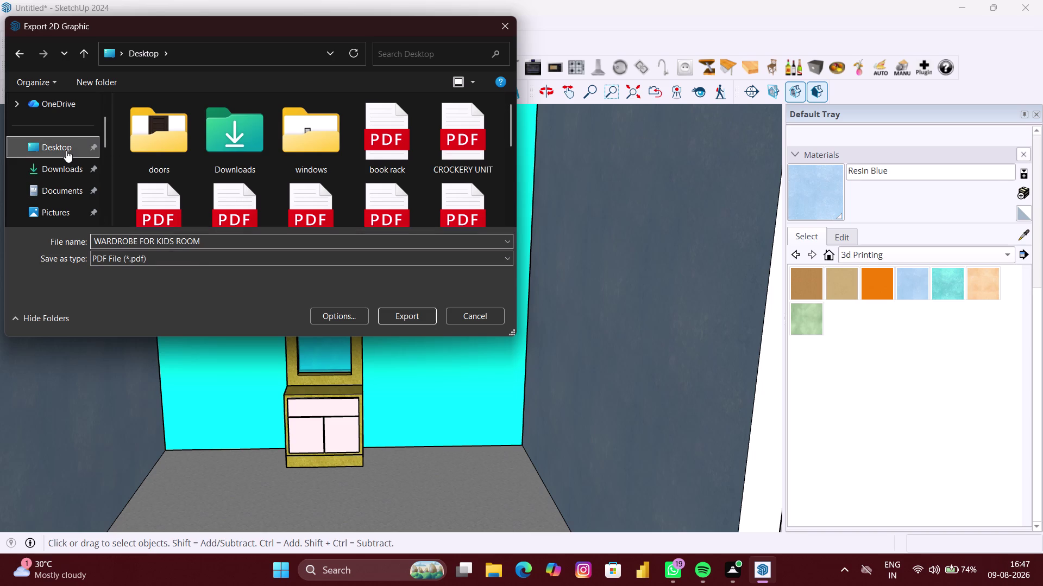
click(415, 312)
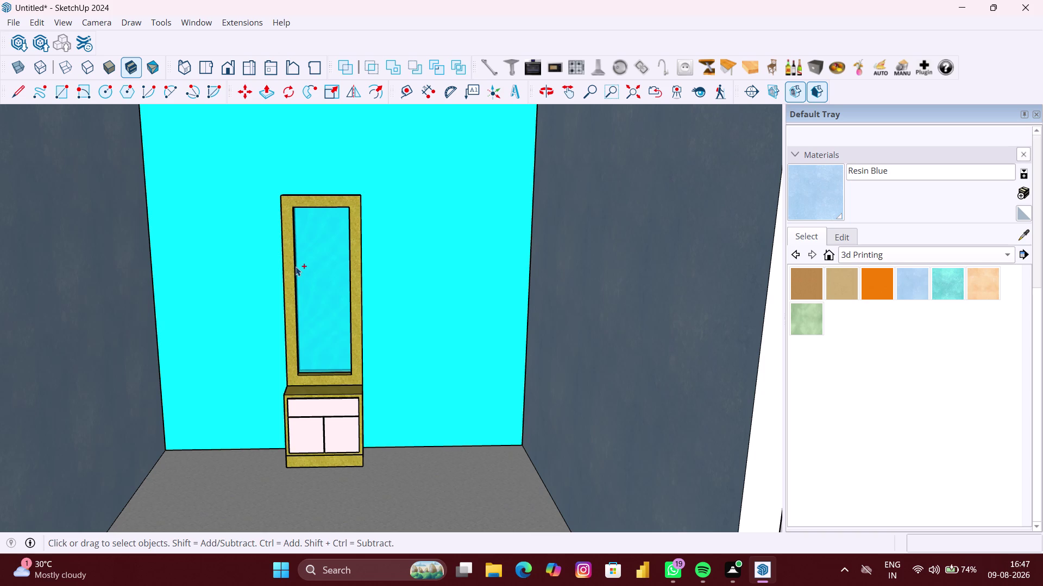
key(ctrl+s)
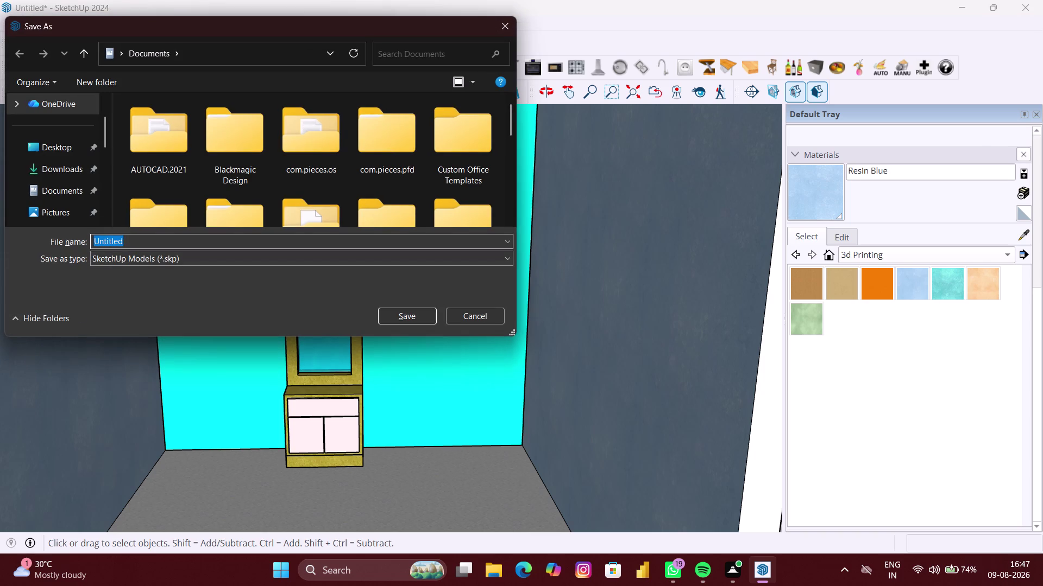
Replace 'Untitled' with 'WARDROBE FOR KIDS' and save the model to Documents.
double_click(242, 241)
key(BackSpace)
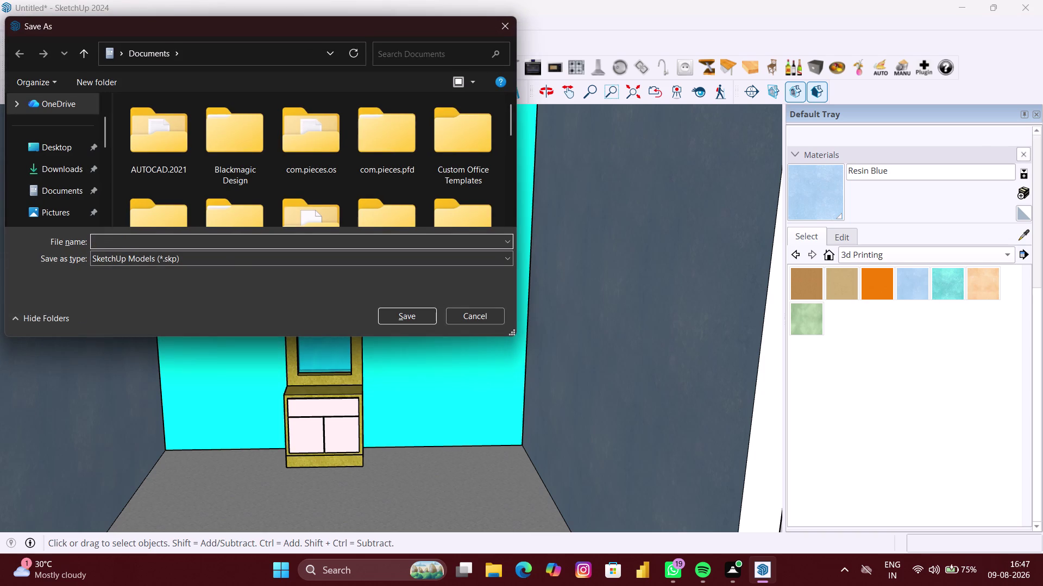
text(WA)
key(r)
key(d)
key(r)
key(o)
text(BE)
key(space)
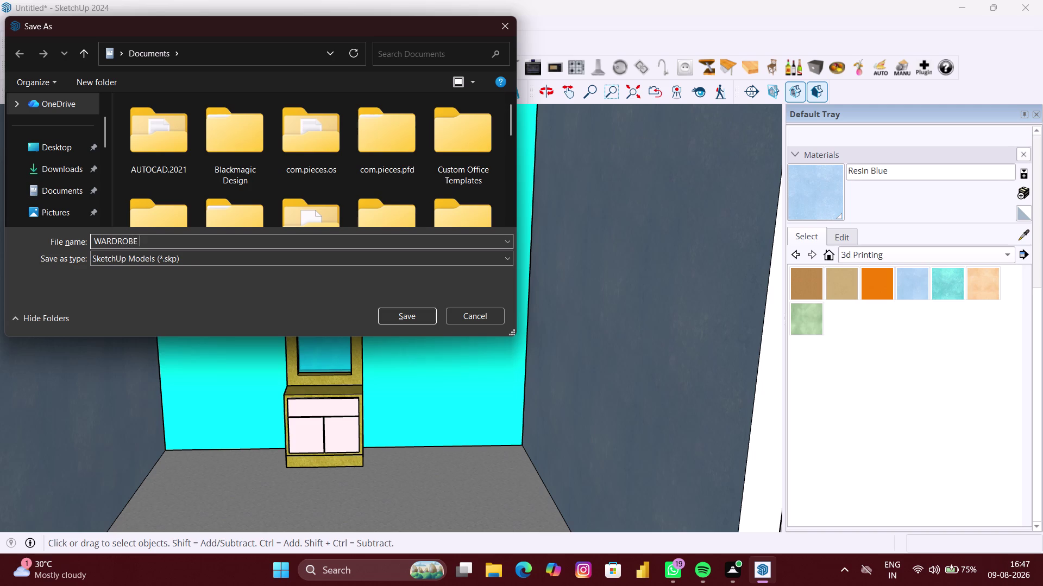
key(d)
key(BackSpace)
text(FO)
text(R)
key(space)
text(KIDS)
key(space)
click(412, 313)
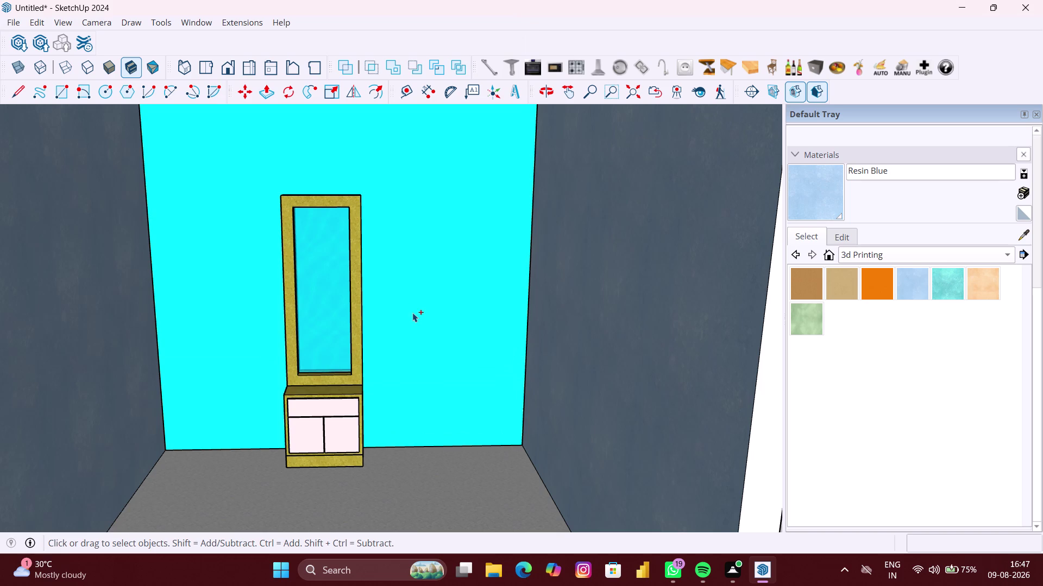
Zoom out around the room model and delete the current selection.
scroll(down, 3)
scroll(down, 3)
middle_click(411, 316)
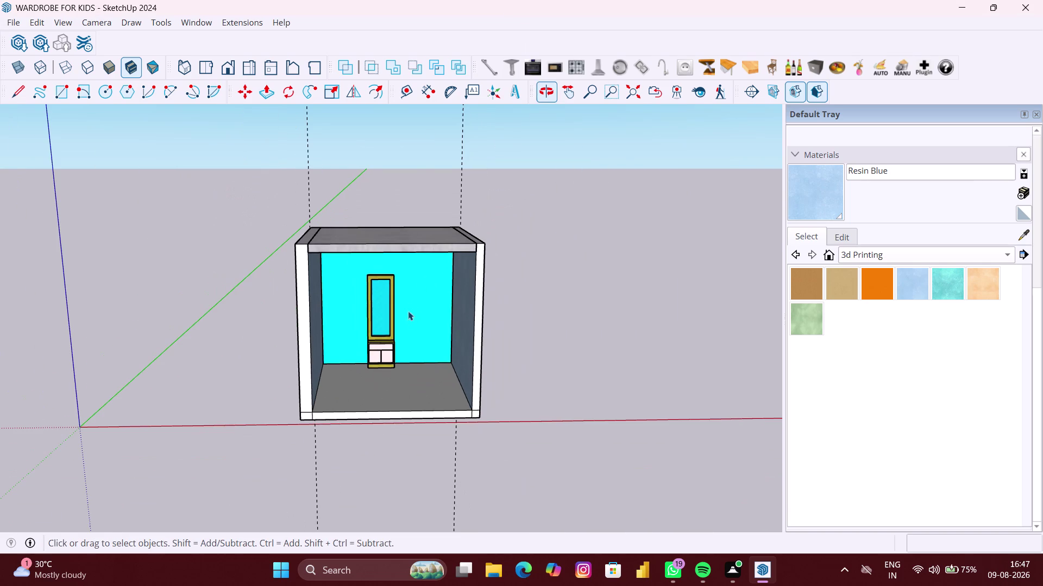
drag(530, 187, 216, 149)
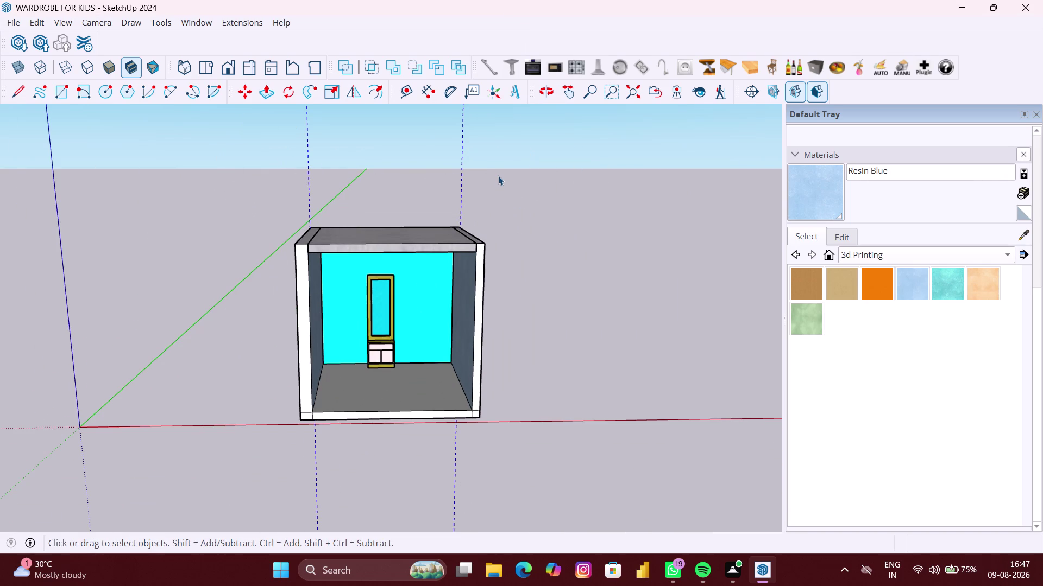
key(Delete)
scroll(down, 3)
click(548, 348)
scroll(up, 3)
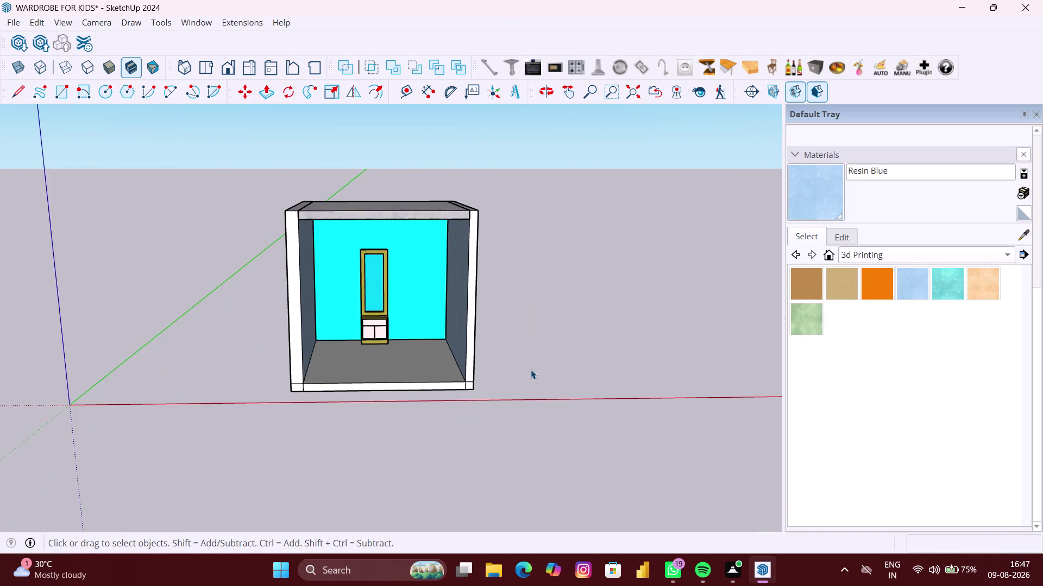
scroll(up, 3)
Centre and orbit the view on the room box, close the Default Tray, and resave.
middle_drag(525, 370, 476, 377)
scroll(down, 3)
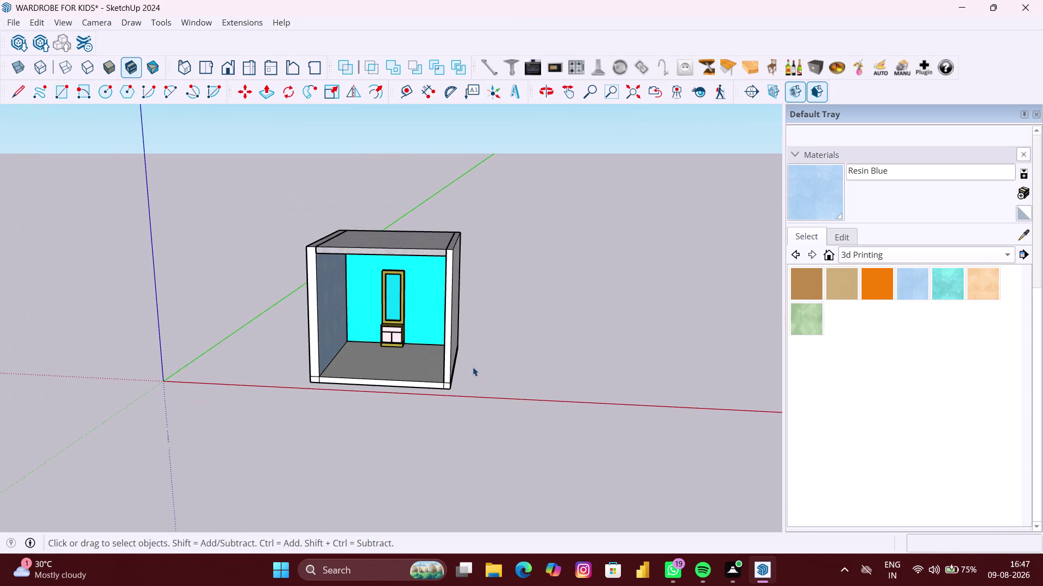
middle_drag(472, 367, 548, 352)
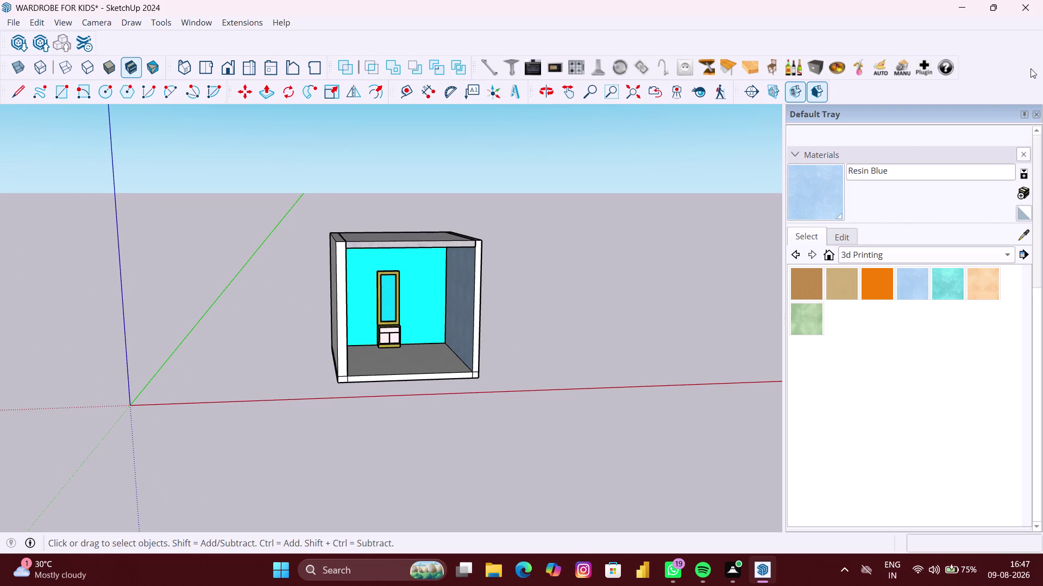
click(1037, 117)
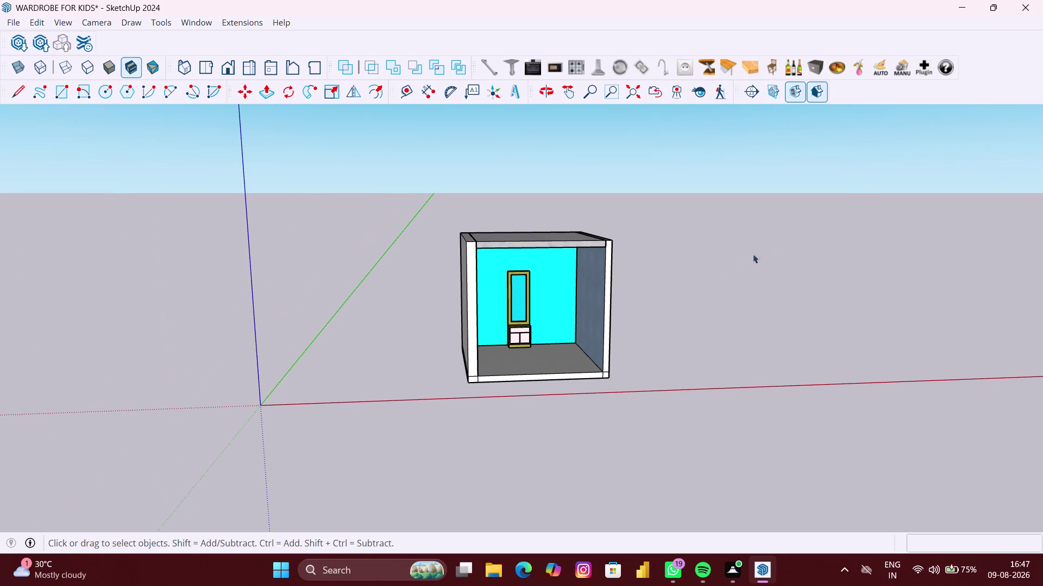
key(ctrl+s)
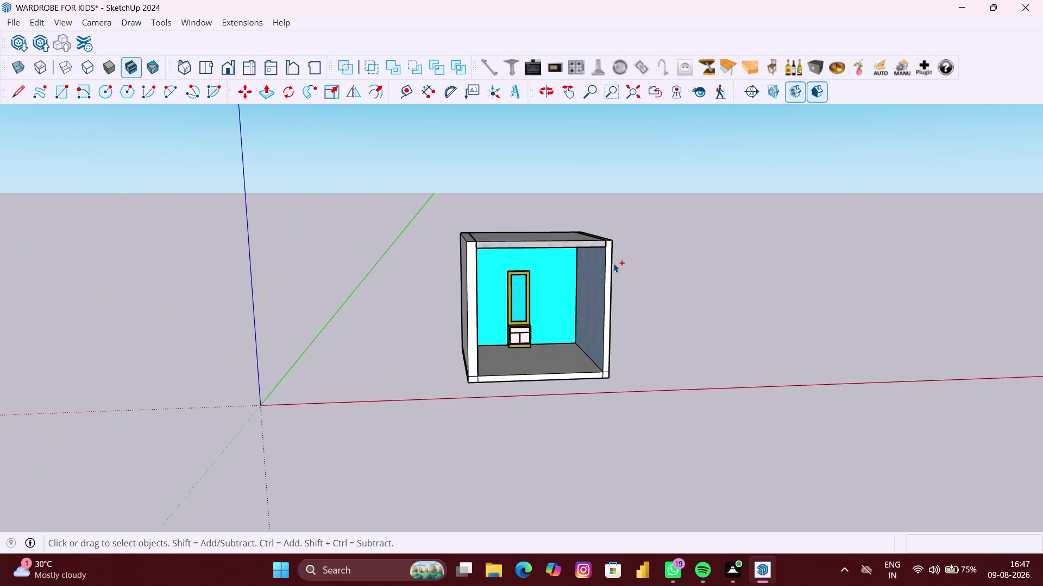